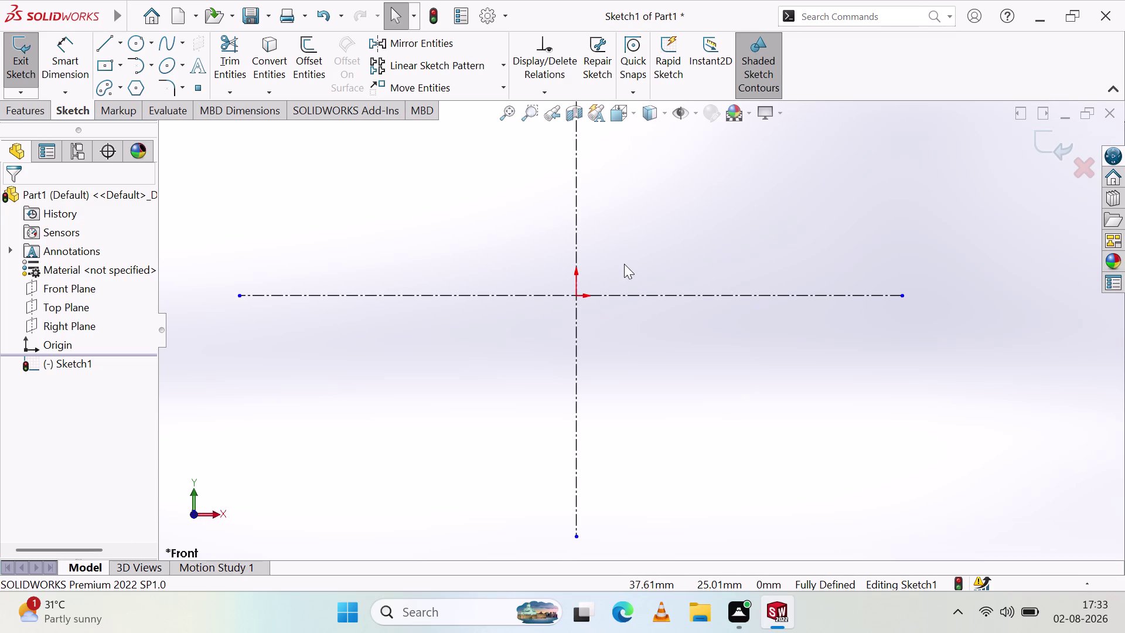
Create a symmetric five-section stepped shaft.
Zoom around the Front Plane sketch's crossing centrelines and activate the Line tool.
scroll(up, 3)
scroll(up, 3)
scroll(down, 3)
scroll(up, 3)
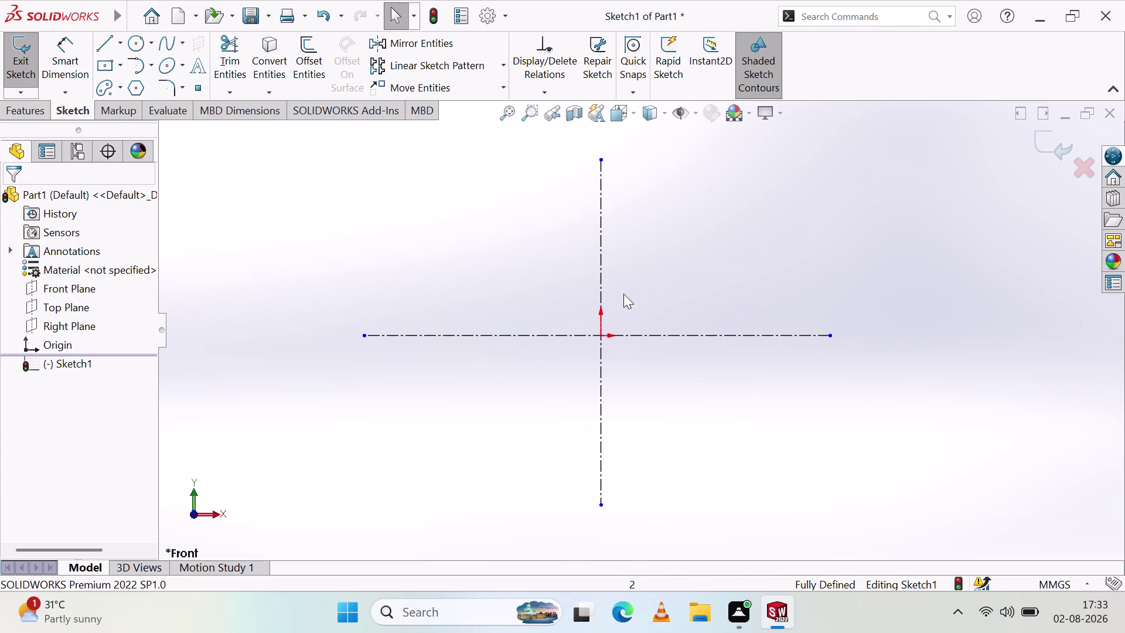
scroll(down, 3)
scroll(down, 3)
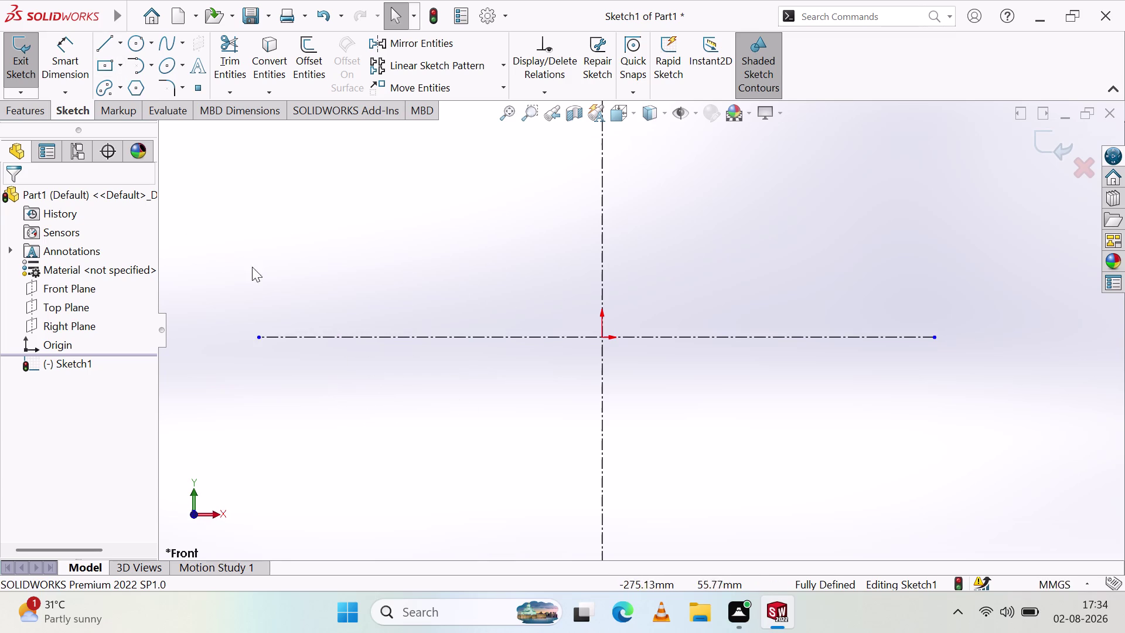
click(106, 42)
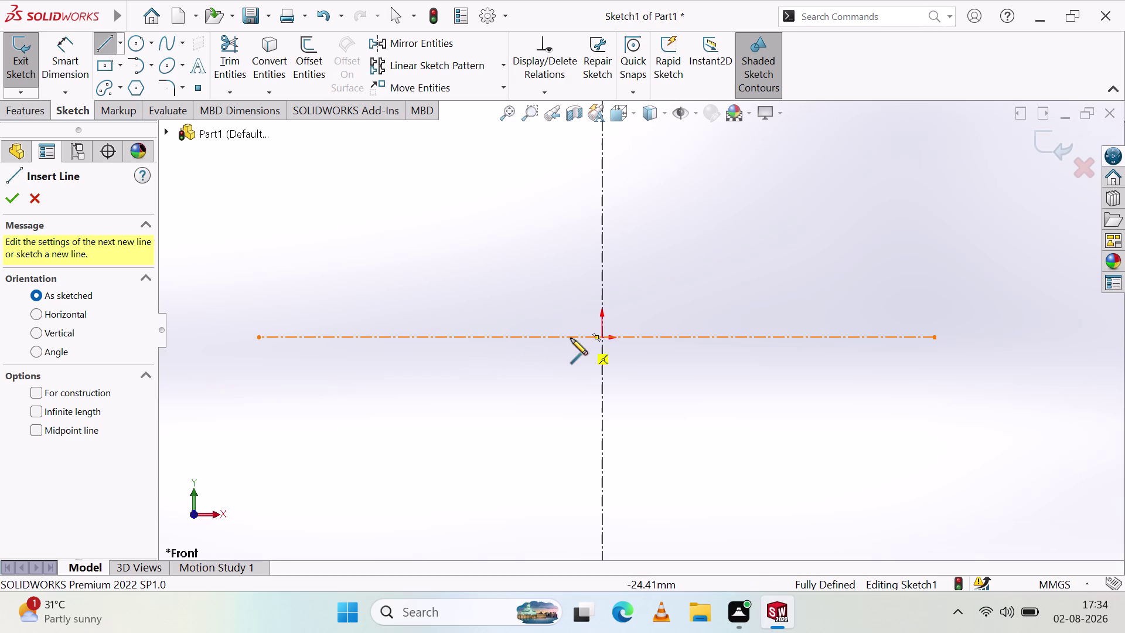
Draw a midpoint line centred on the origin along the horizontal centreline.
click(120, 42)
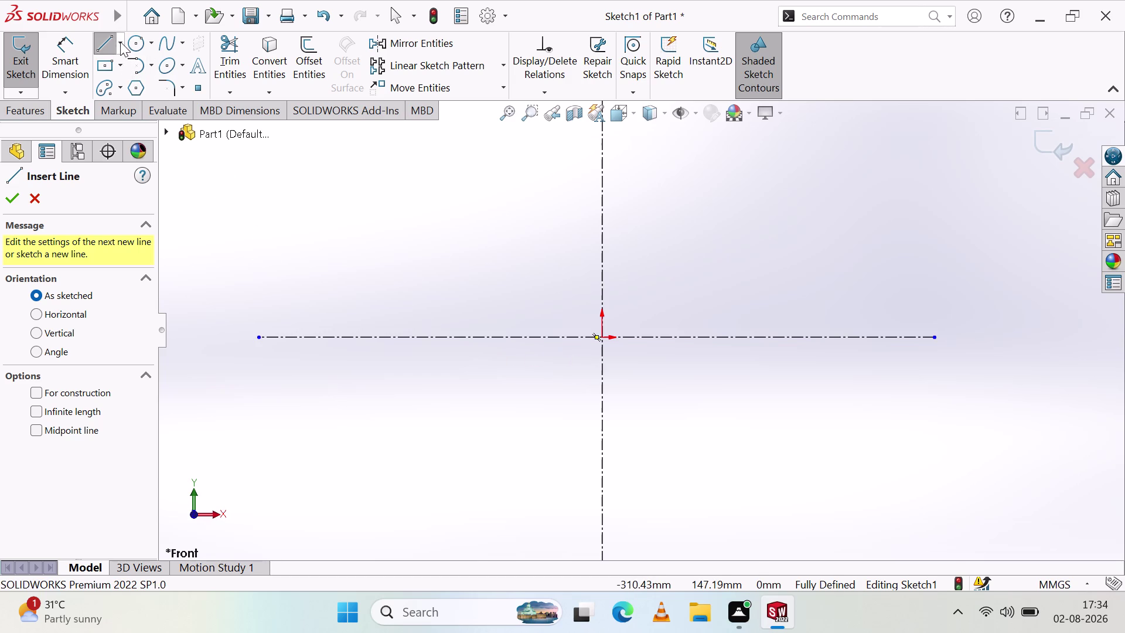
click(147, 107)
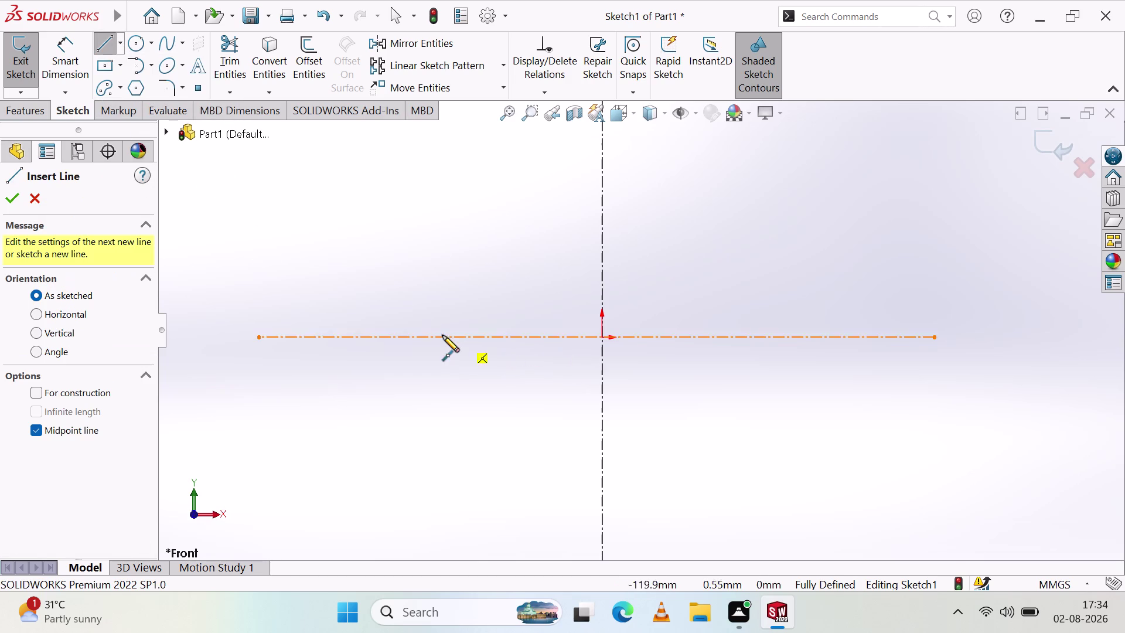
click(603, 337)
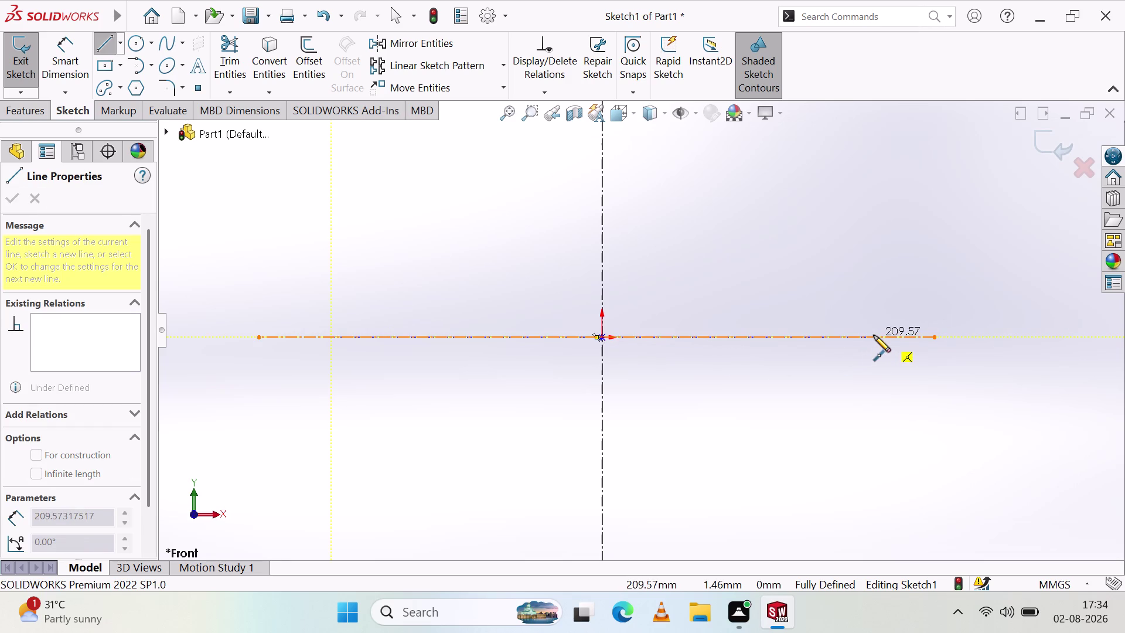
click(876, 337)
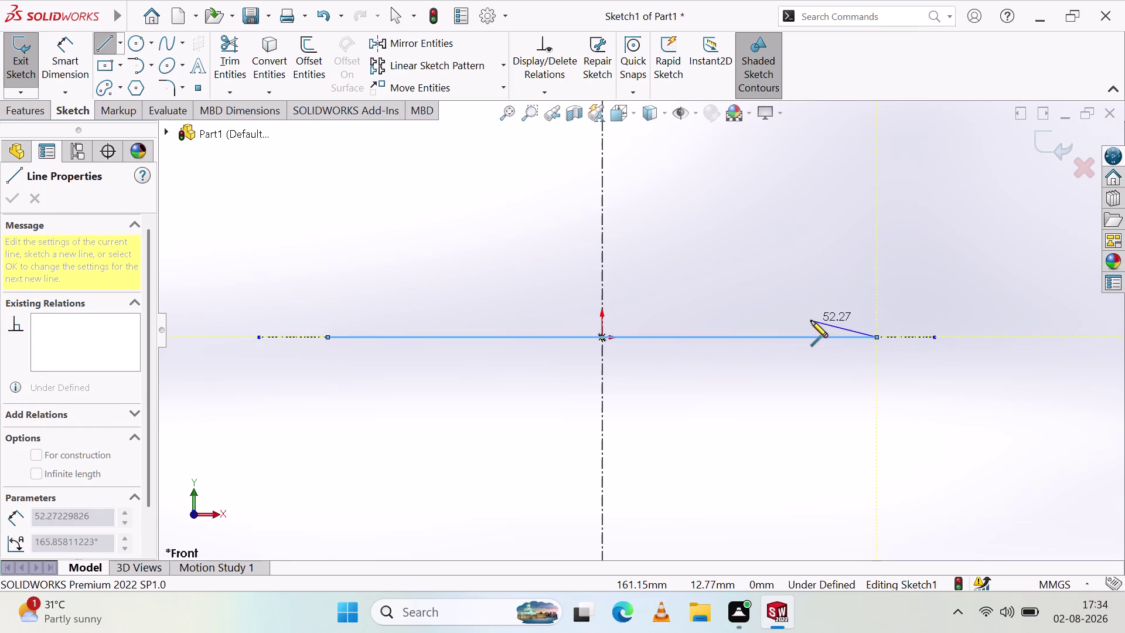
key(Escape)
Dimension the line to 300 mm and position the dimension below it.
click(65, 39)
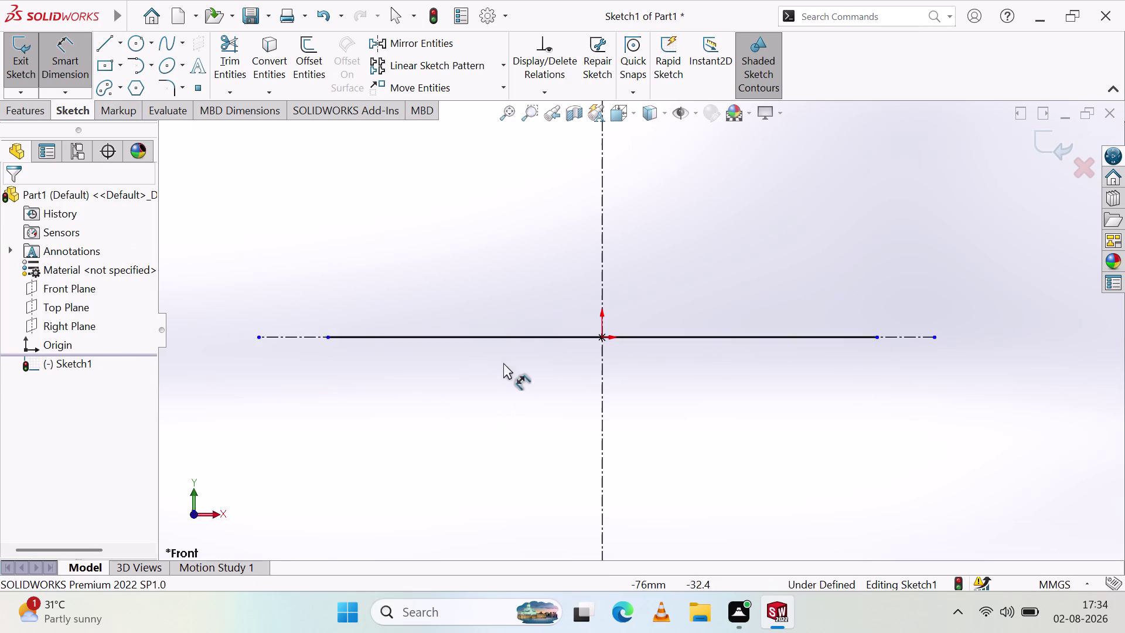
click(509, 338)
click(477, 417)
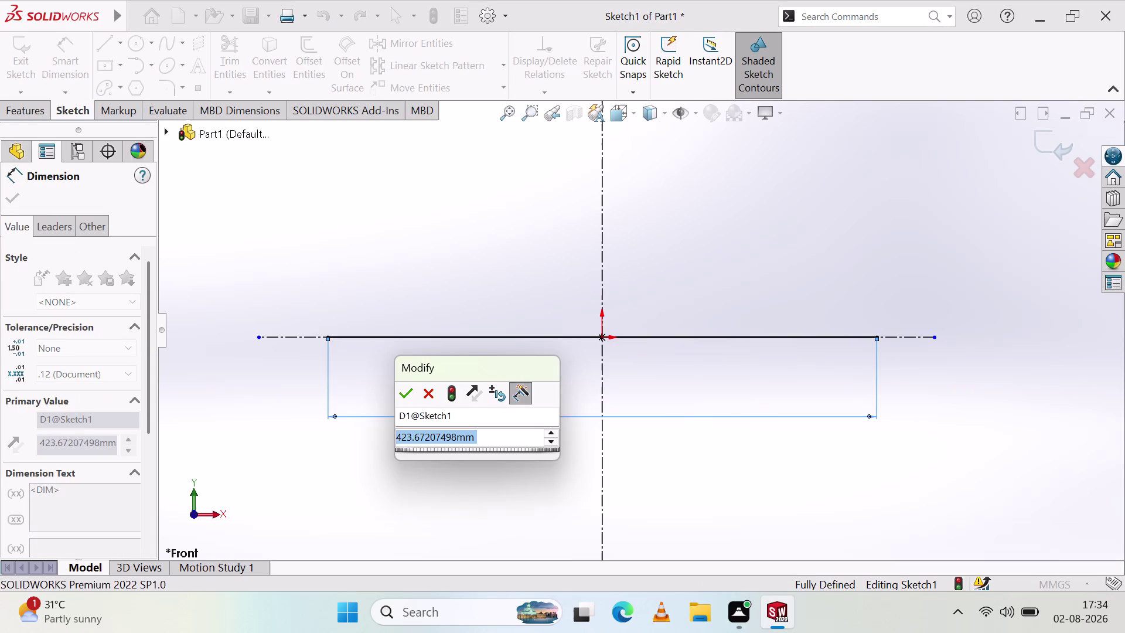
text(300)
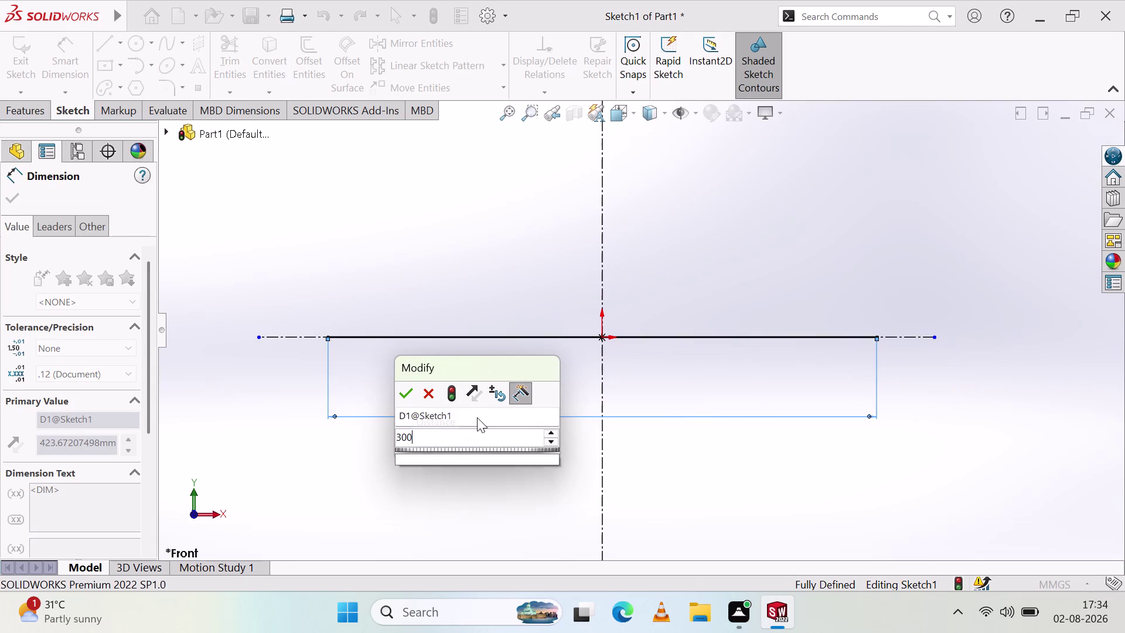
key(Return)
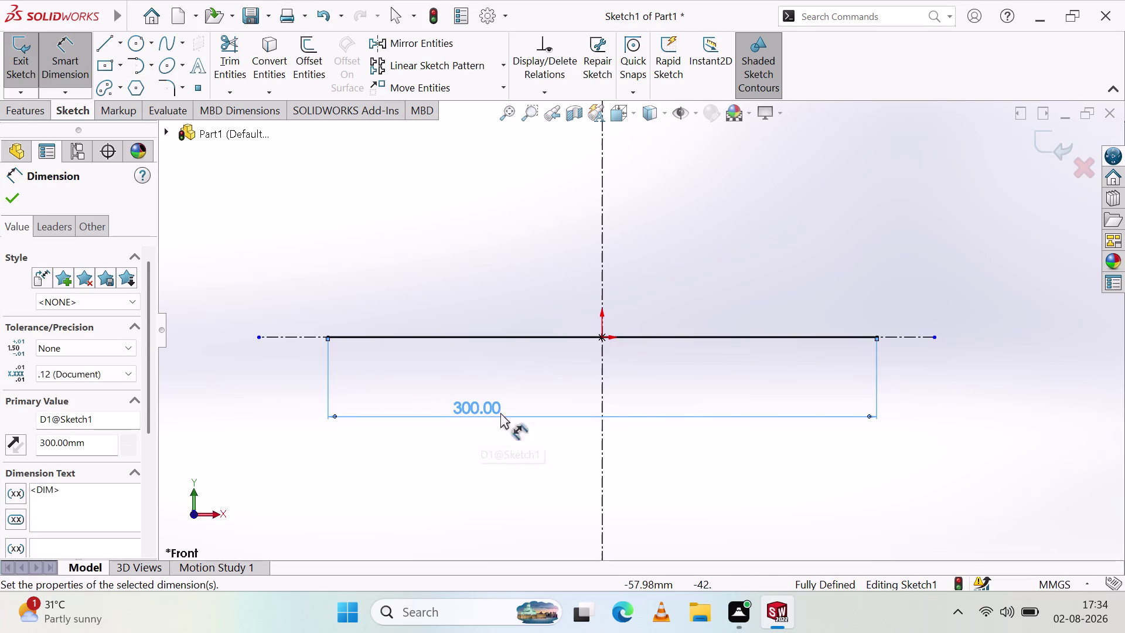
click(811, 416)
drag(483, 408, 692, 397)
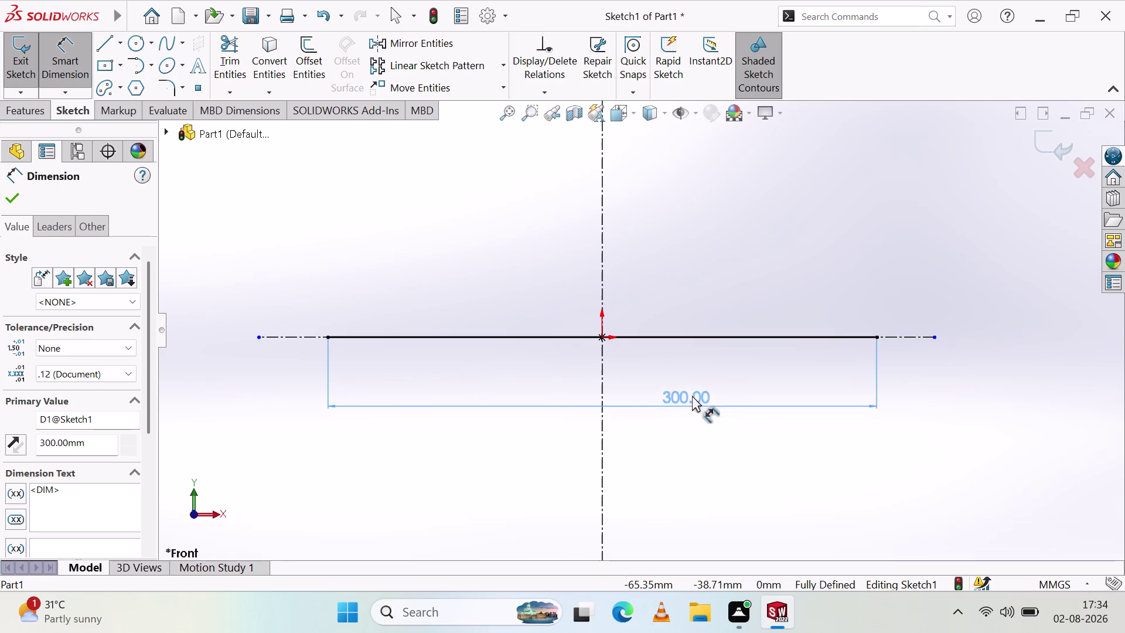
drag(692, 398, 605, 402)
click(641, 371)
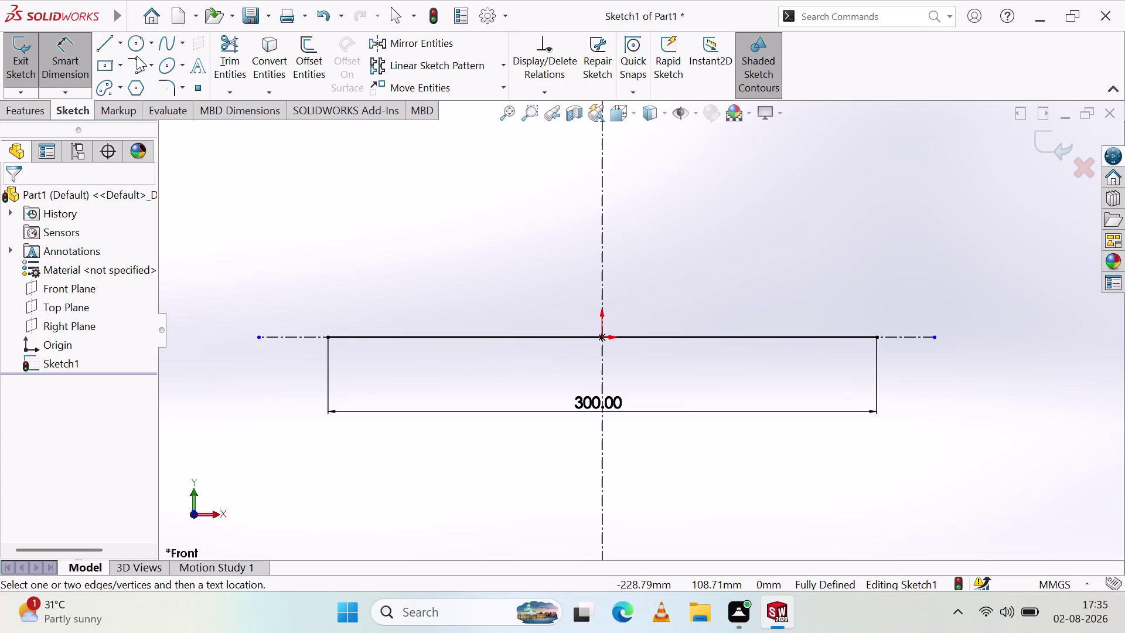
click(110, 35)
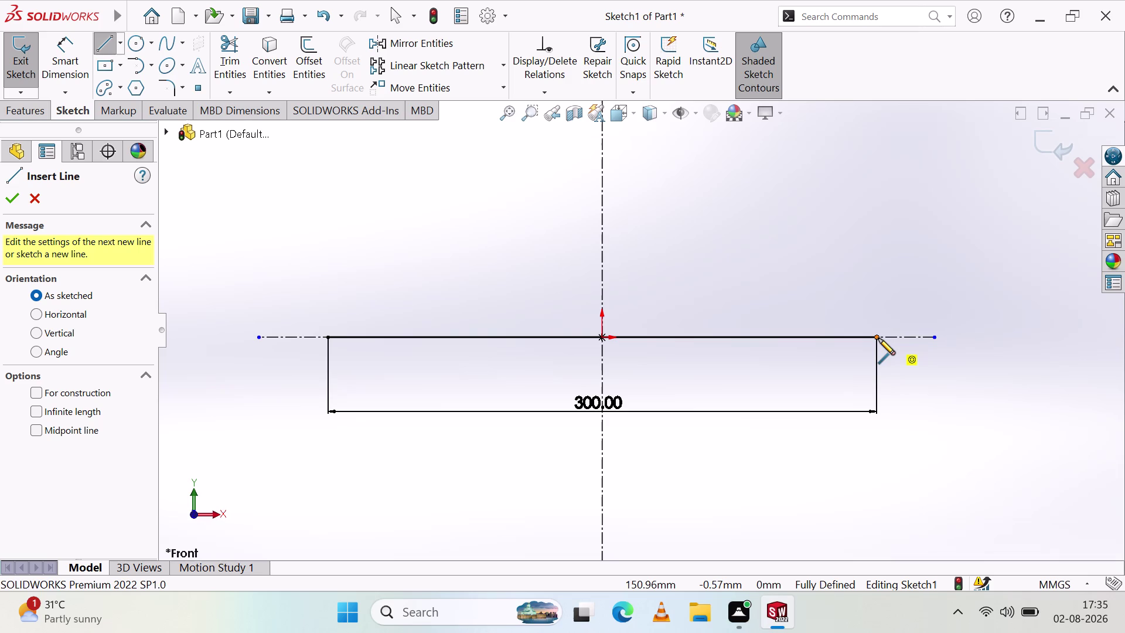
Draw a horizontal line above the right end of the 300 mm line.
click(876, 252)
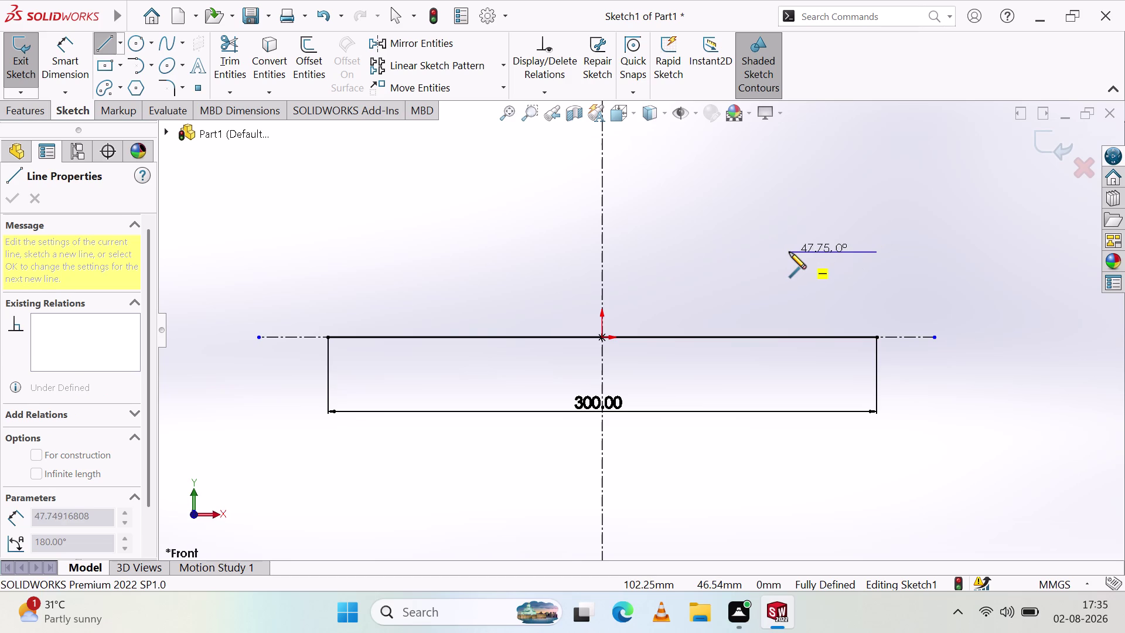
click(729, 252)
key(Escape)
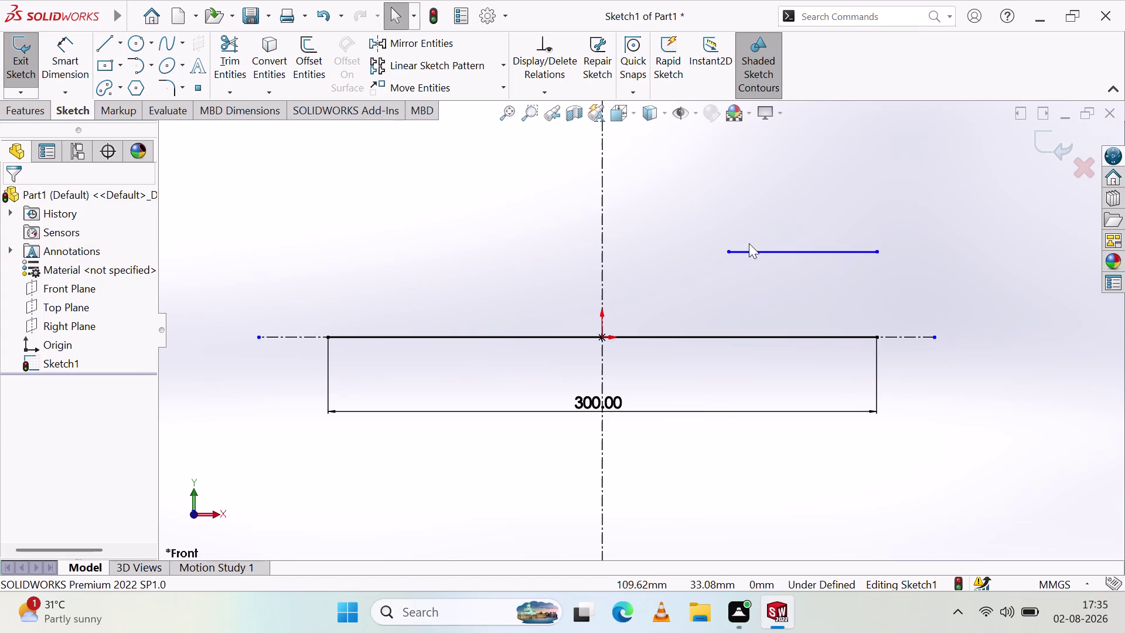
Dimension the upper horizontal line to 80 mm.
click(80, 51)
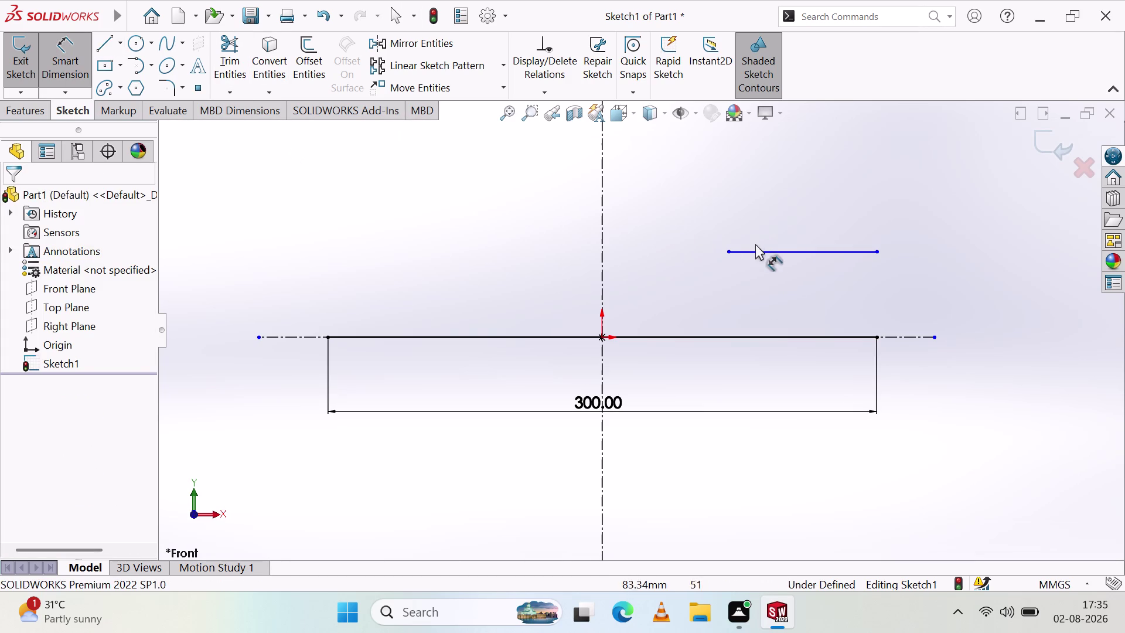
click(763, 251)
click(760, 285)
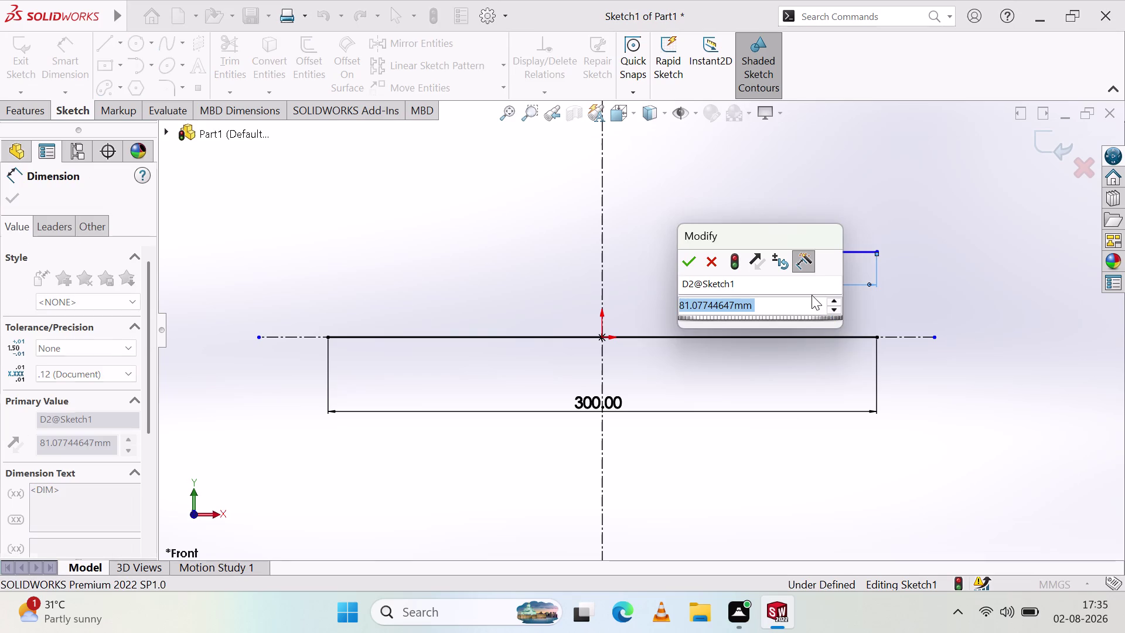
key(8)
key(0)
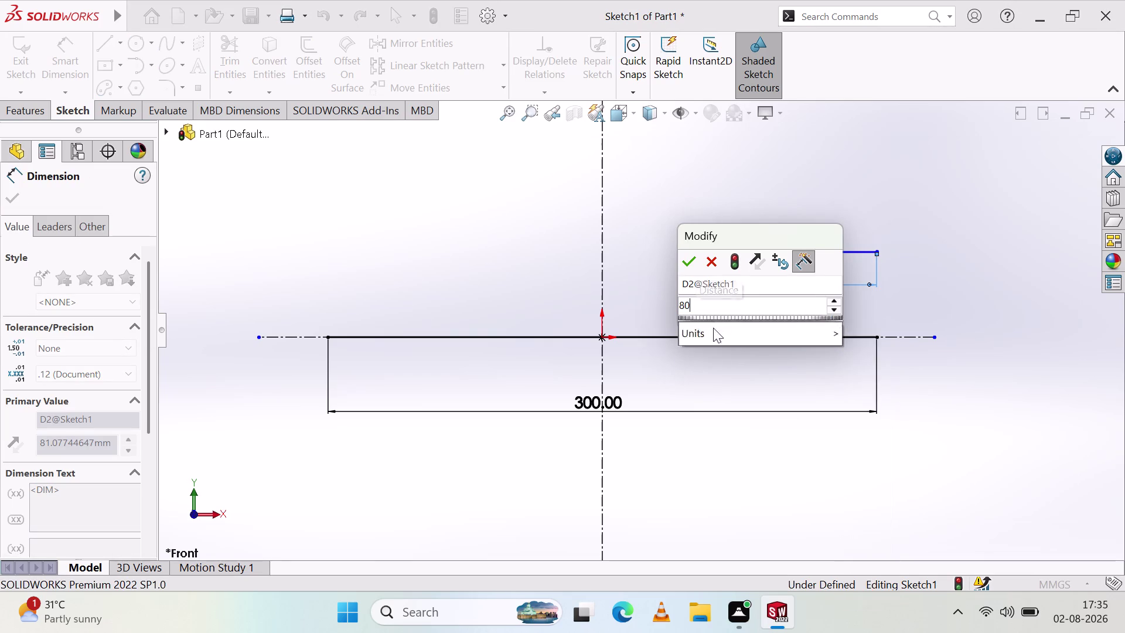
click(691, 263)
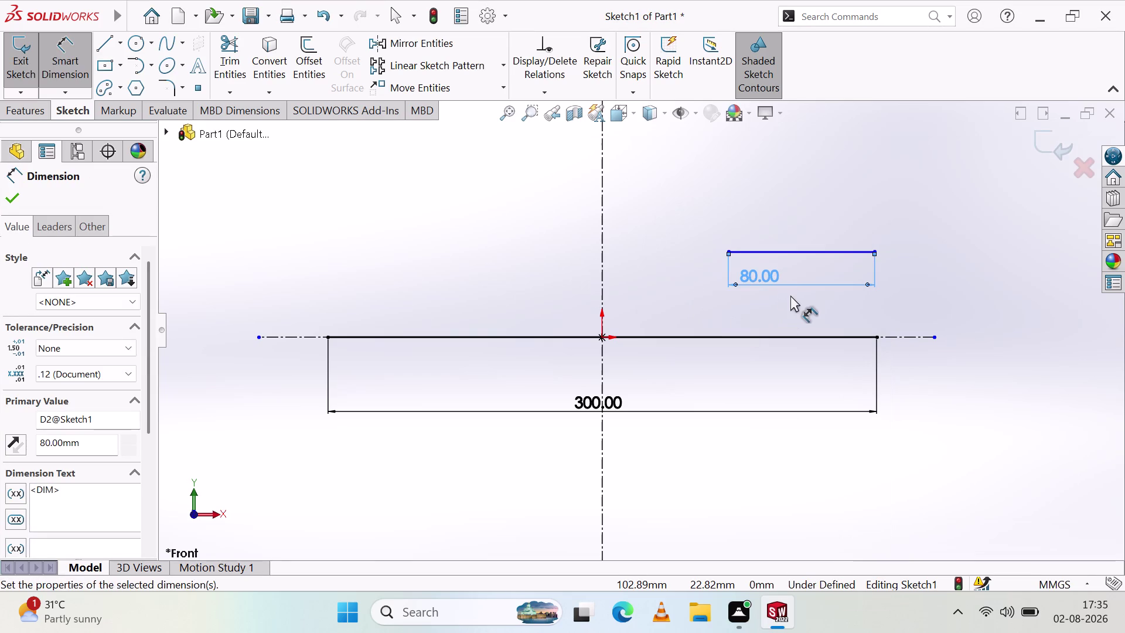
click(791, 296)
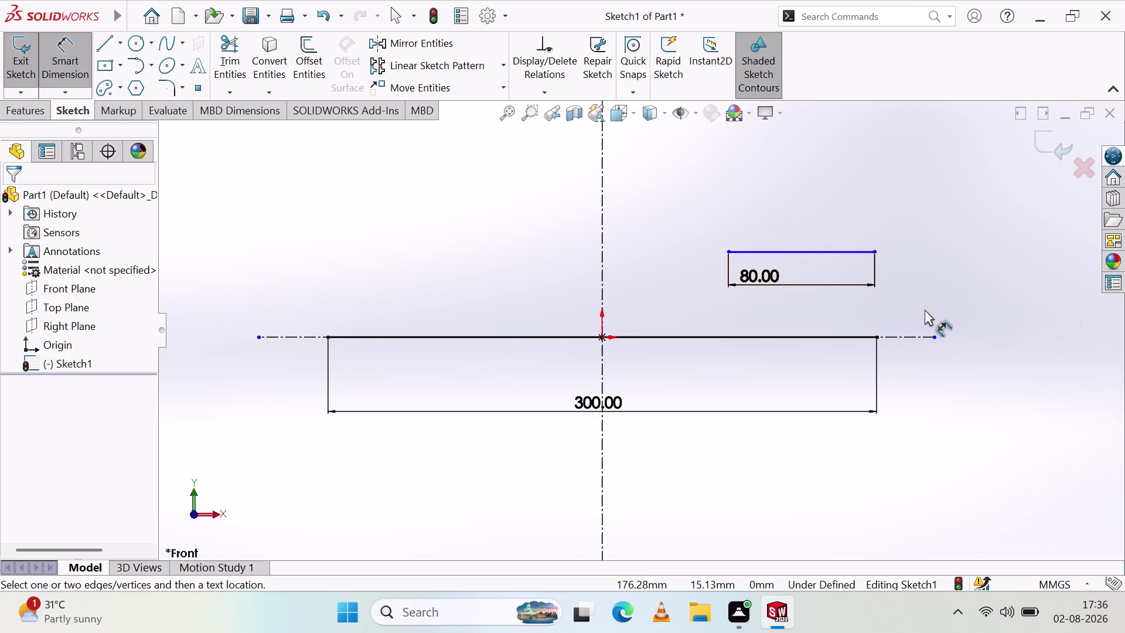
Delete the 300 mm line and its dimension, confirming in Sketcher Confirm Delete.
click(694, 336)
key(Delete)
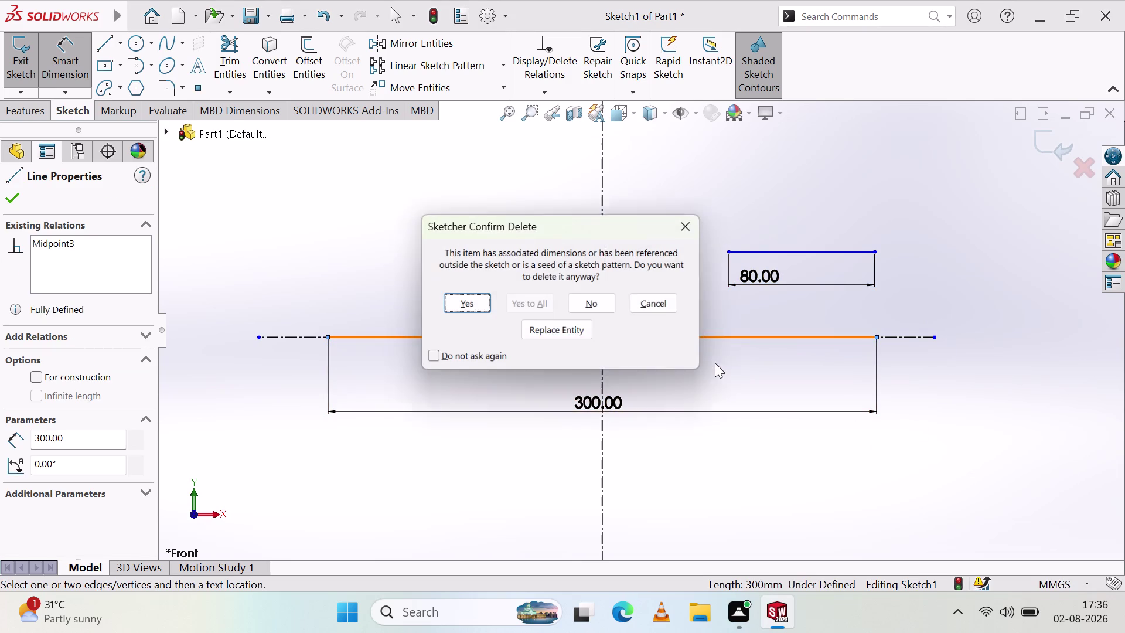
click(468, 310)
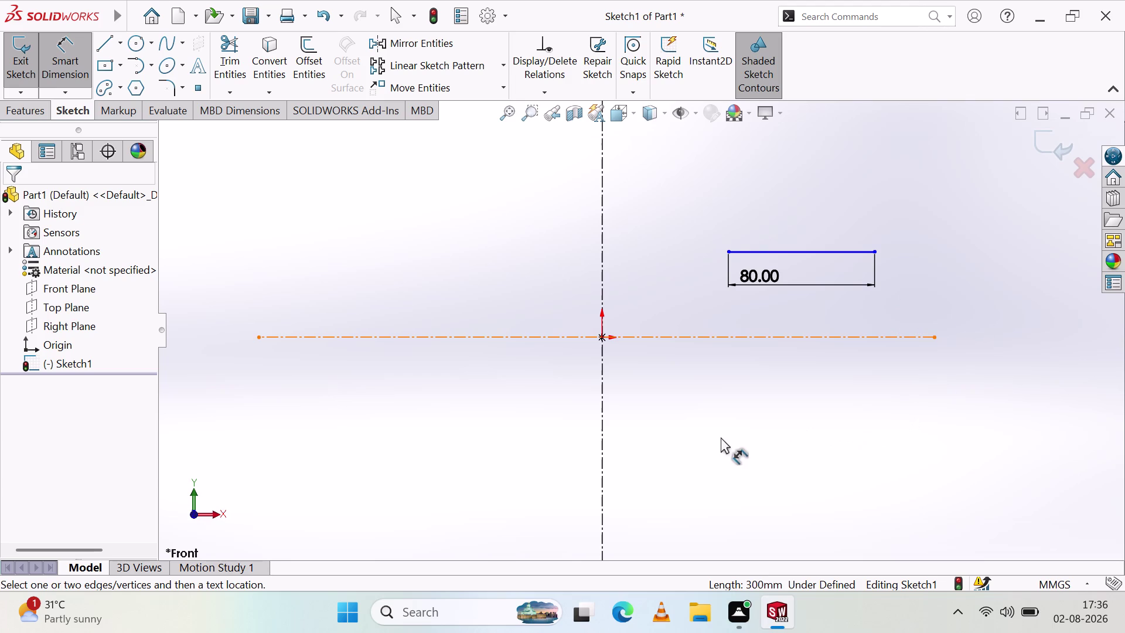
key(Escape)
click(840, 250)
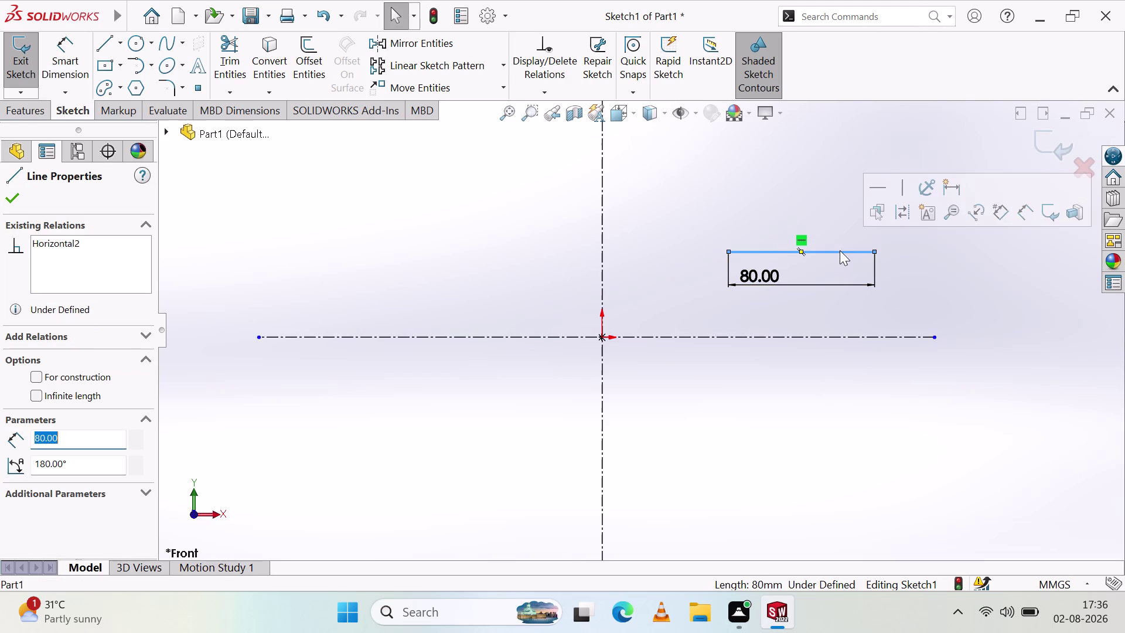
key(Escape)
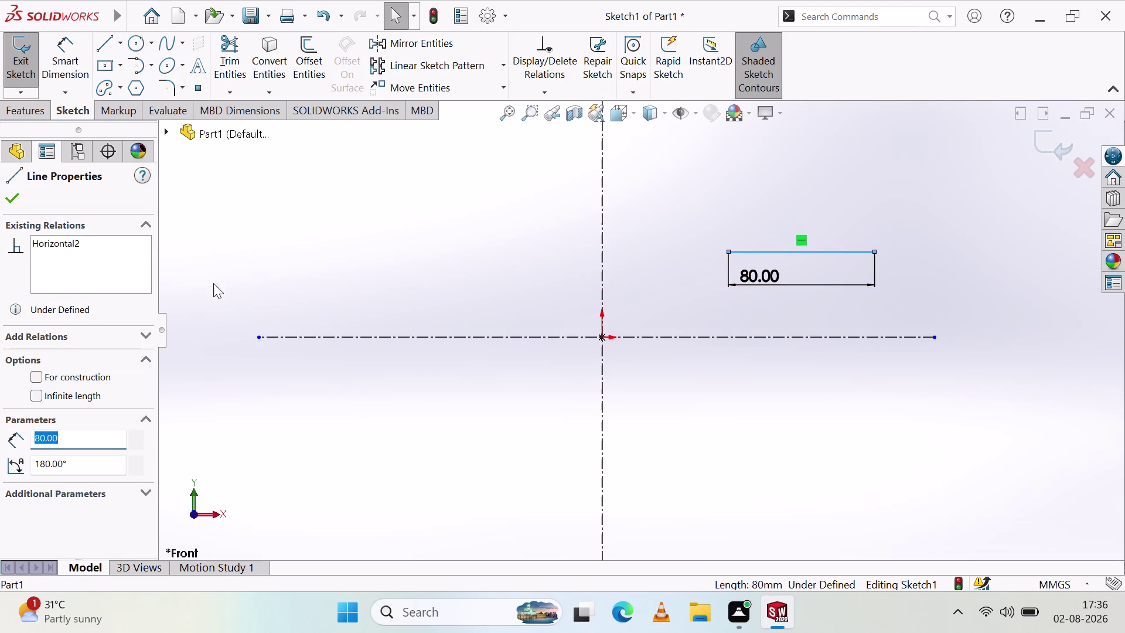
click(8, 200)
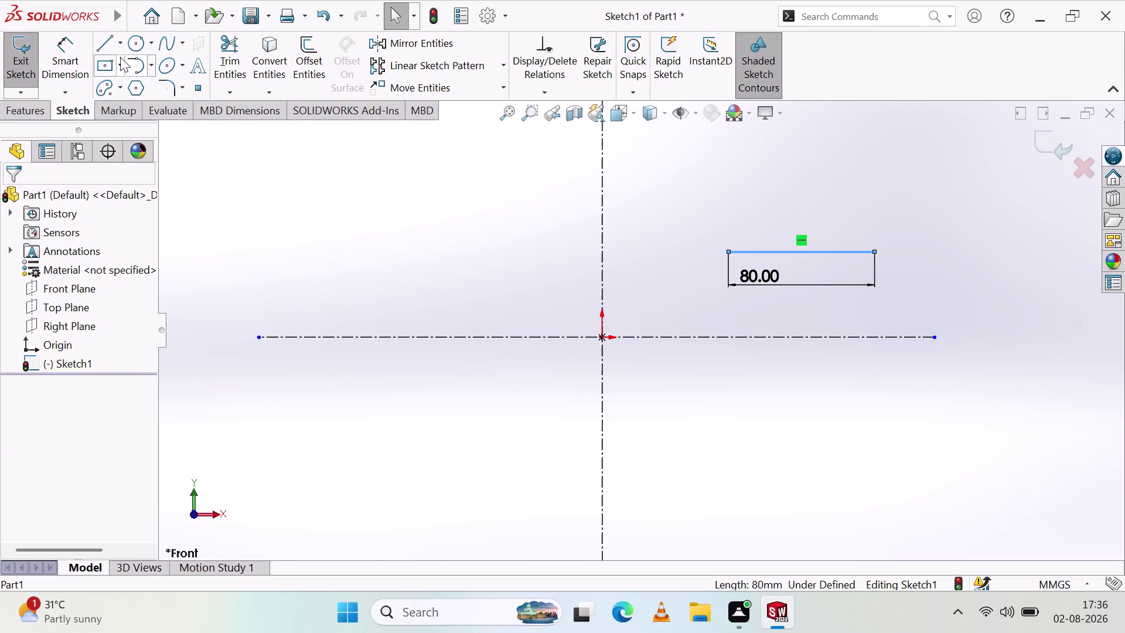
click(109, 45)
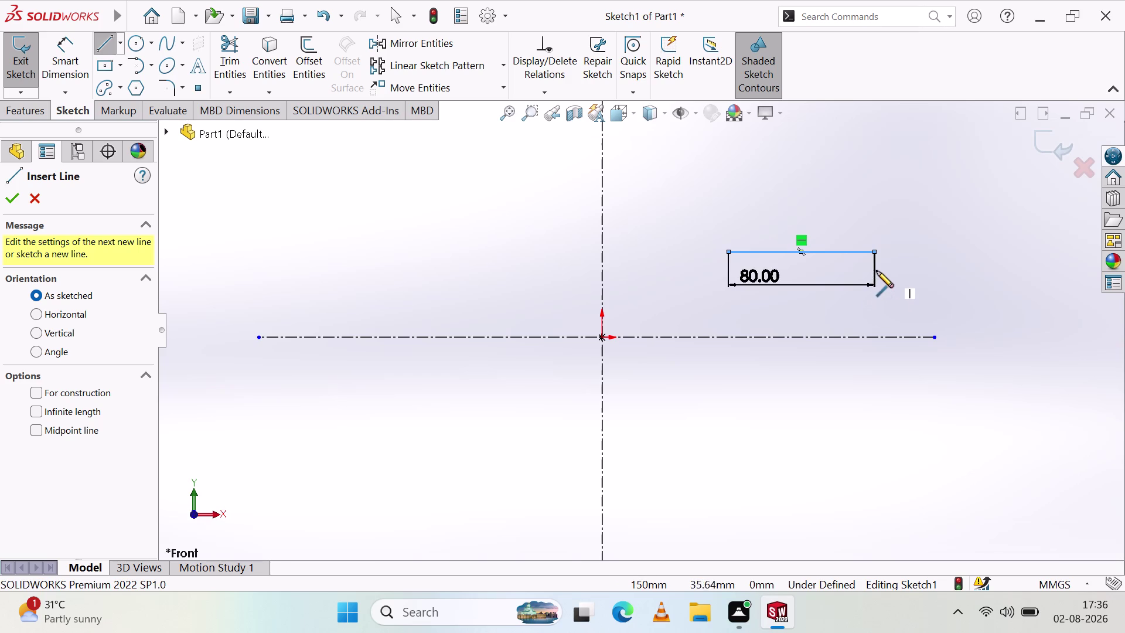
Draw a vertical line upward from the 80 mm line's right end.
click(875, 251)
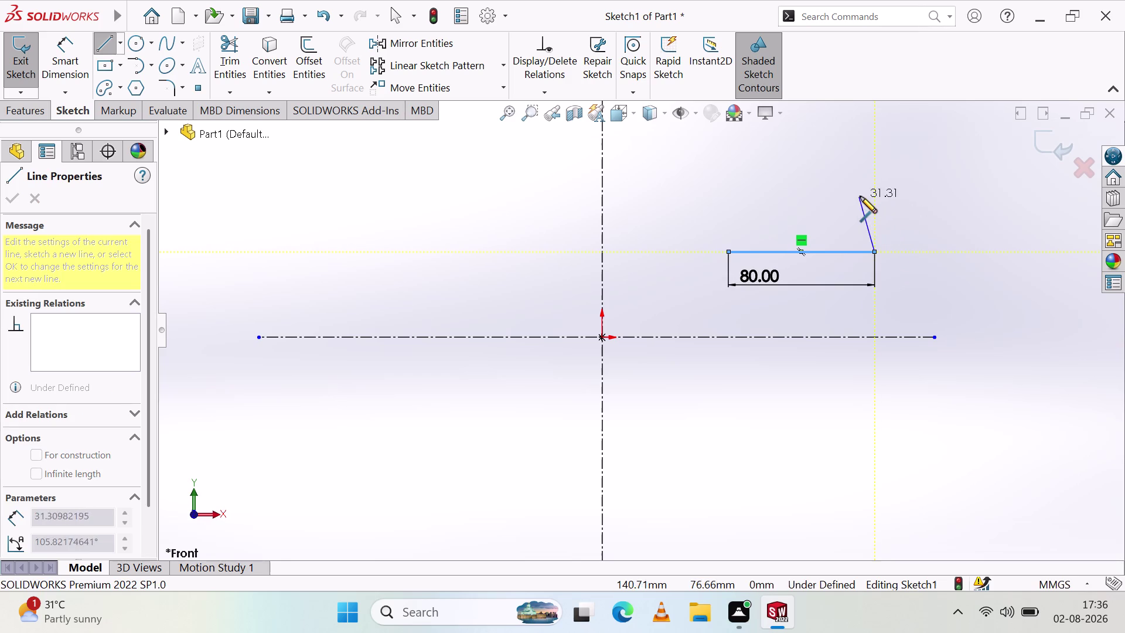
click(876, 196)
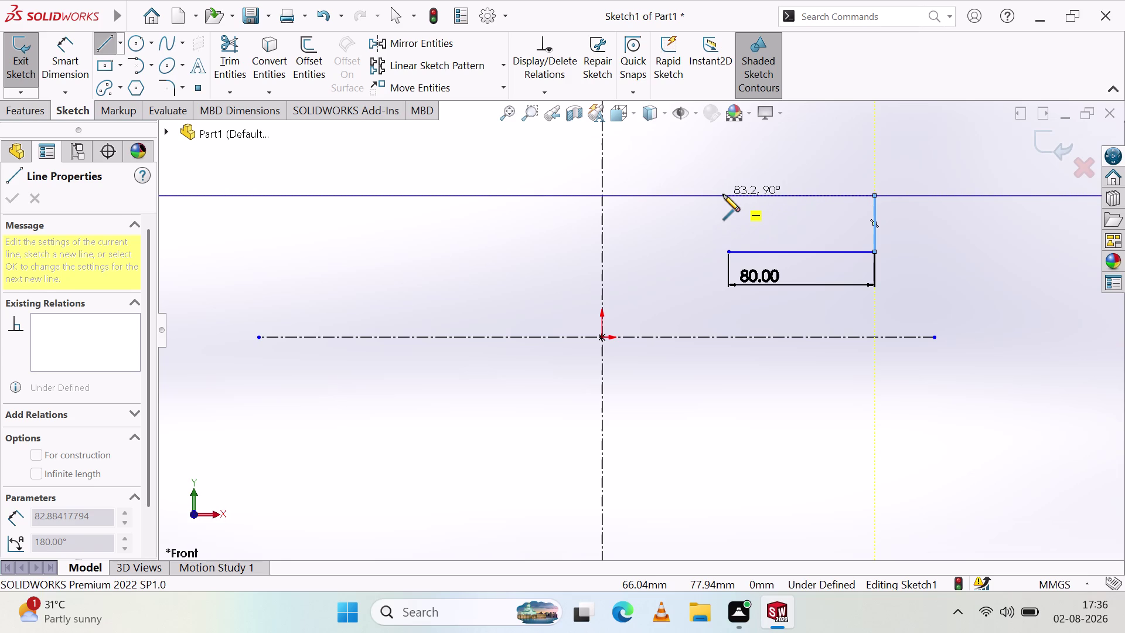
key(Escape)
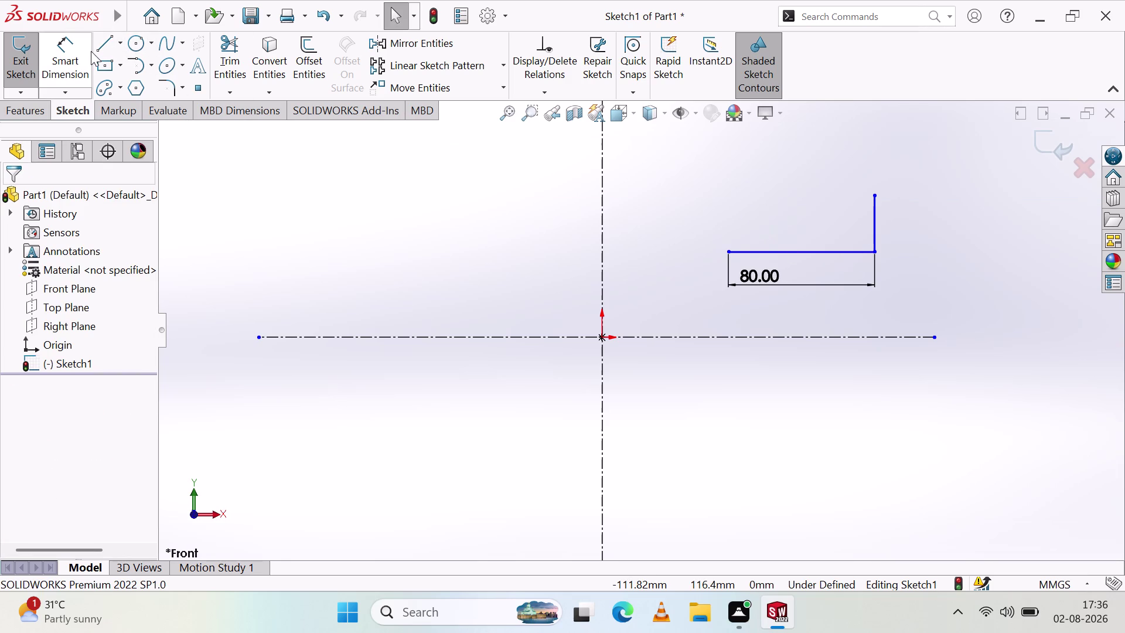
Dimension the vertical step line to 20 mm and move the dimension lower.
click(91, 51)
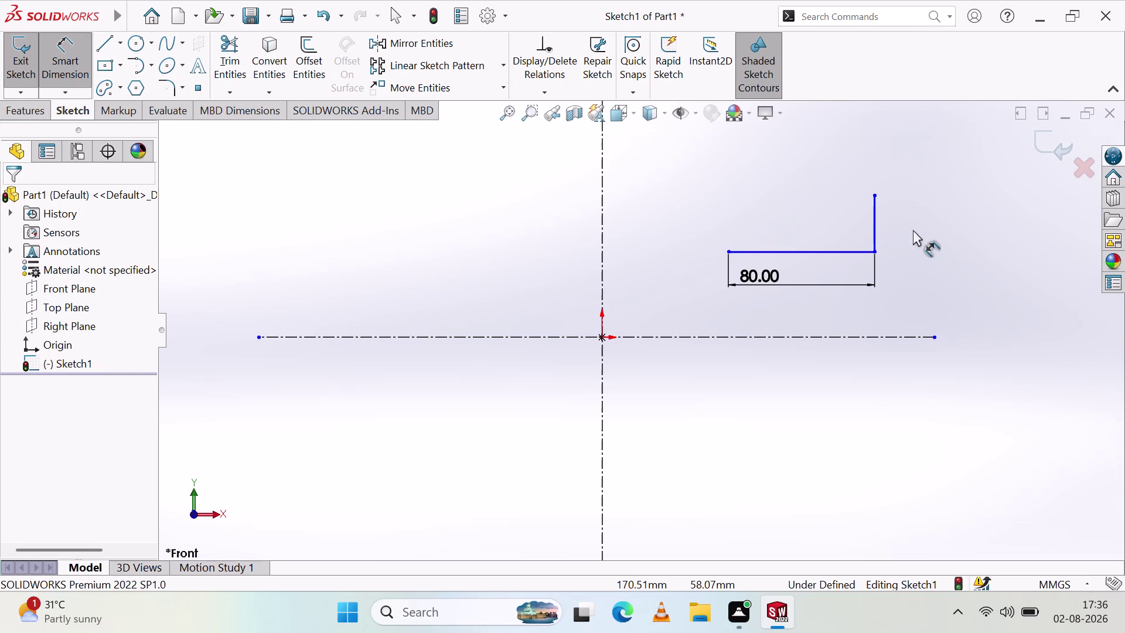
click(874, 222)
click(917, 218)
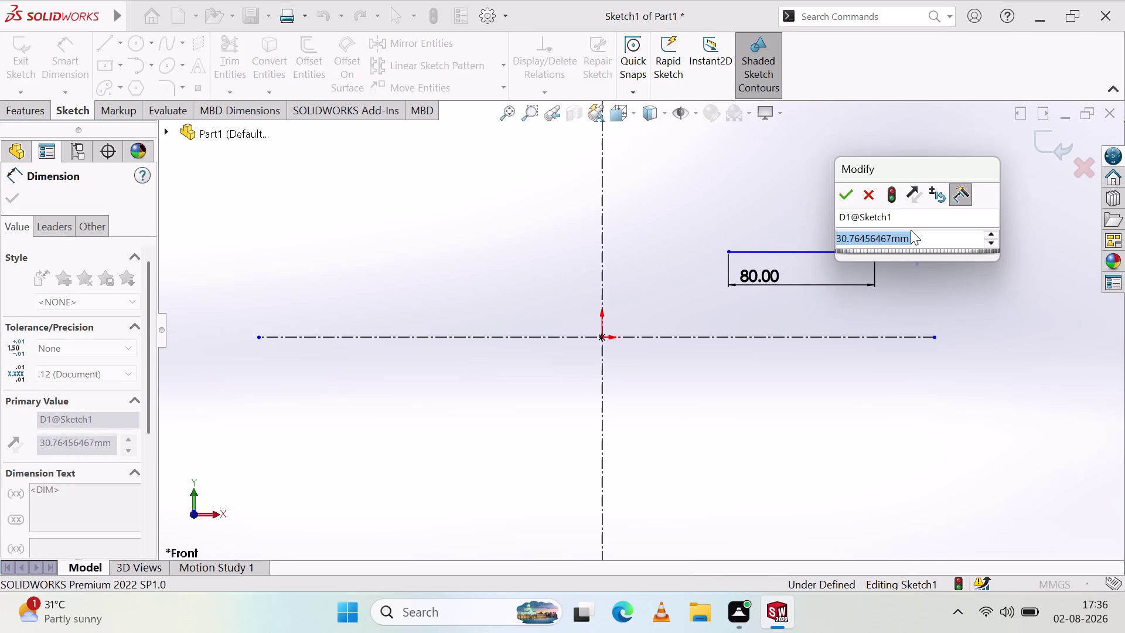
text(20)
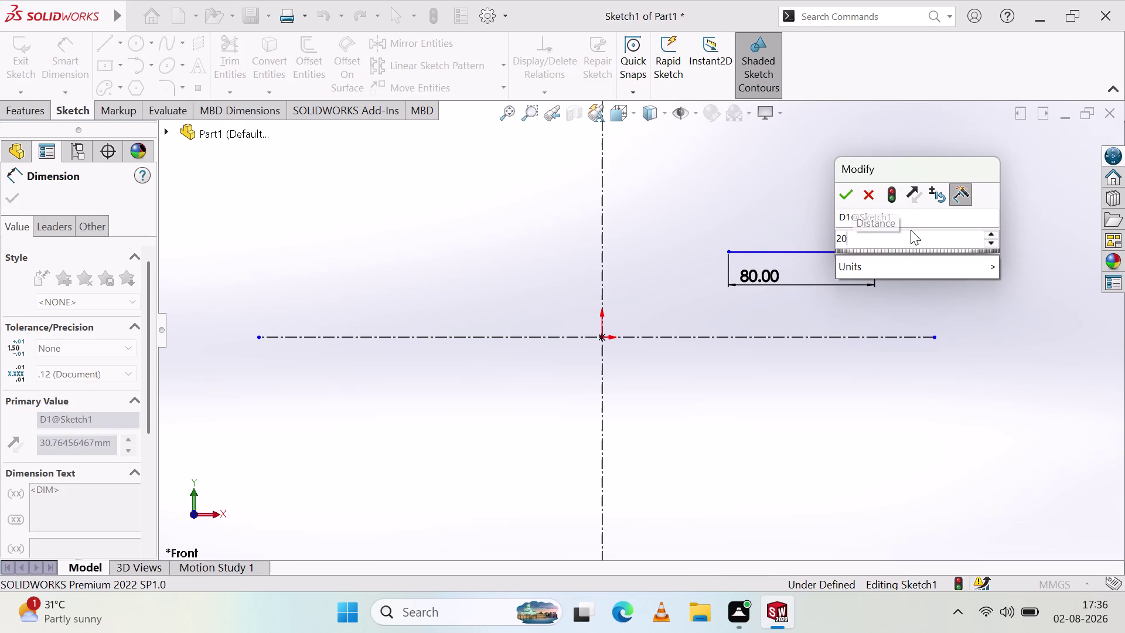
key(Return)
click(813, 213)
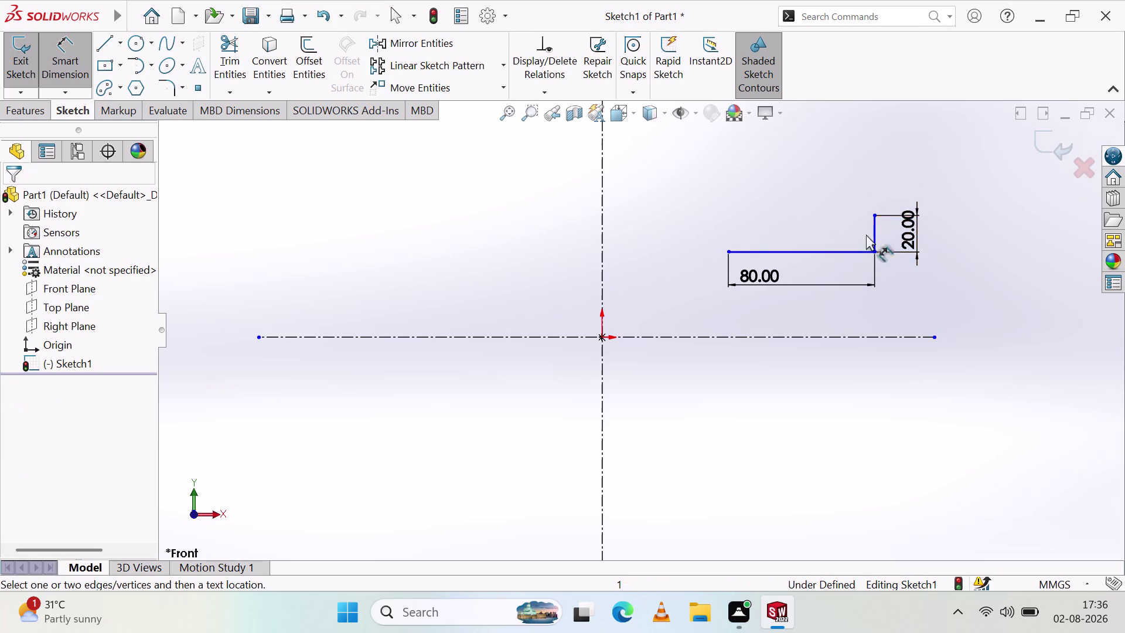
drag(916, 242, 915, 293)
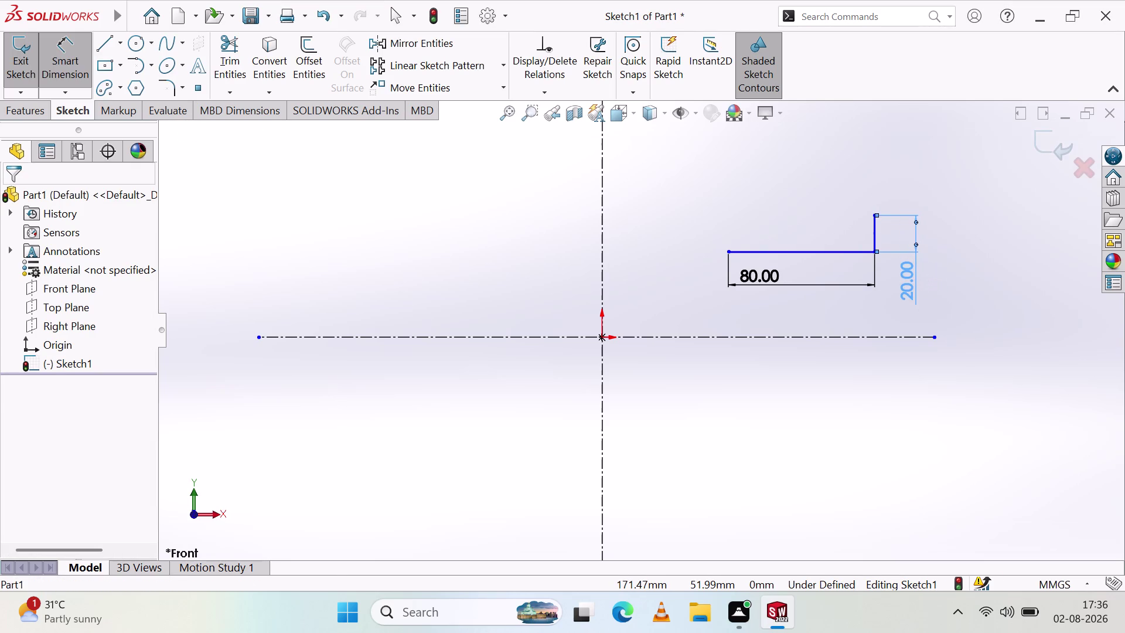
click(948, 267)
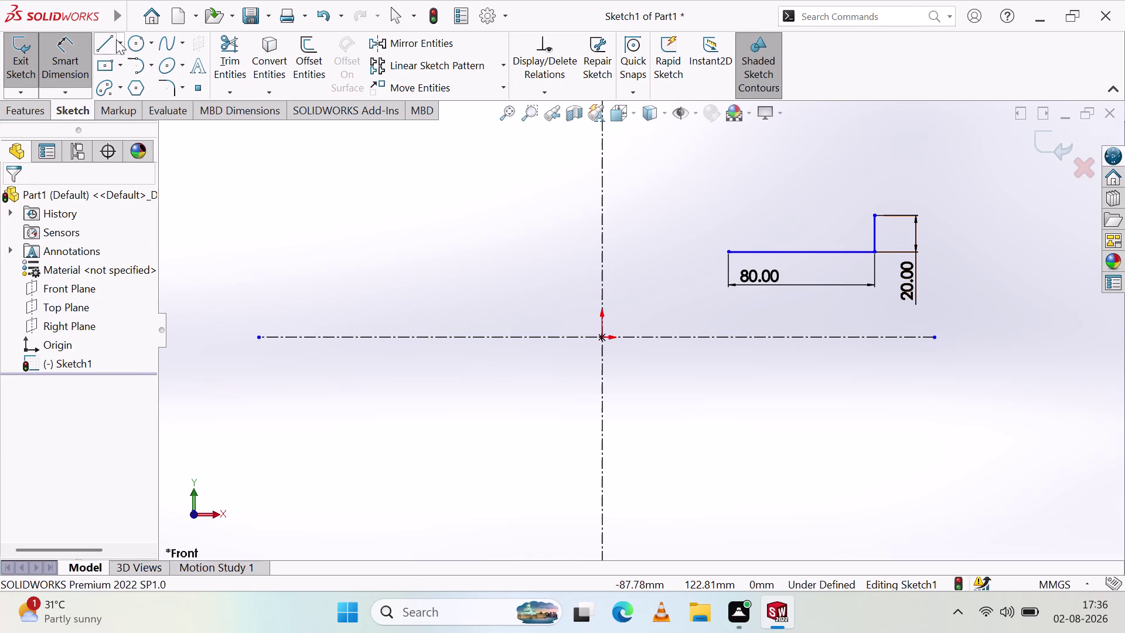
Draw a horizontal top line leftward from the top of the vertical line.
click(113, 45)
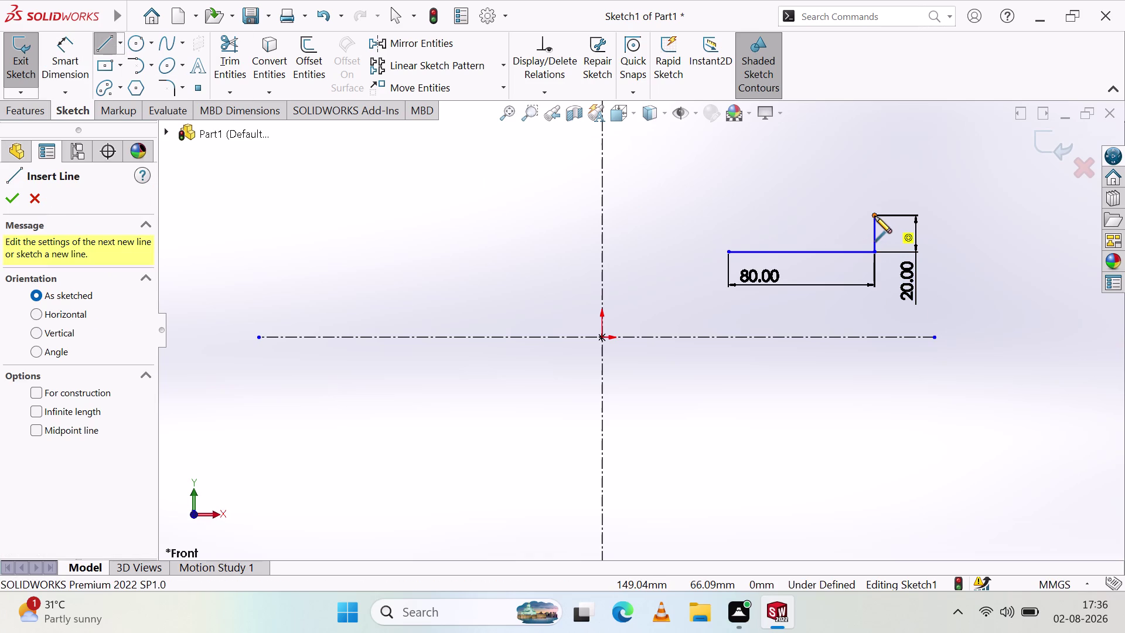
click(875, 216)
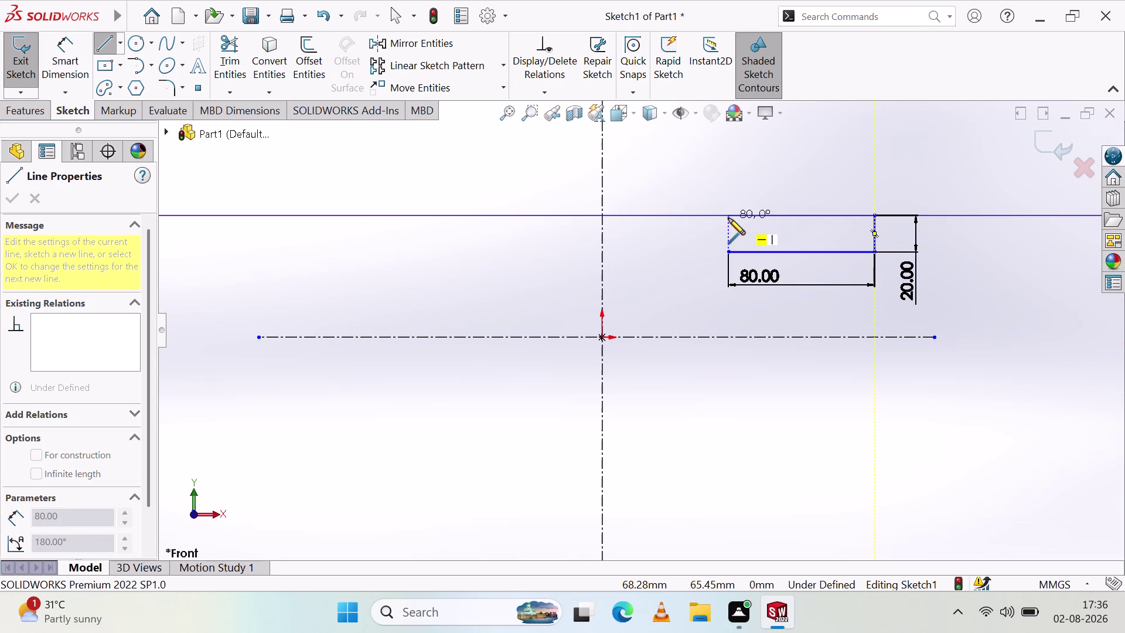
click(728, 215)
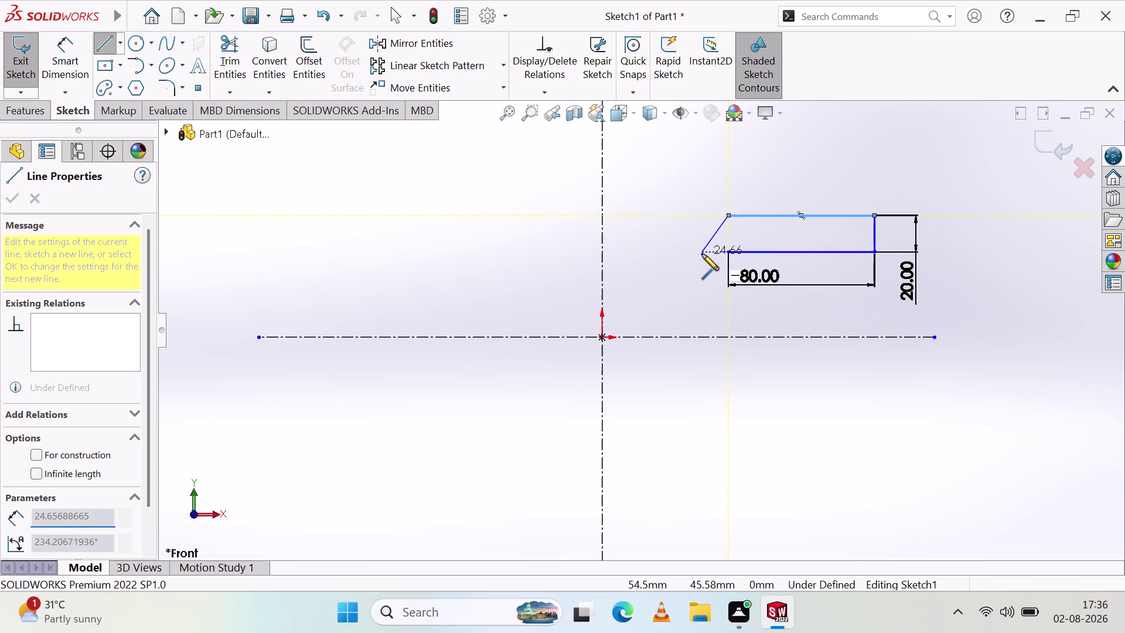
key(Escape)
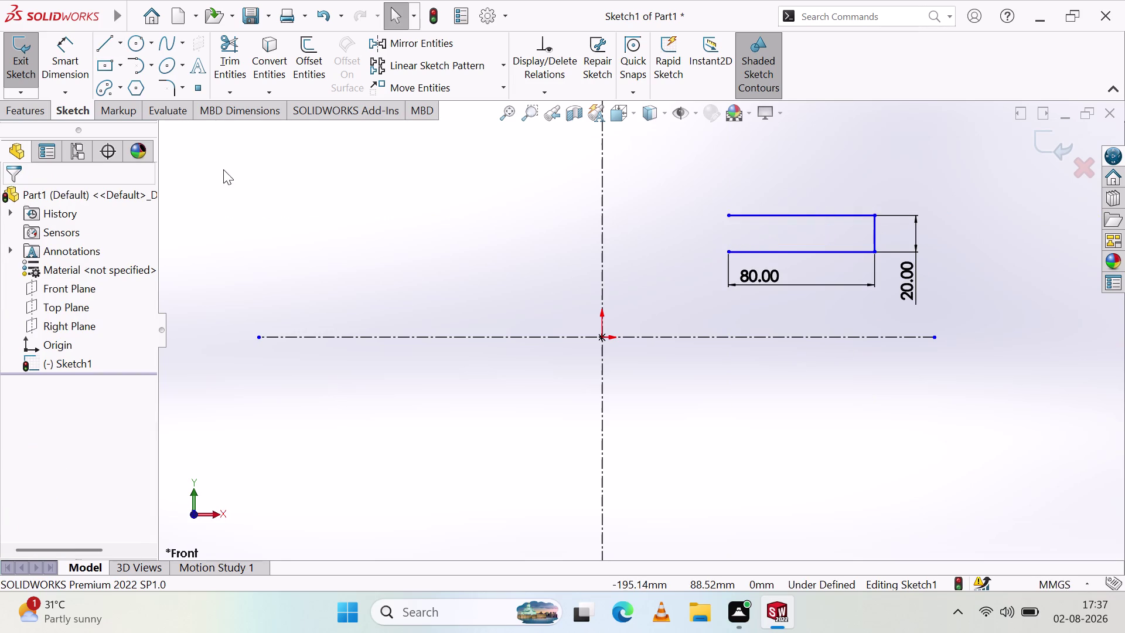
Begin dimensioning the top line, then cancel it and dismiss the shortcut menu.
click(67, 77)
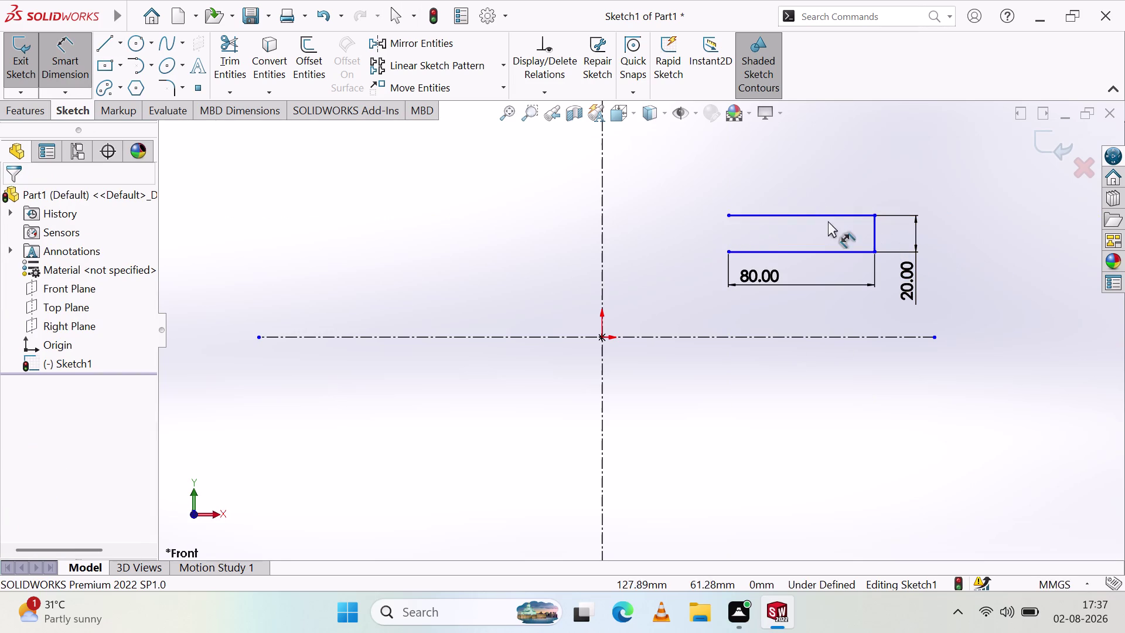
click(822, 213)
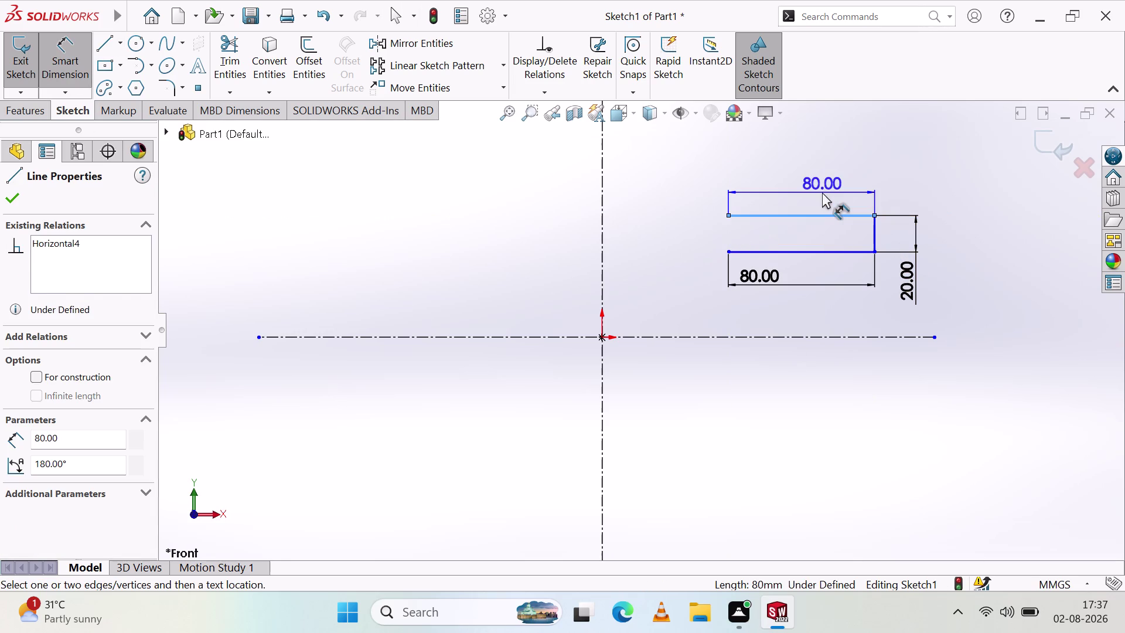
key(Escape)
right_click(641, 380)
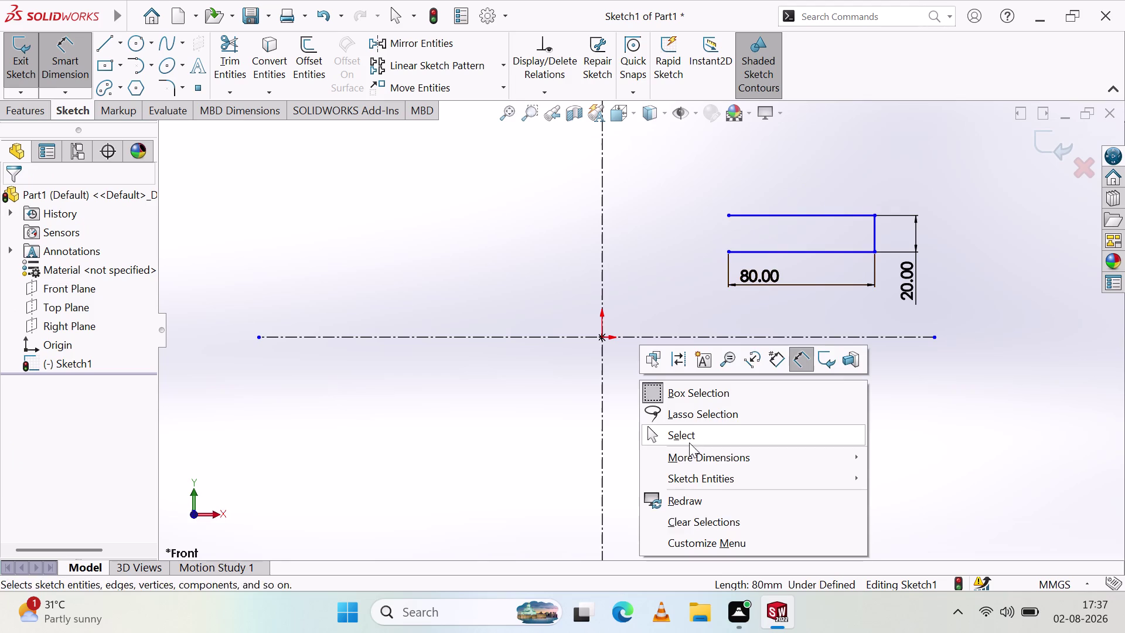
key(Escape)
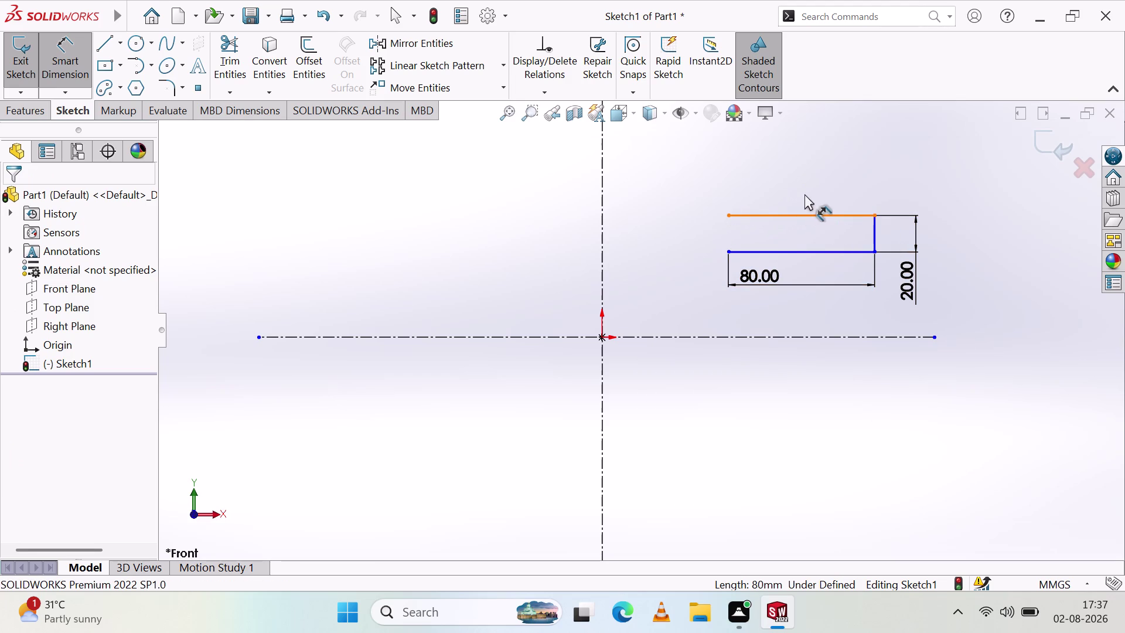
Draw a vertical line joining the left ends of the bottom and top lines.
click(103, 47)
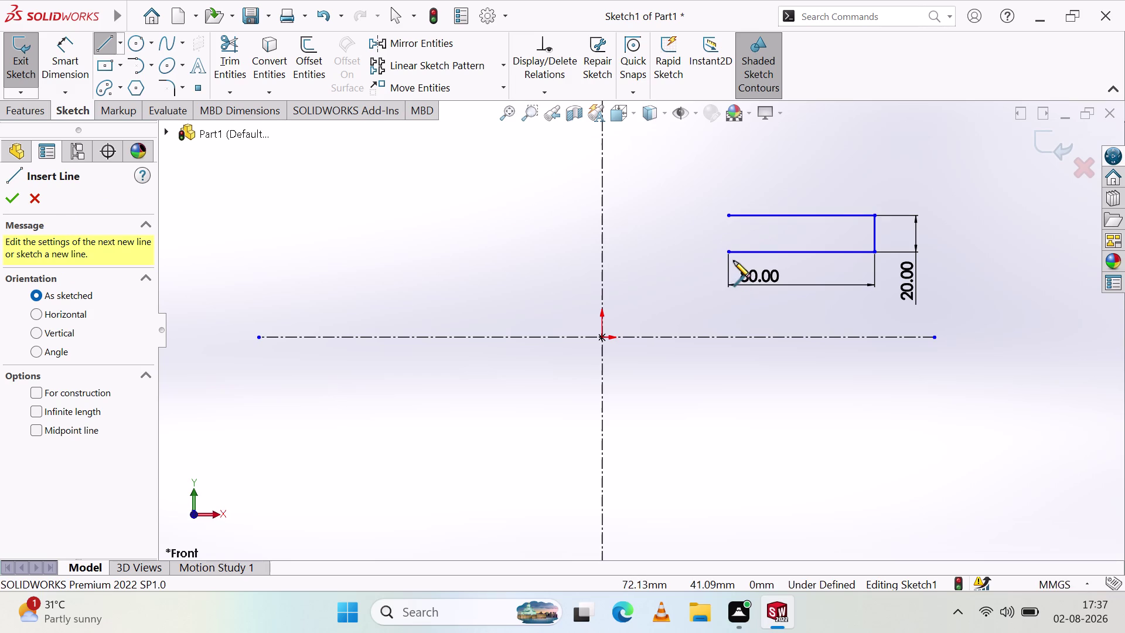
click(730, 252)
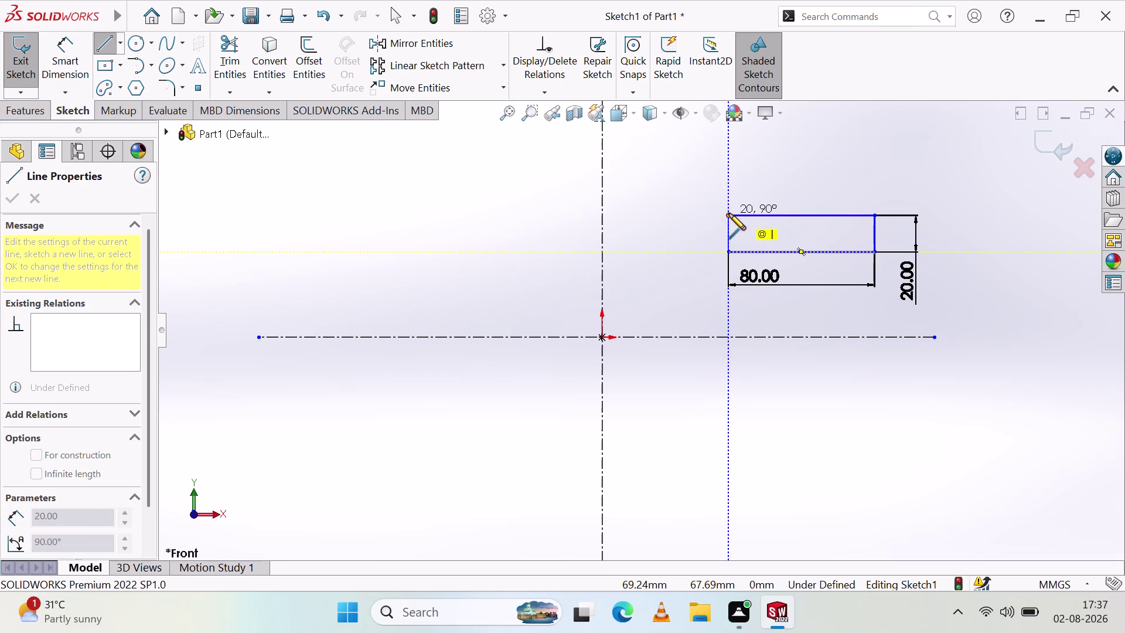
click(729, 215)
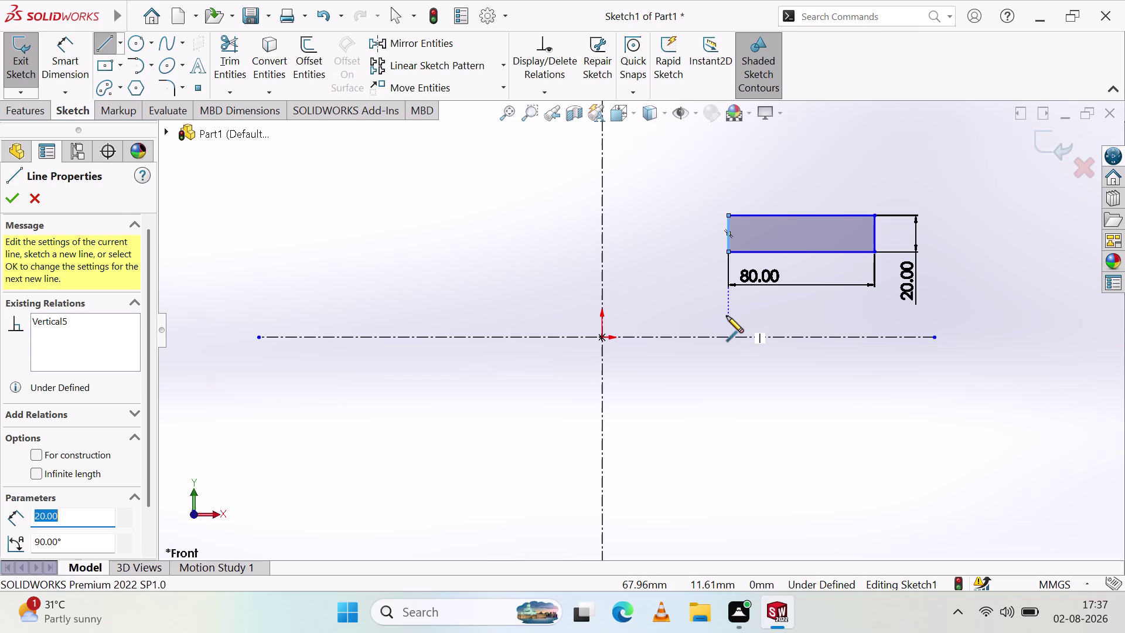
key(Escape)
key(Escape)
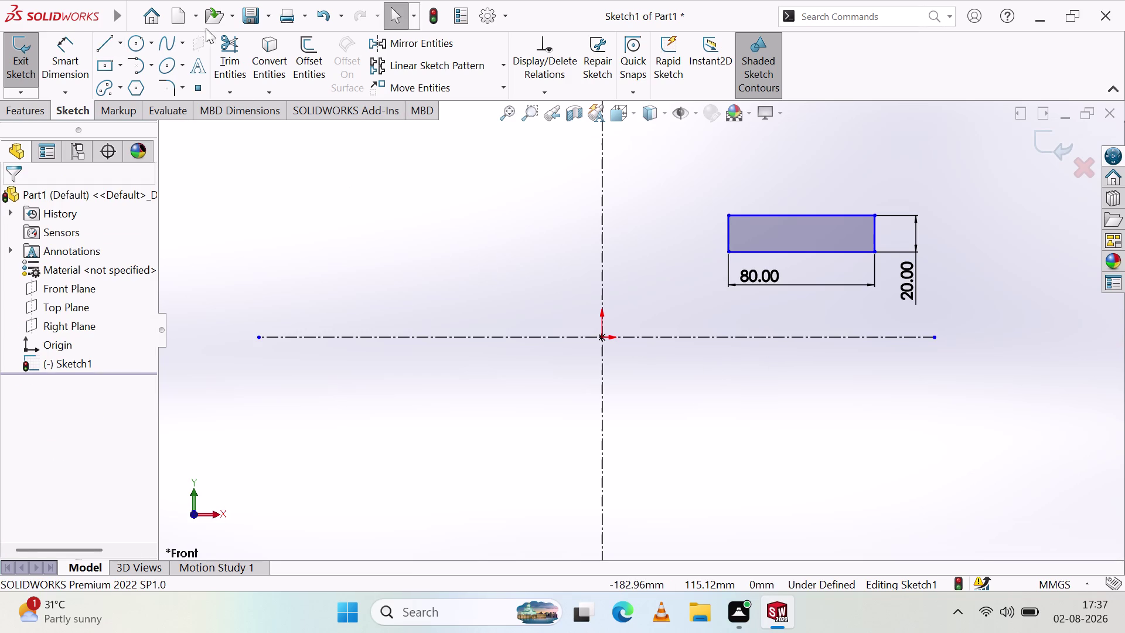
Undo every sketch step until Sketch1 is removed from the part.
triple_click(331, 12)
triple_click(330, 12)
triple_click(326, 12)
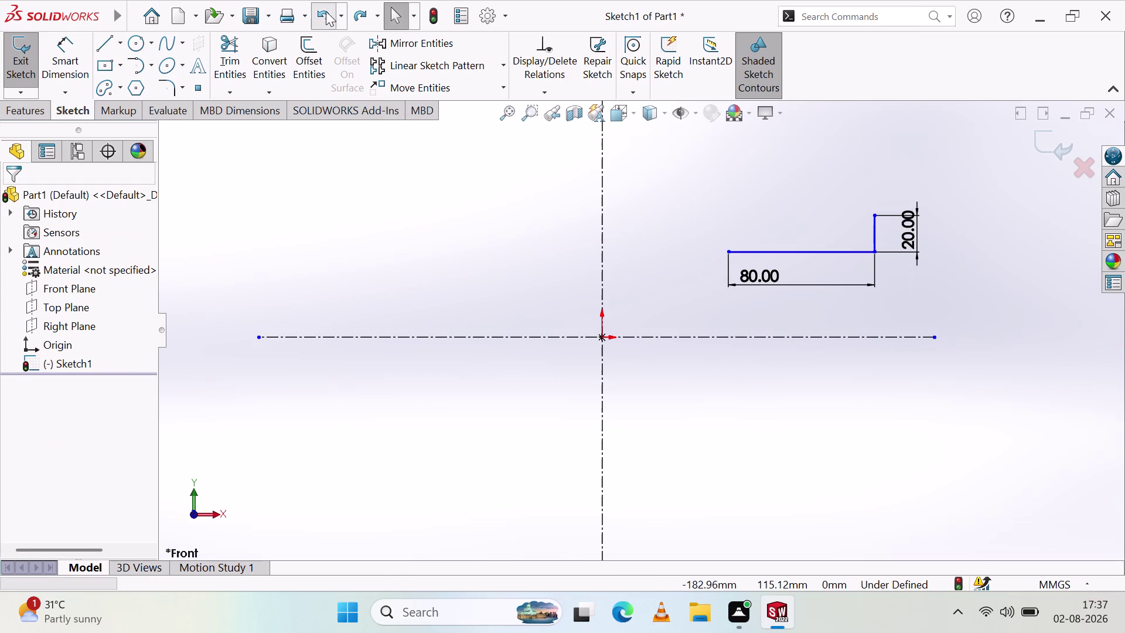
triple_click(324, 12)
click(323, 10)
triple_click(321, 6)
triple_click(320, 3)
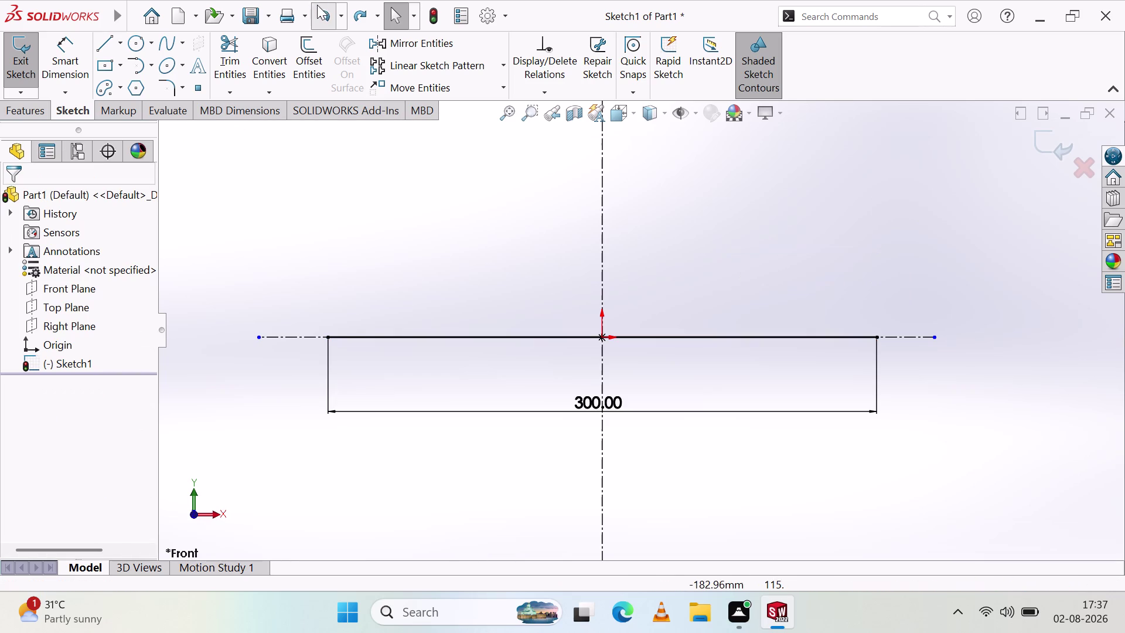
click(317, 4)
drag(317, 12, 319, 18)
click(321, 20)
click(320, 19)
click(321, 20)
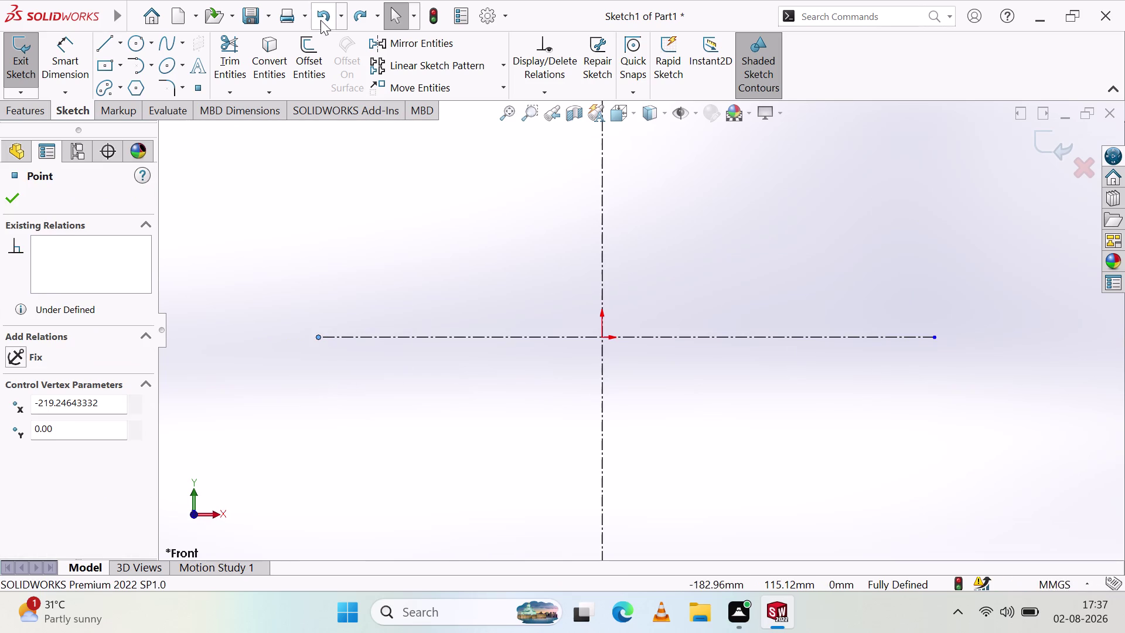
triple_click(320, 20)
triple_click(323, 21)
triple_click(322, 22)
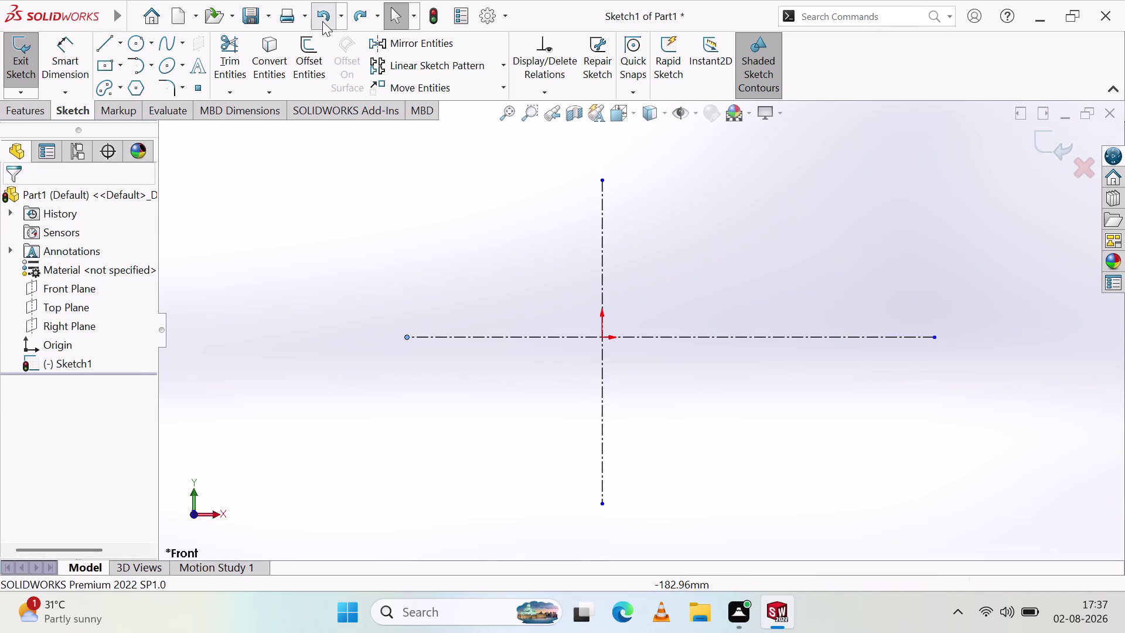
triple_click(322, 21)
triple_click(322, 21)
click(323, 21)
click(322, 21)
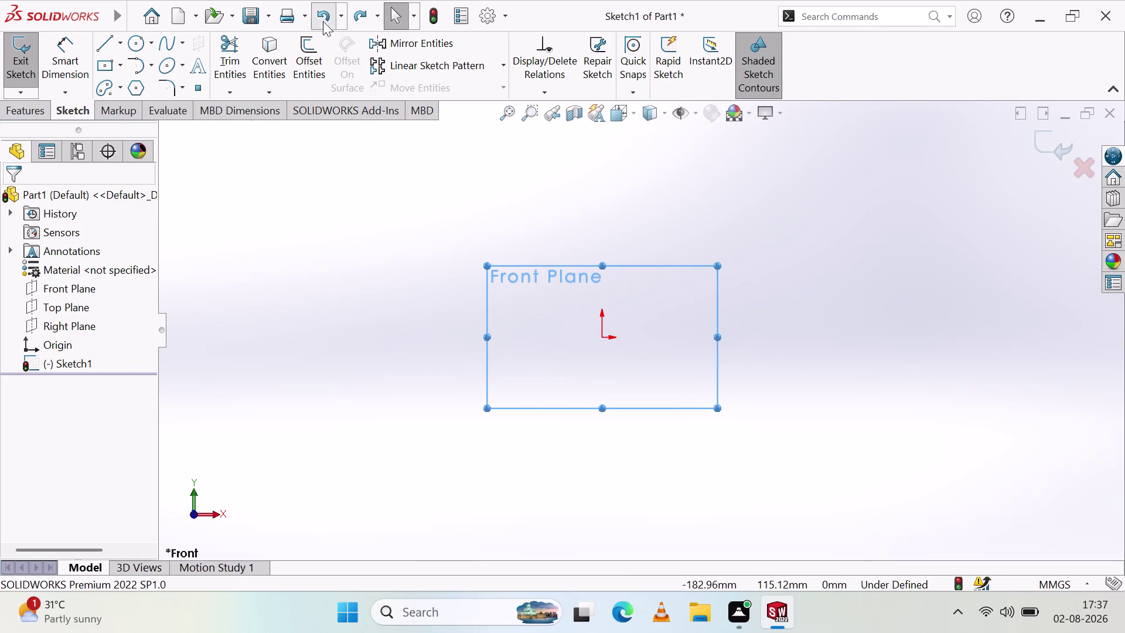
click(76, 285)
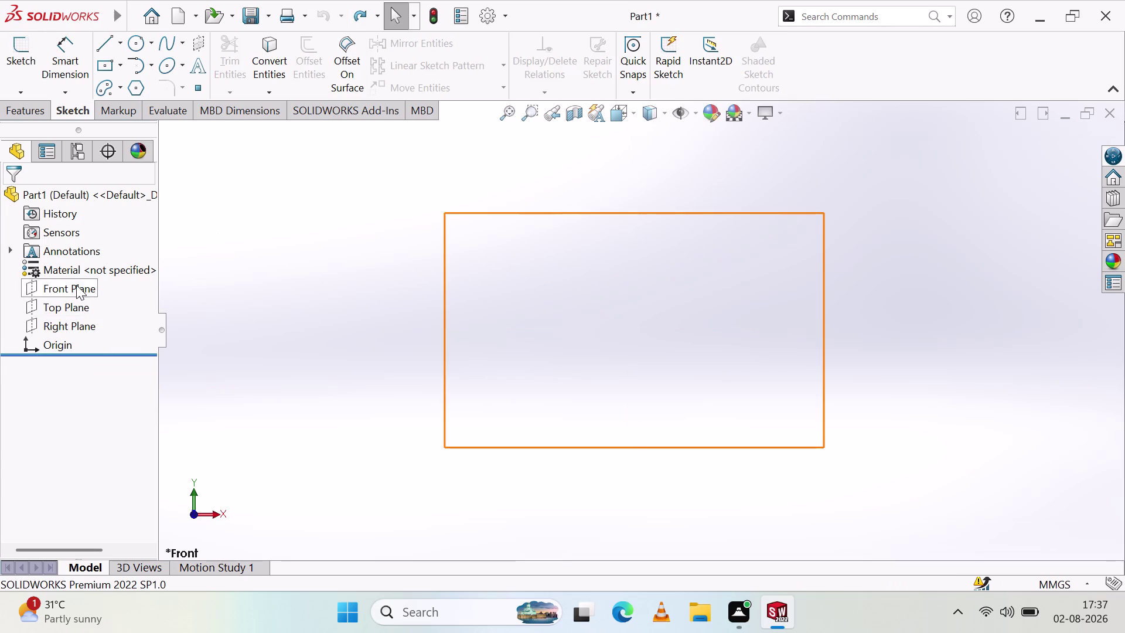
Start Sketch2 on the Front Plane with the Centerline tool selected.
click(115, 45)
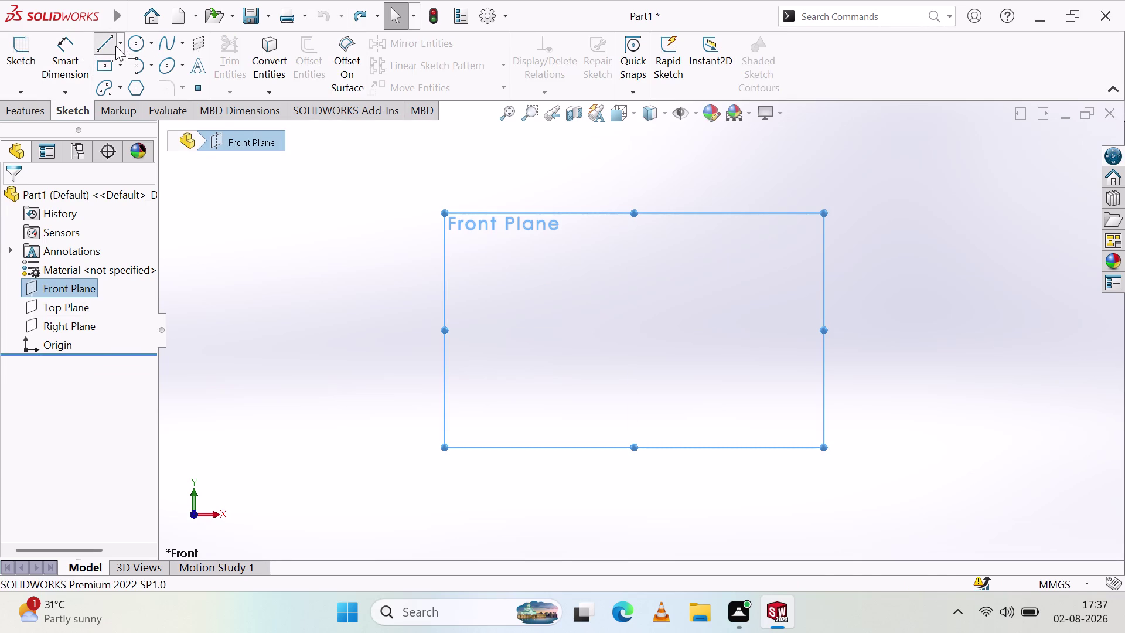
click(121, 41)
click(135, 94)
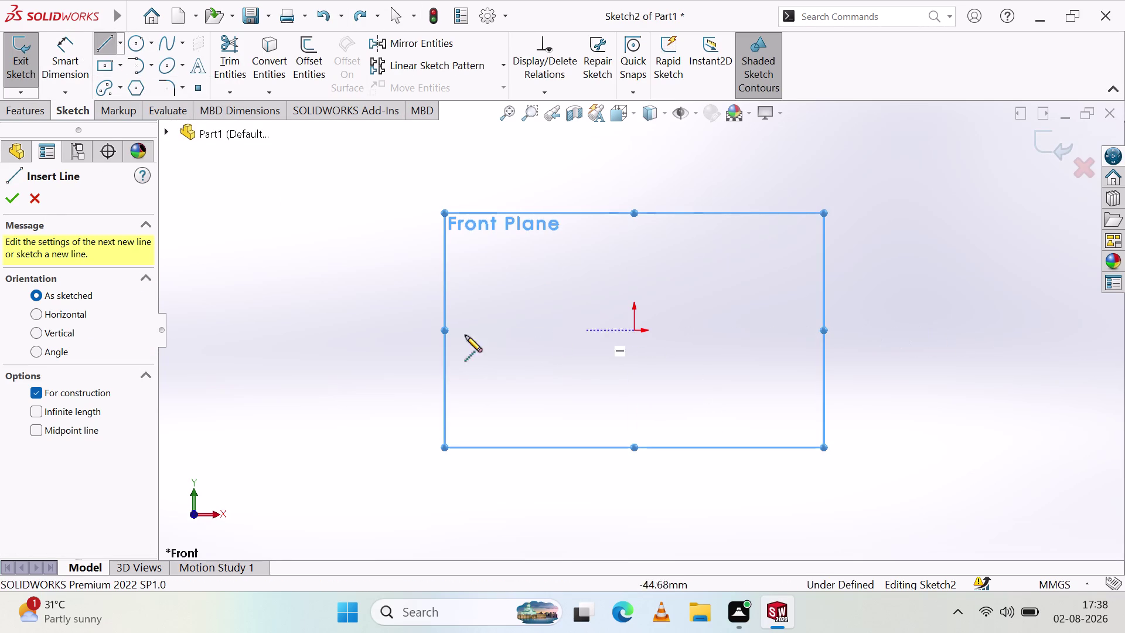
click(121, 47)
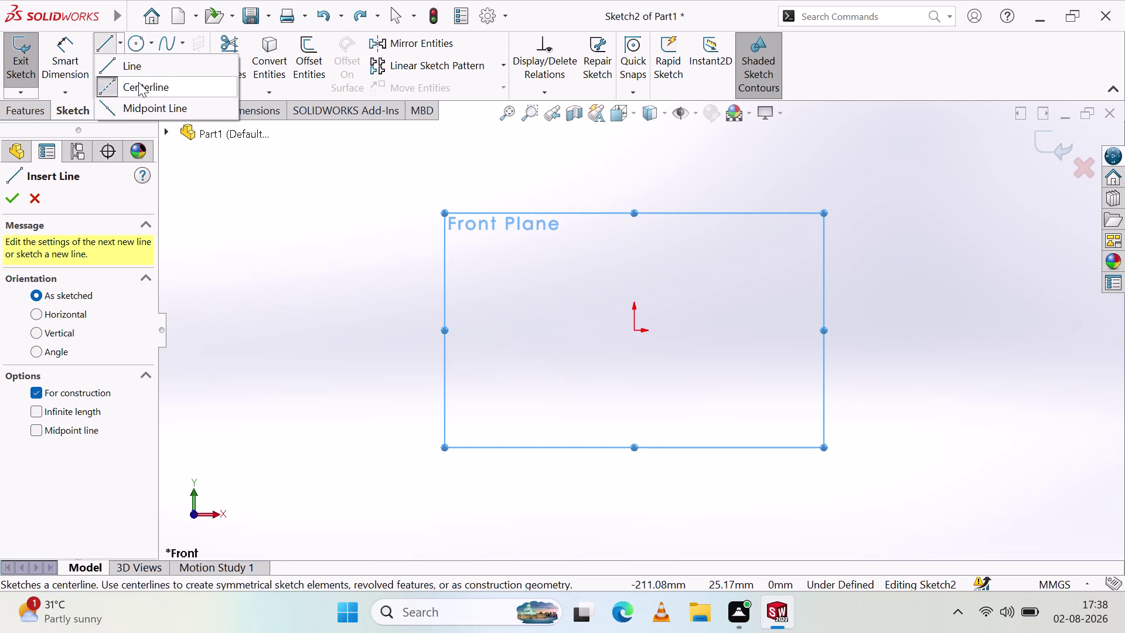
click(138, 82)
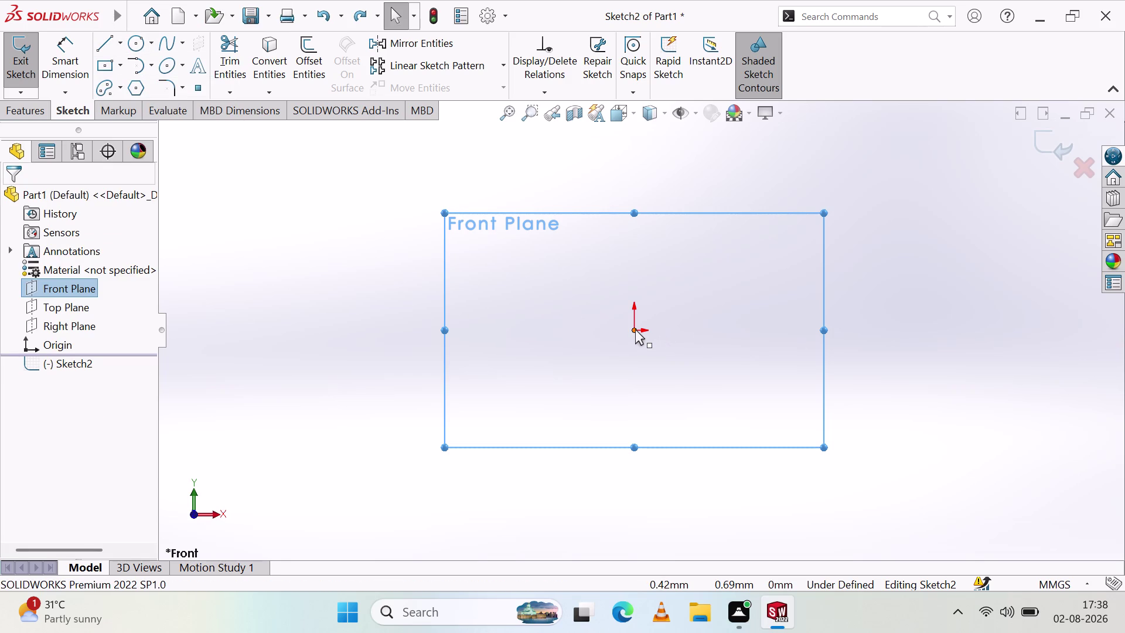
Draw a horizontal centerline through the origin extending both left and right.
click(122, 45)
click(139, 86)
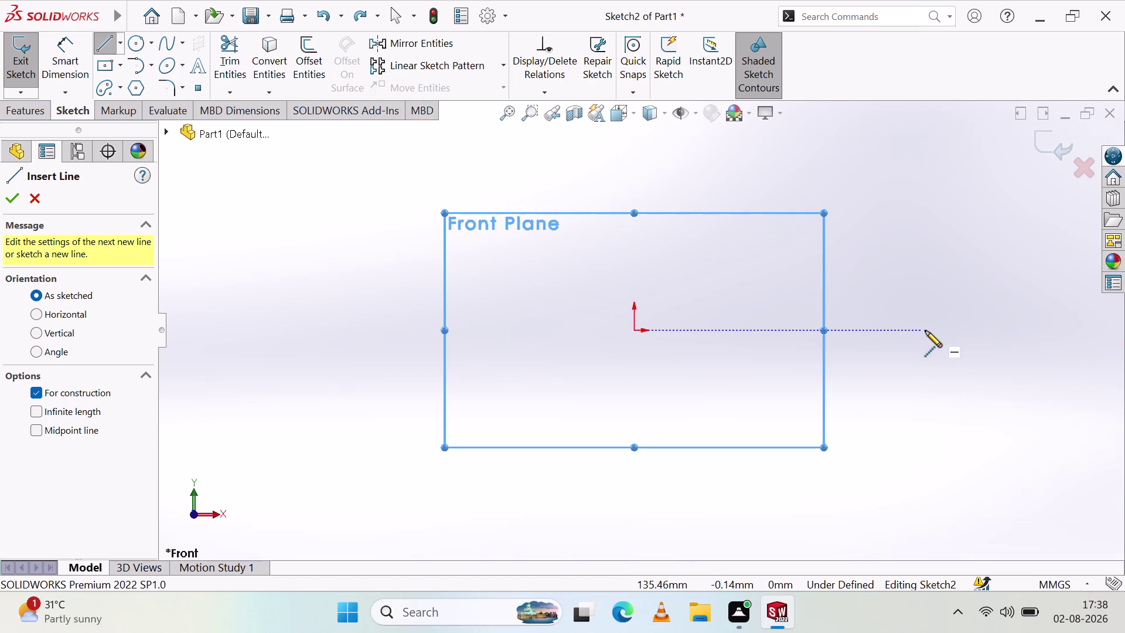
click(940, 331)
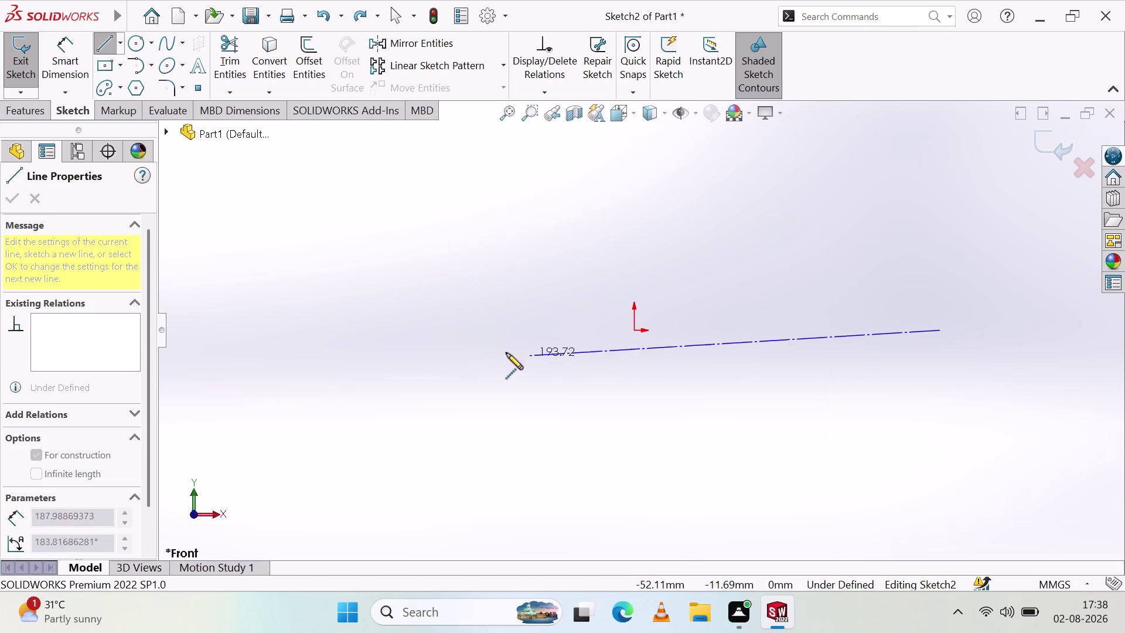
click(317, 329)
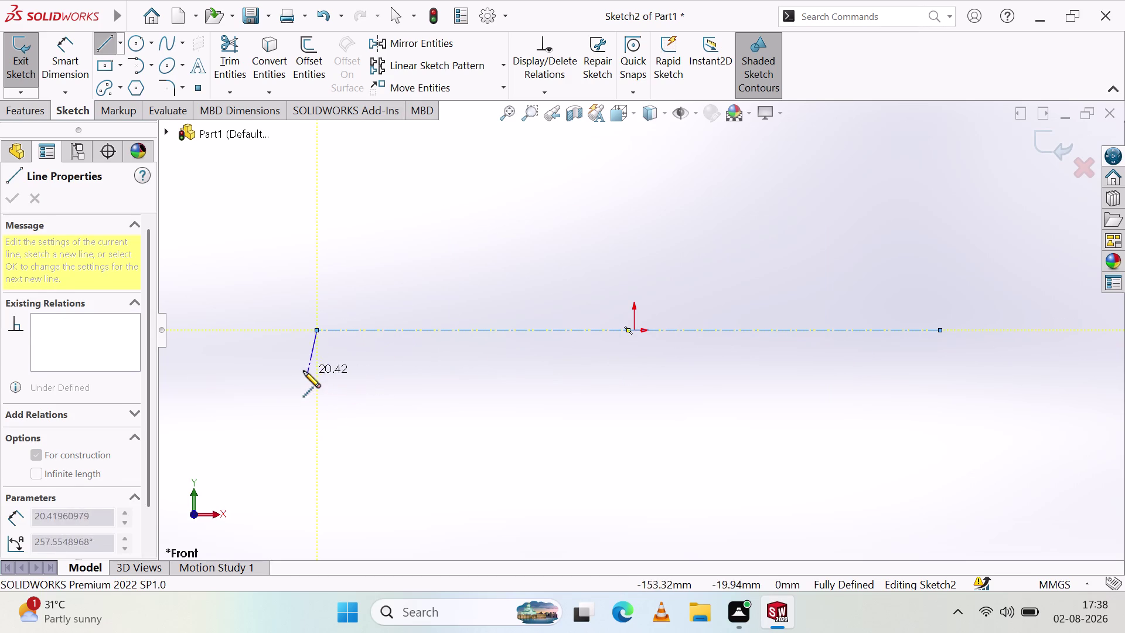
key(Escape)
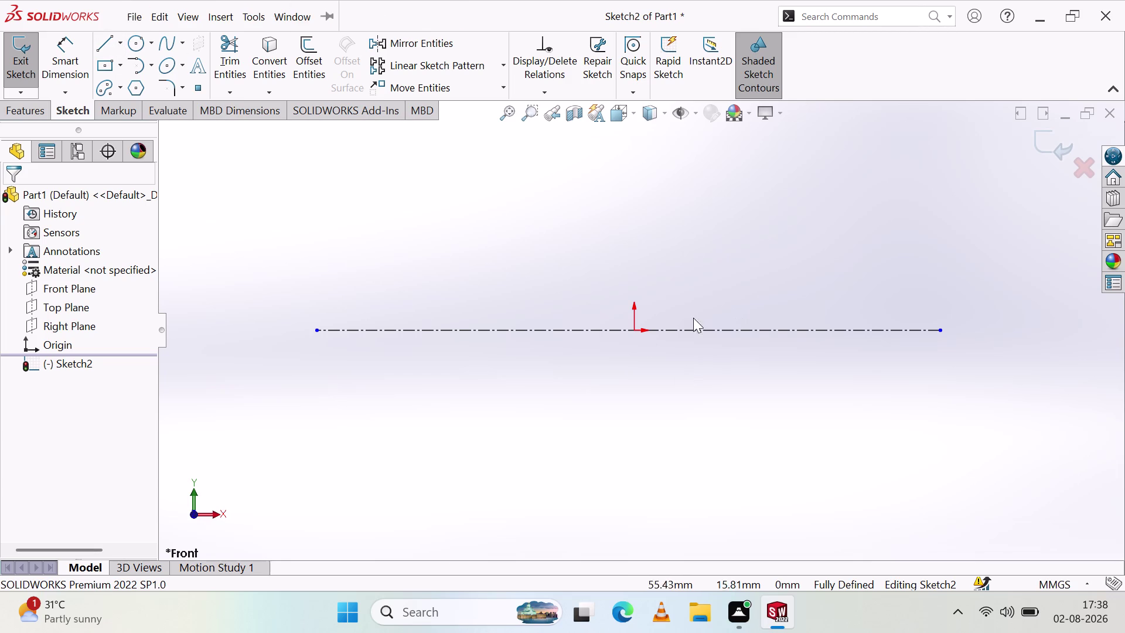
click(106, 40)
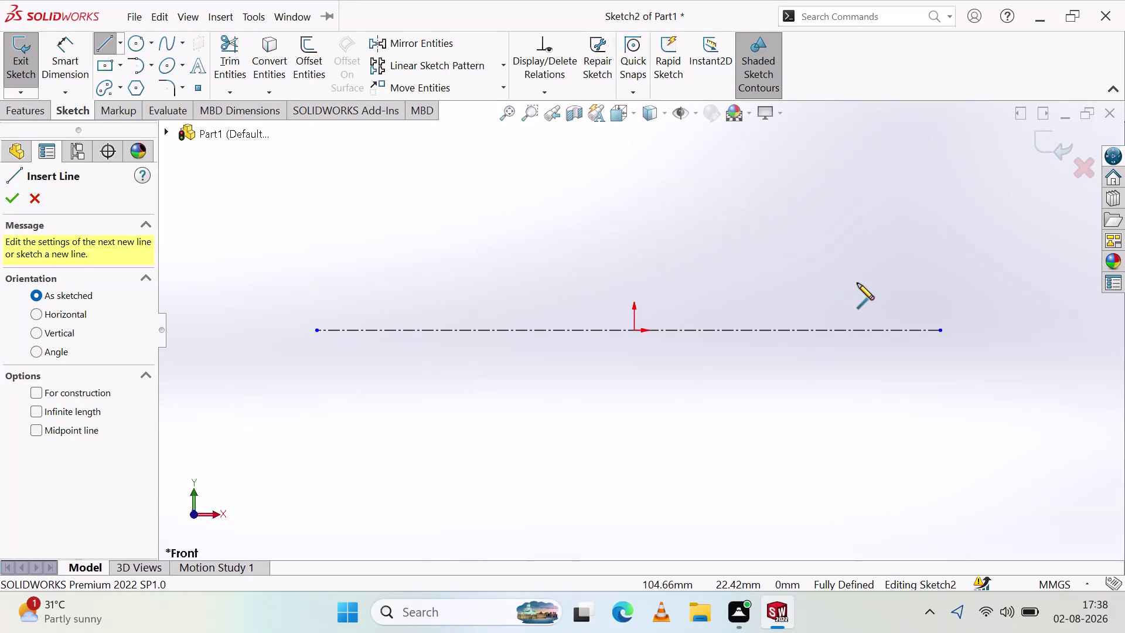
Draw a short vertical line above the centerline's right end.
click(900, 300)
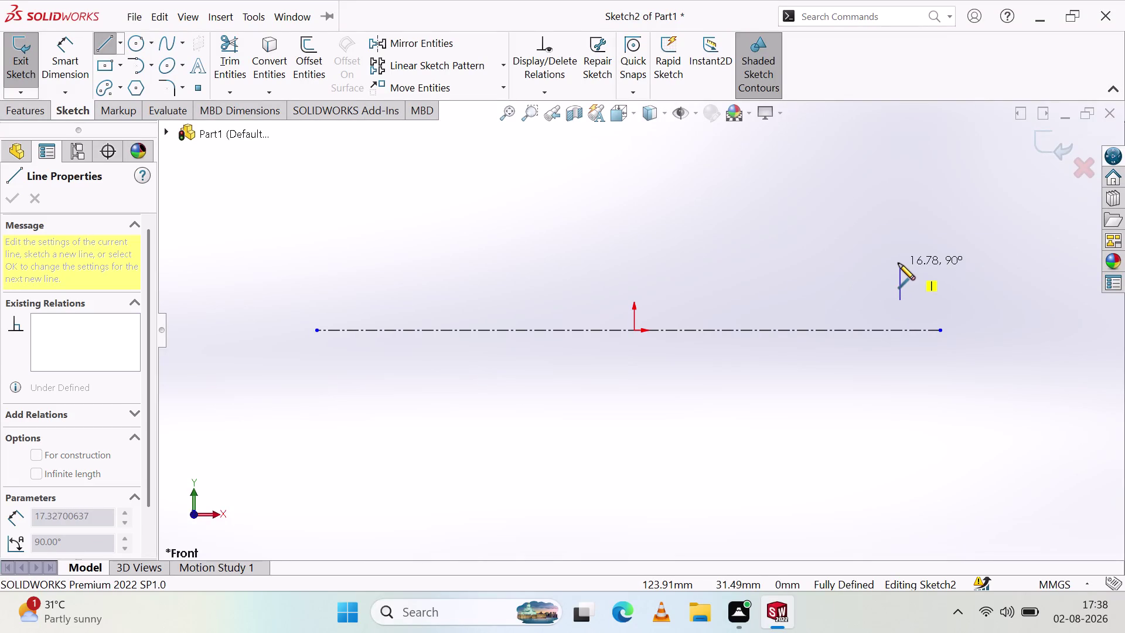
click(898, 263)
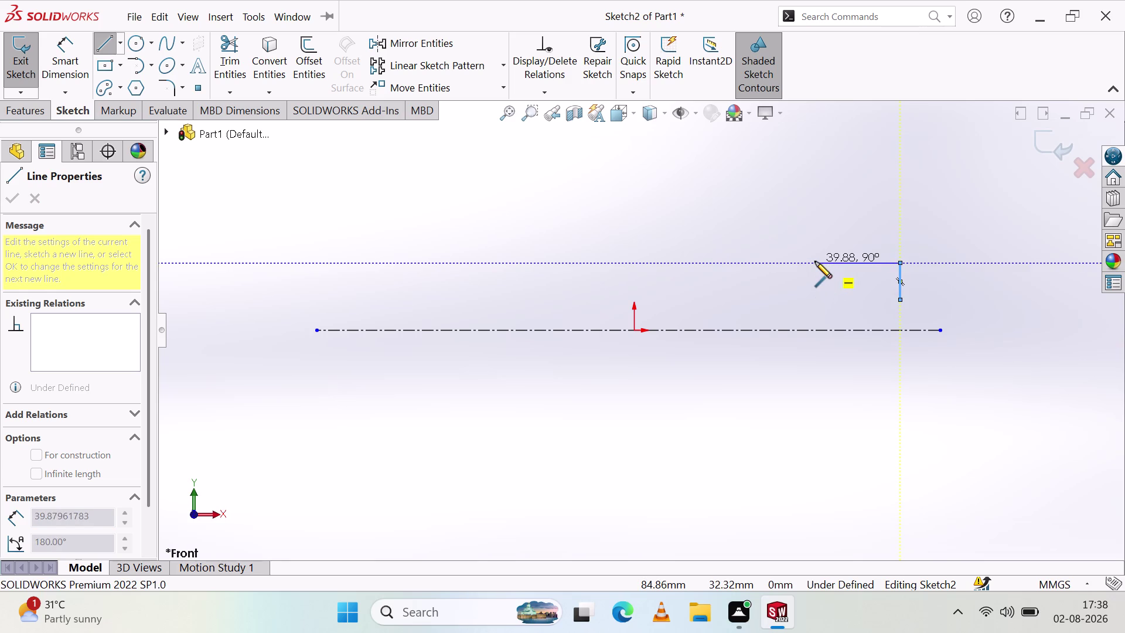
key(Escape)
Dimension the vertical line to 20 mm and place the dimension beside it.
click(84, 49)
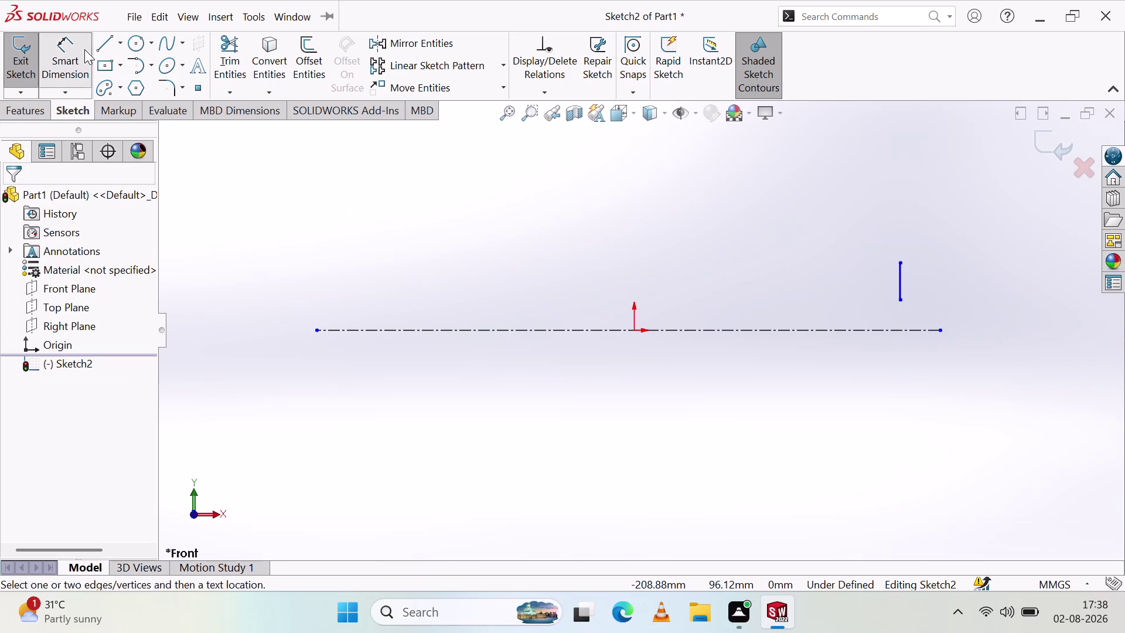
click(900, 282)
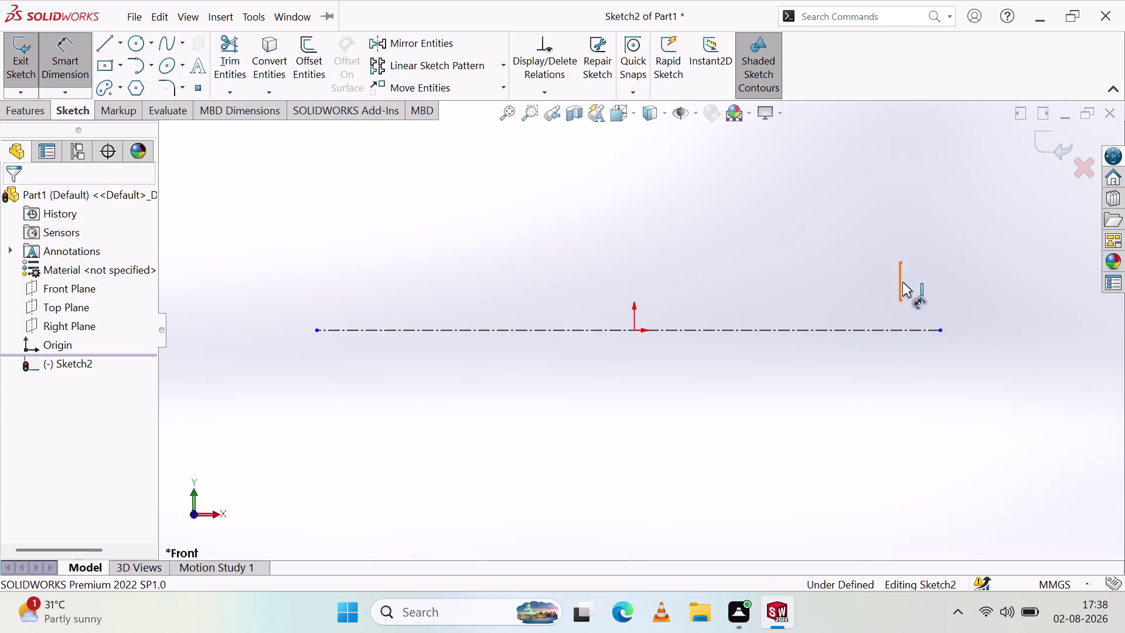
click(935, 276)
text(2)
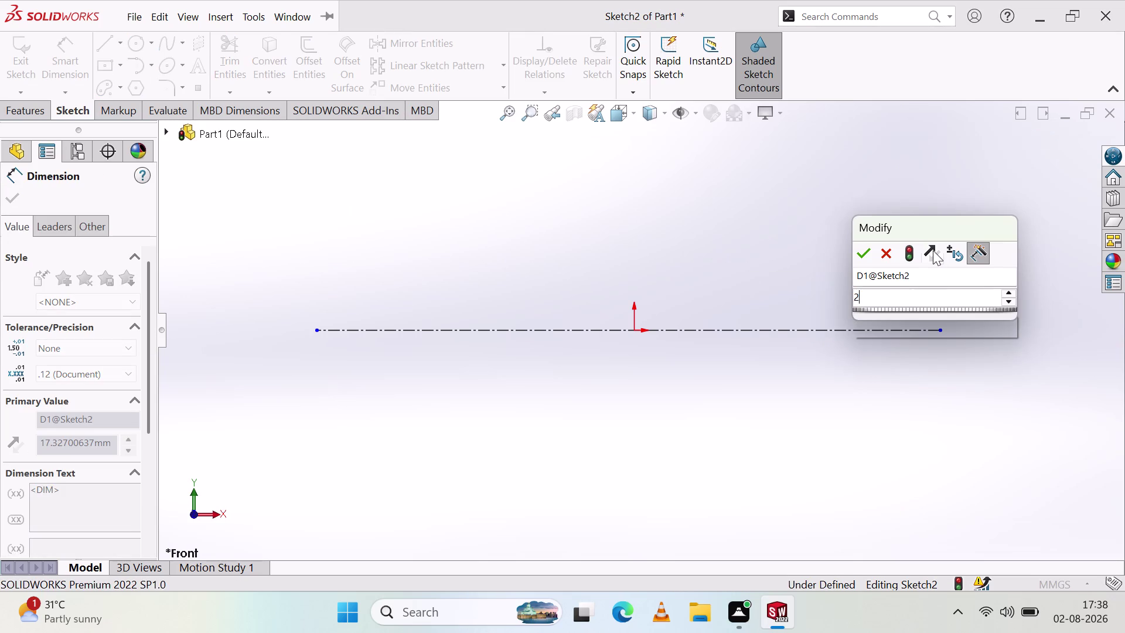
text(0)
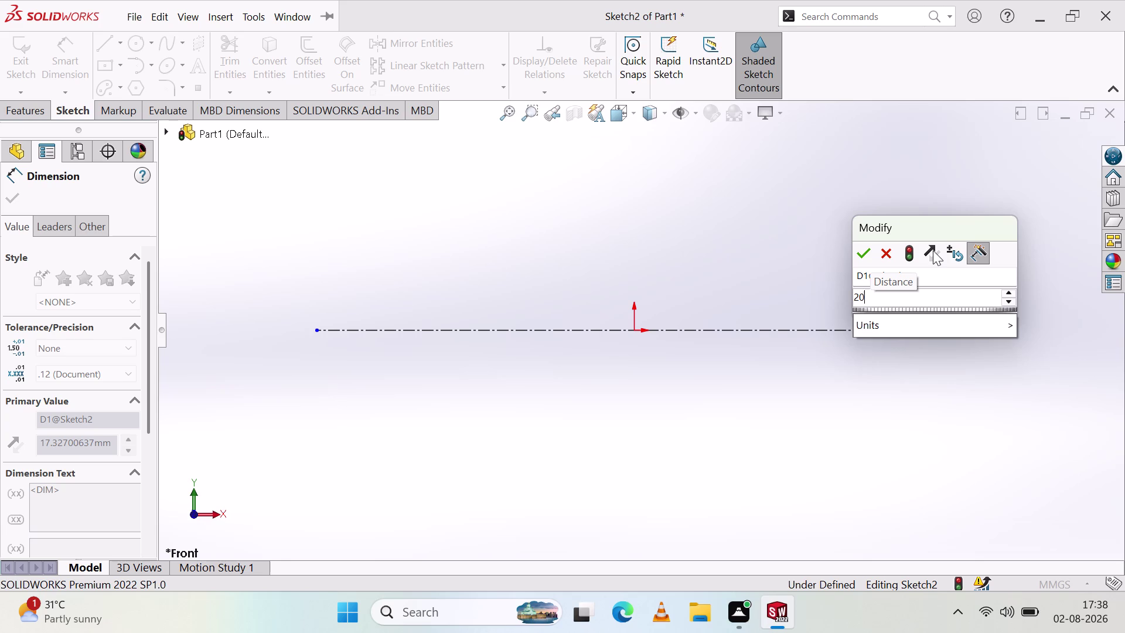
click(861, 248)
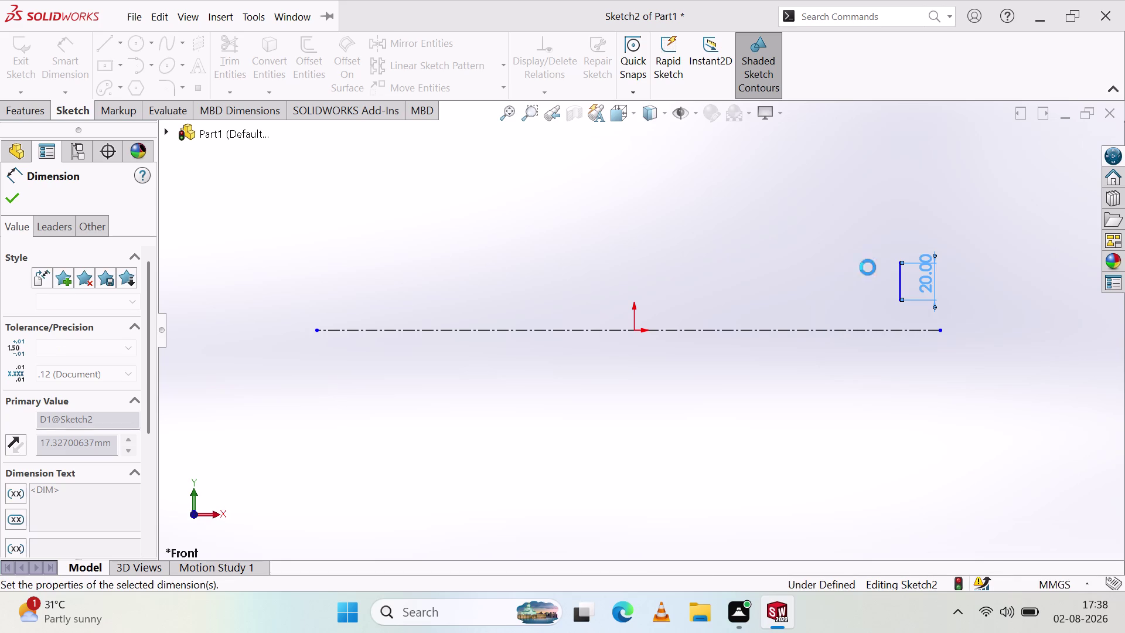
click(908, 232)
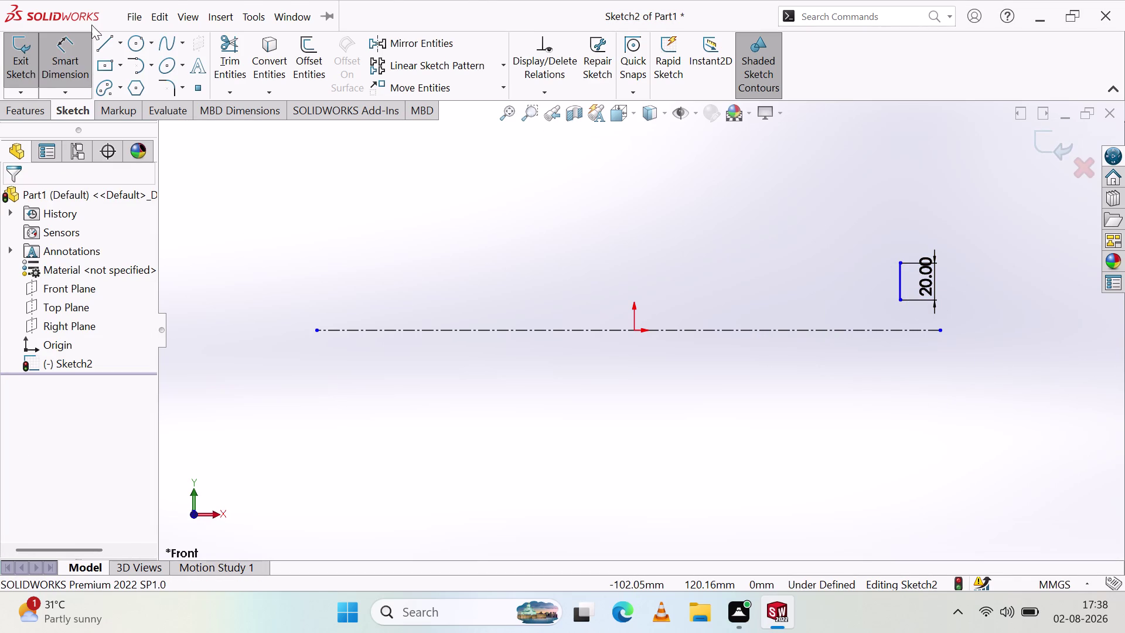
Sketch a horizontal line leftward from the 20 mm vertical line's bottom endpoint.
click(110, 40)
click(902, 300)
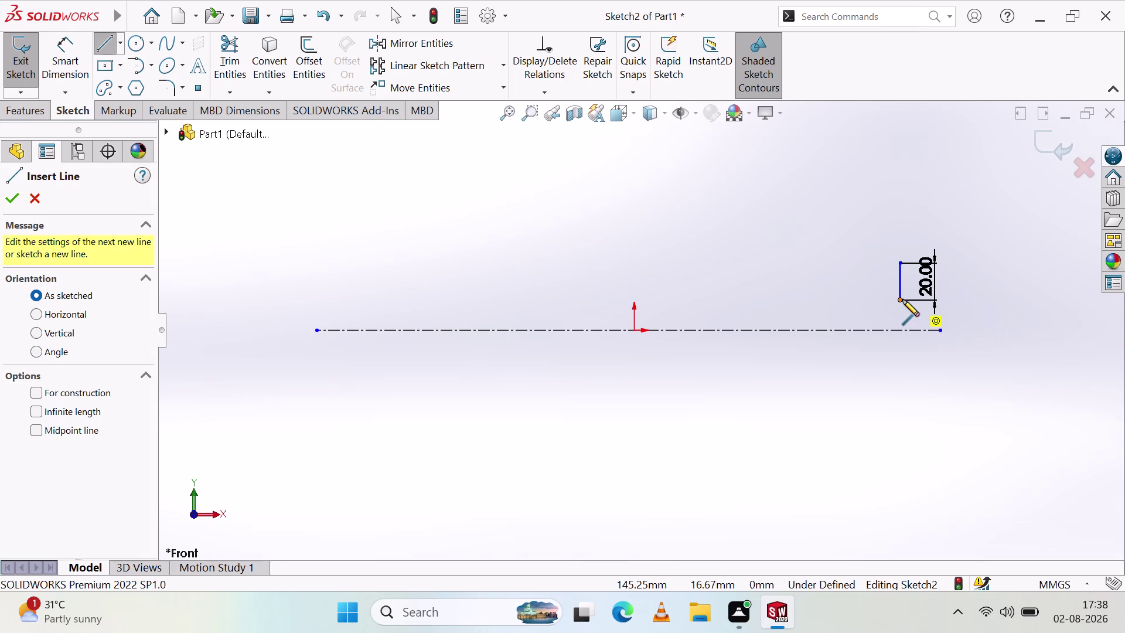
click(768, 301)
key(Escape)
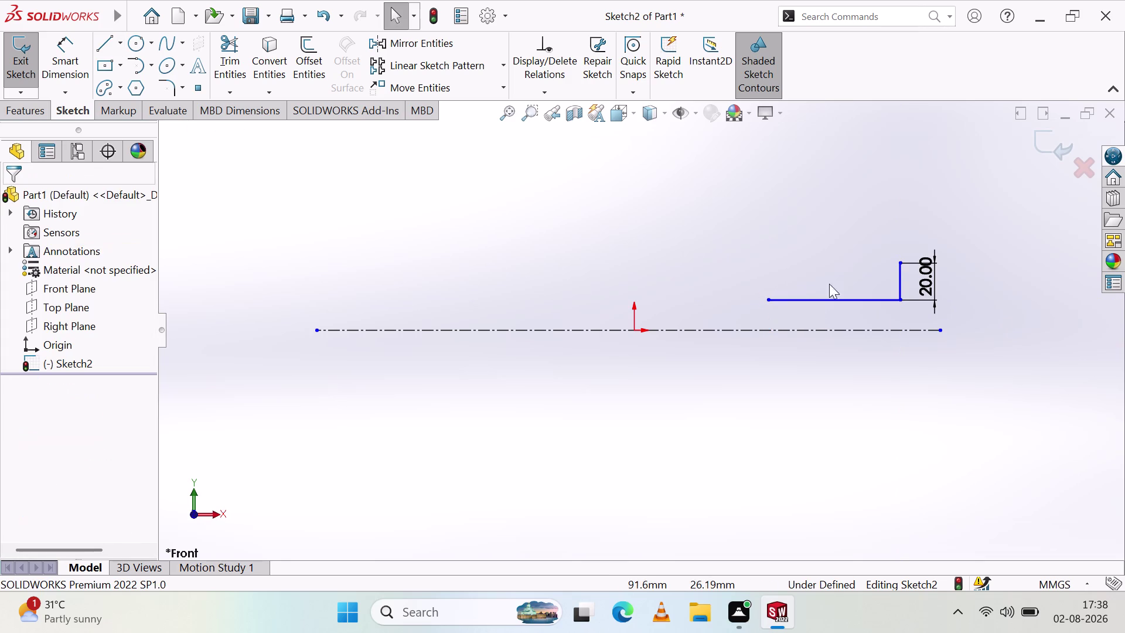
Dimension the new horizontal line to 80 mm, placing the dimension below it.
click(71, 51)
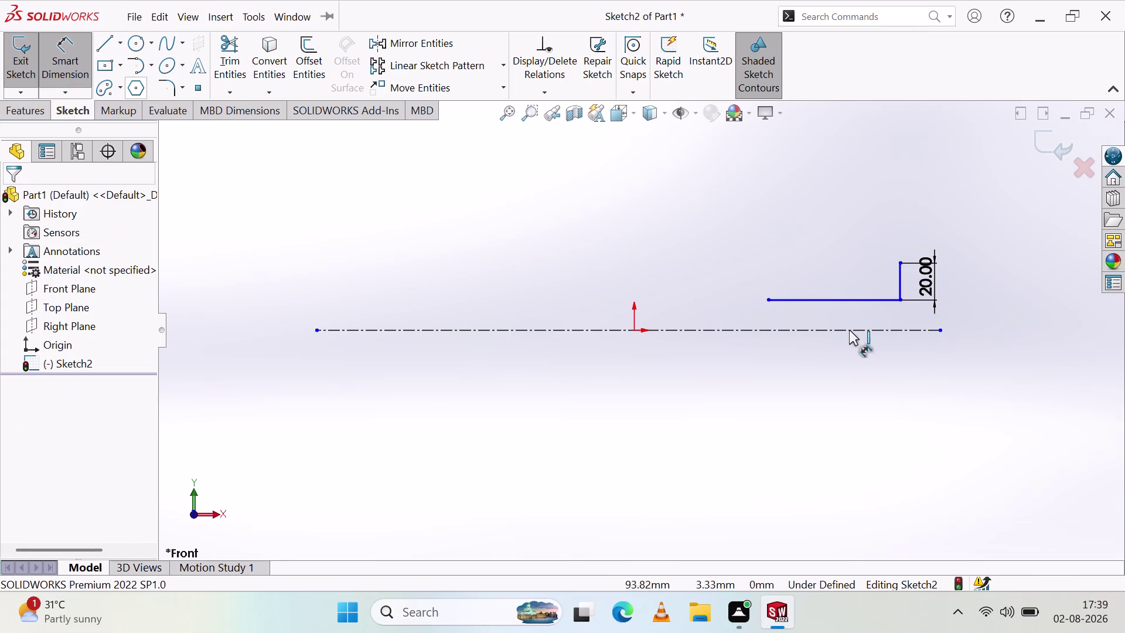
click(862, 298)
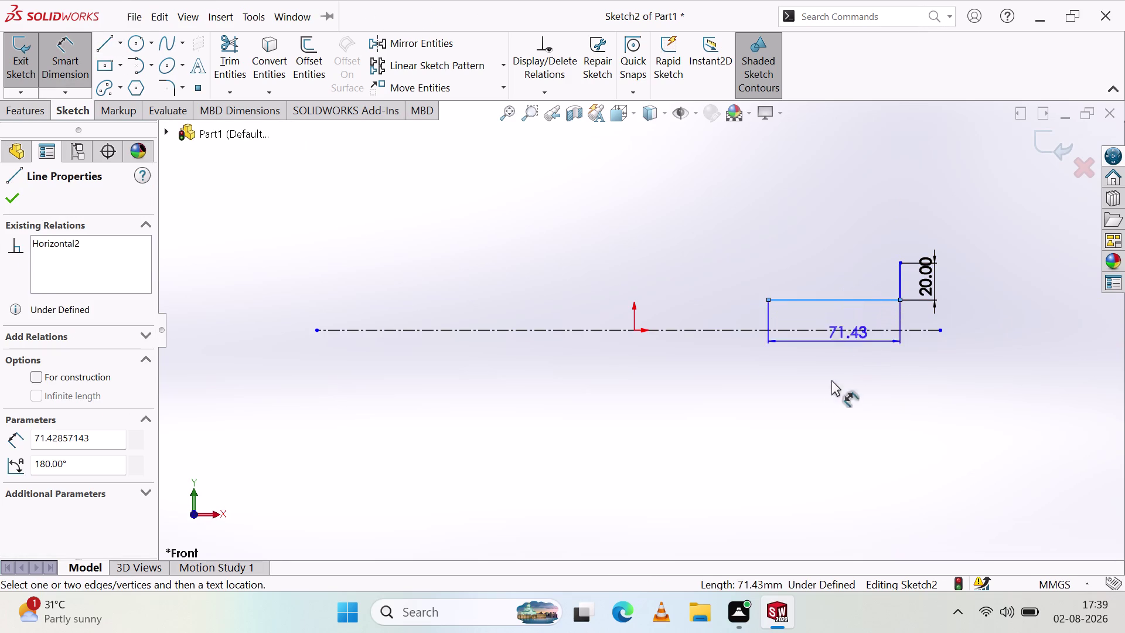
click(823, 405)
text(8)
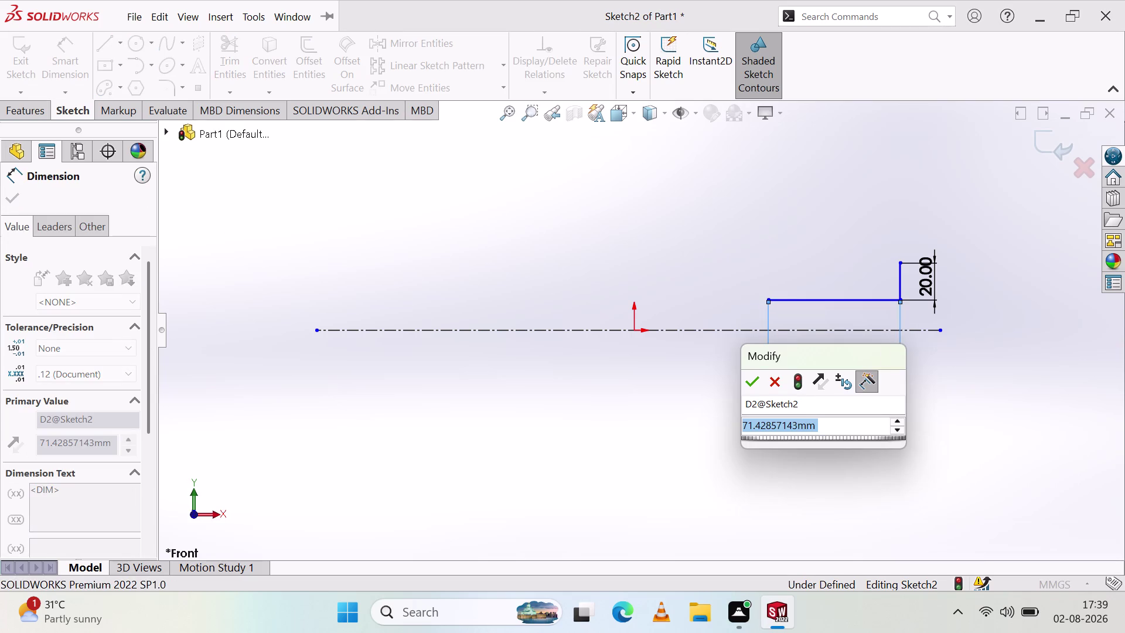
text(0)
key(Return)
click(655, 414)
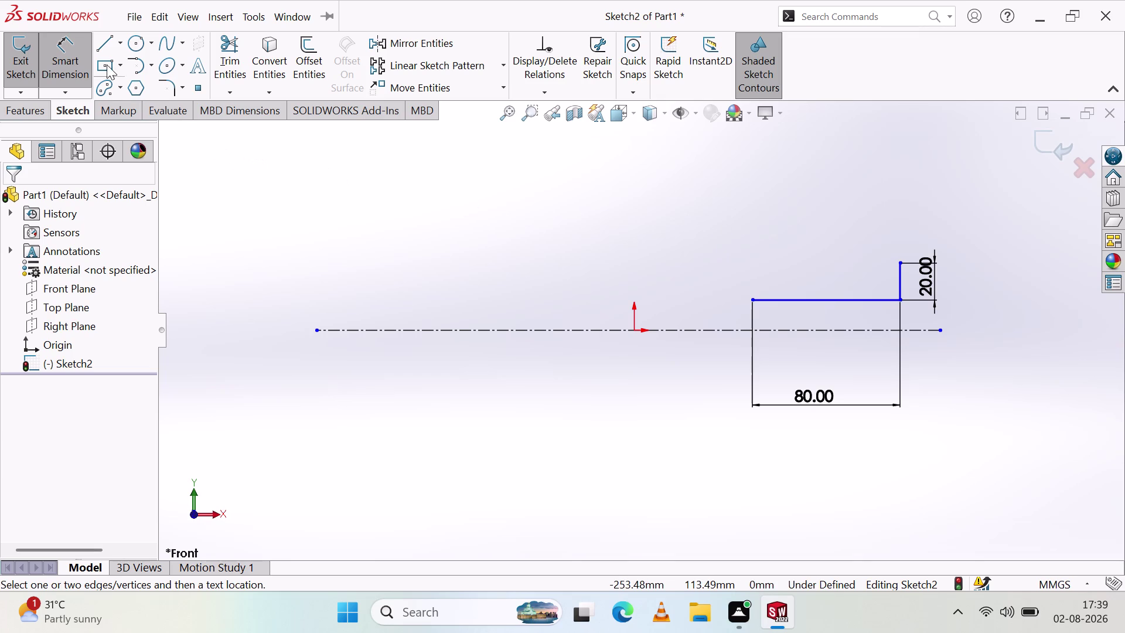
Start a line at the lower corner, then cancel it.
click(96, 40)
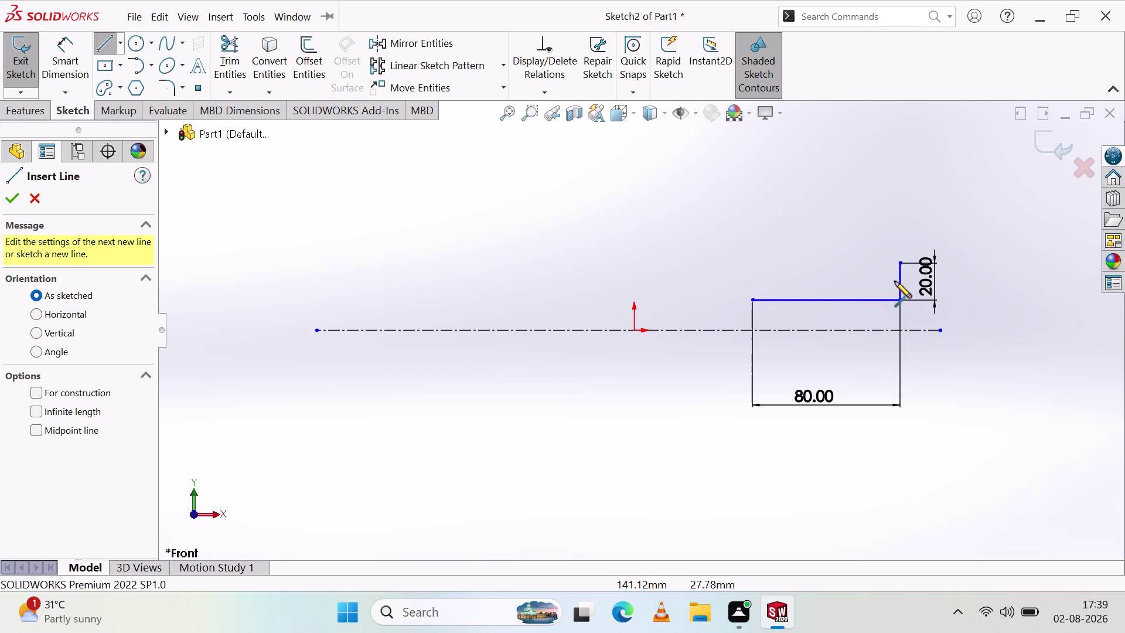
click(858, 298)
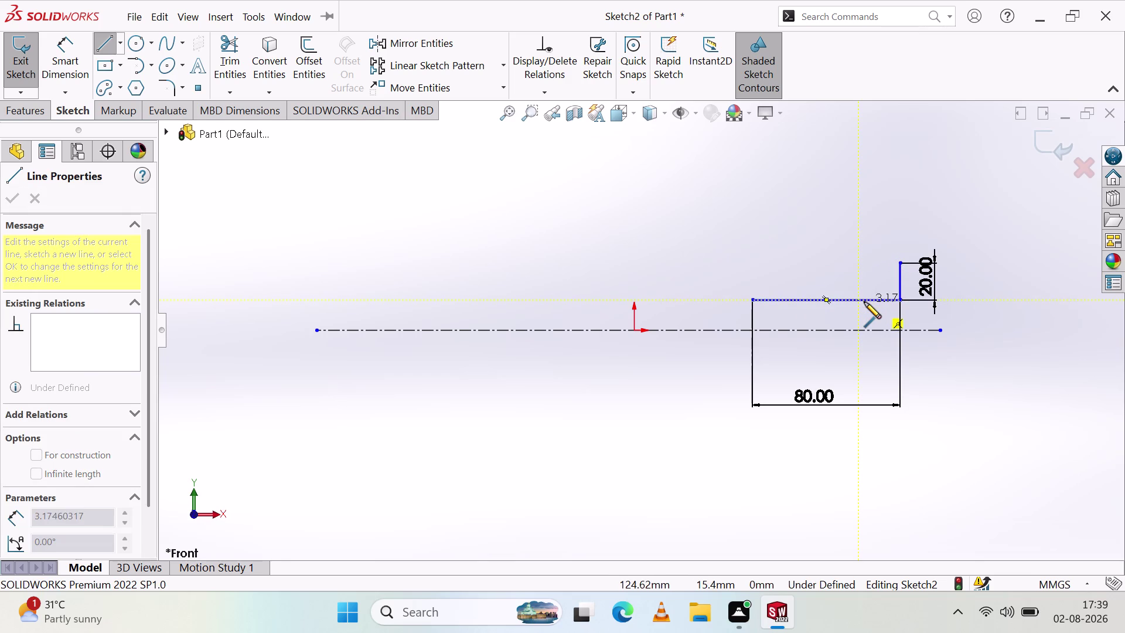
key(Delete)
key(Delete)
key(Delete)
key(Delete)
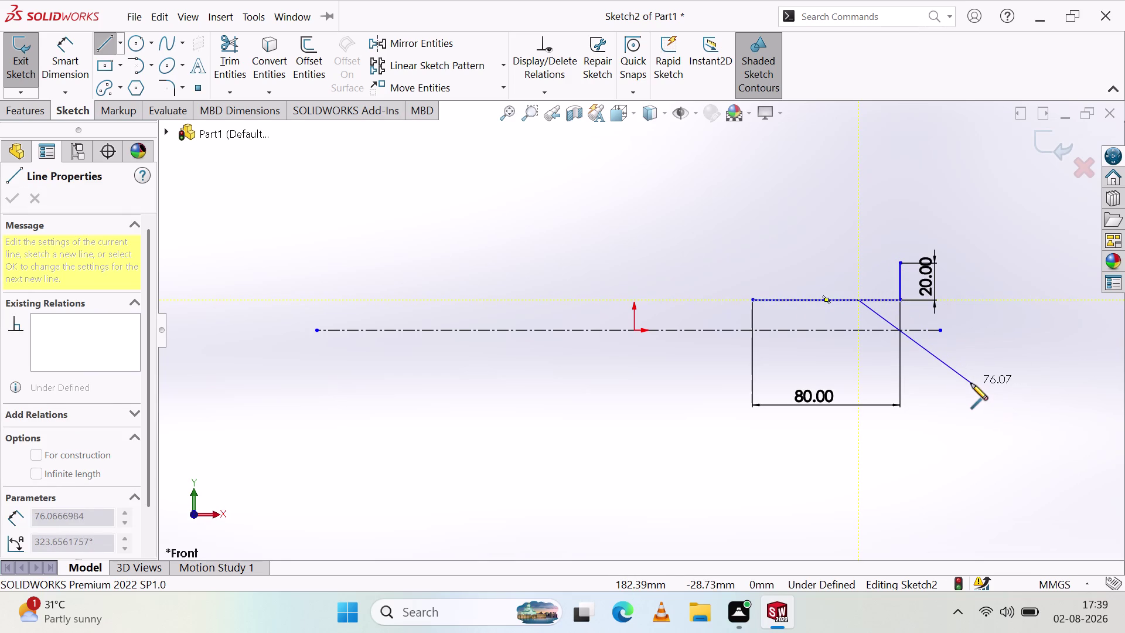
key(Escape)
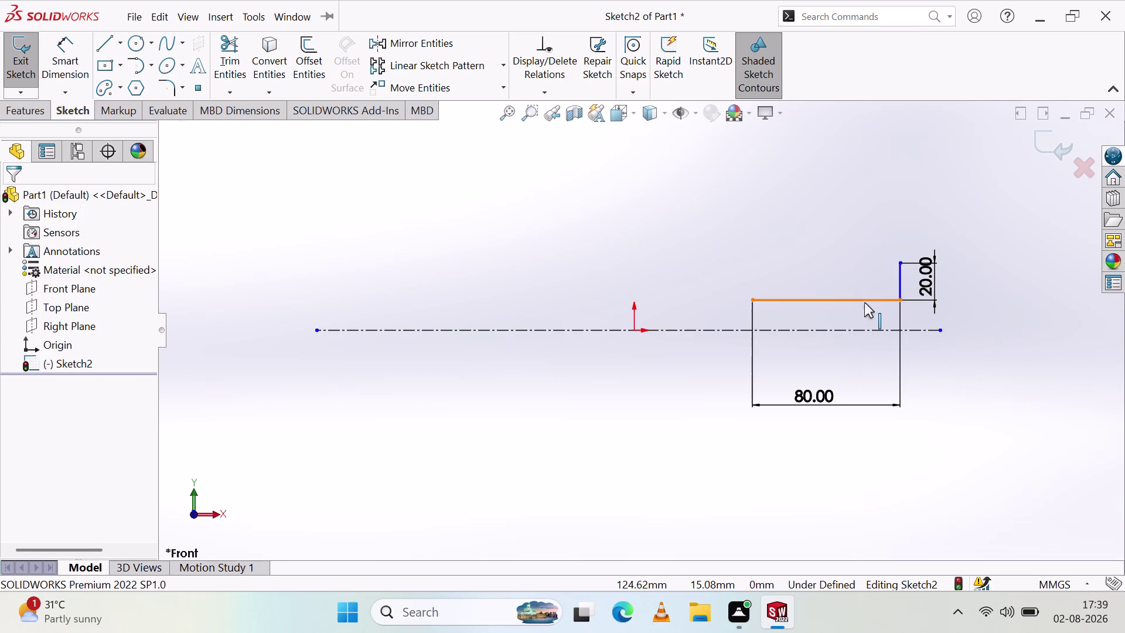
Delete the 80 mm horizontal line, then the 20 mm vertical line with its dimension.
click(865, 297)
key(Delete)
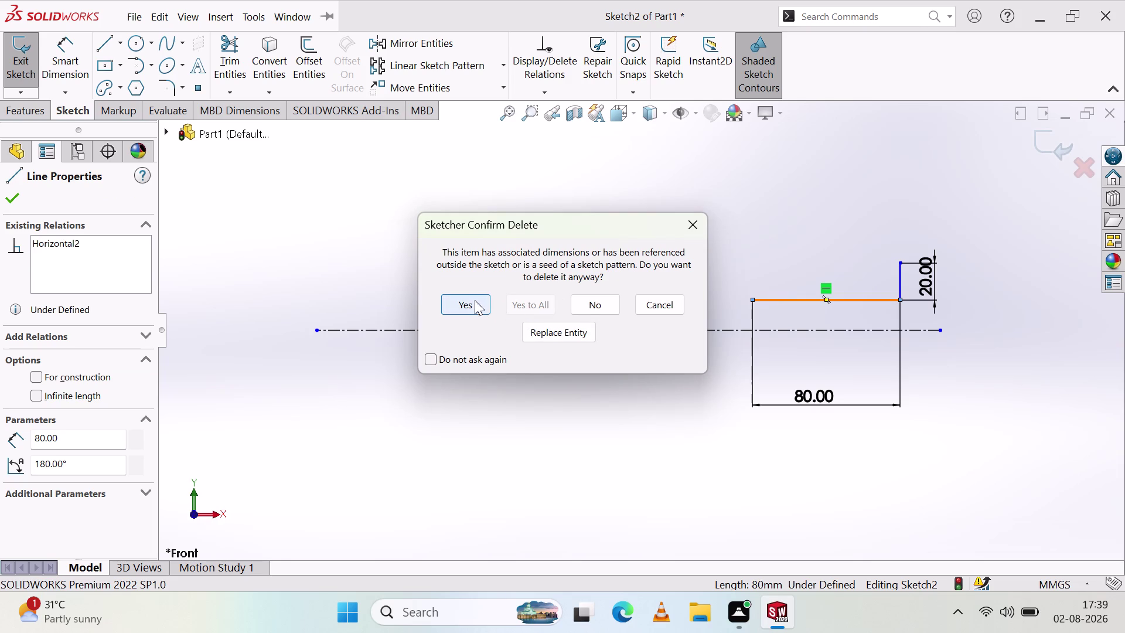
click(453, 303)
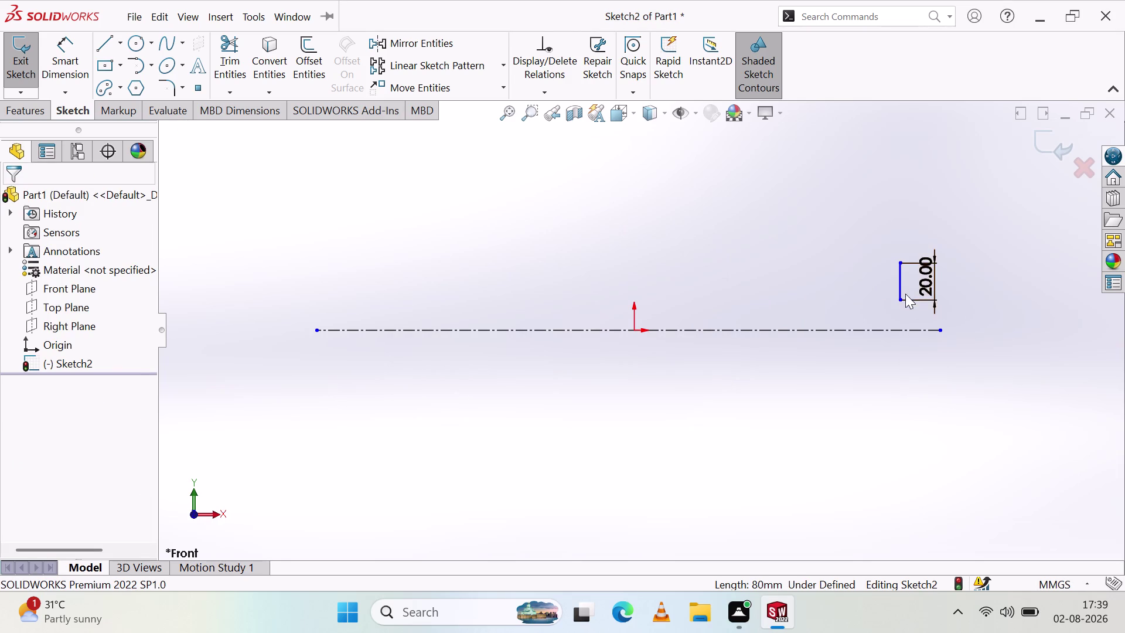
drag(939, 287, 838, 252)
key(Delete)
Finish deleting the vertical line, then draw a short horizontal line above the centerline.
key(Delete)
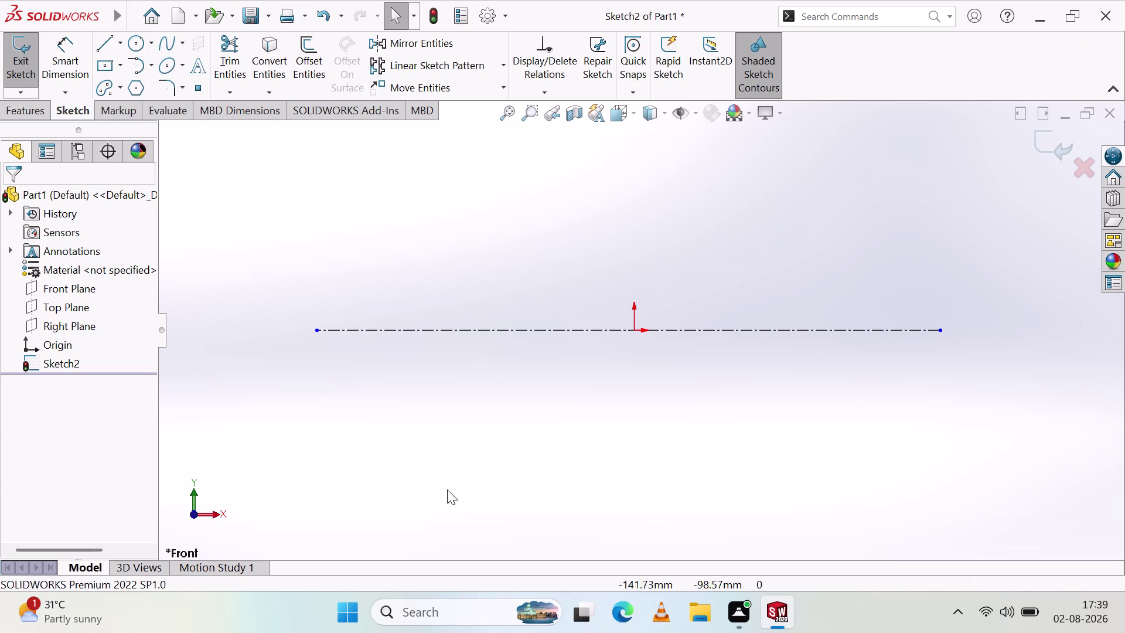
click(108, 43)
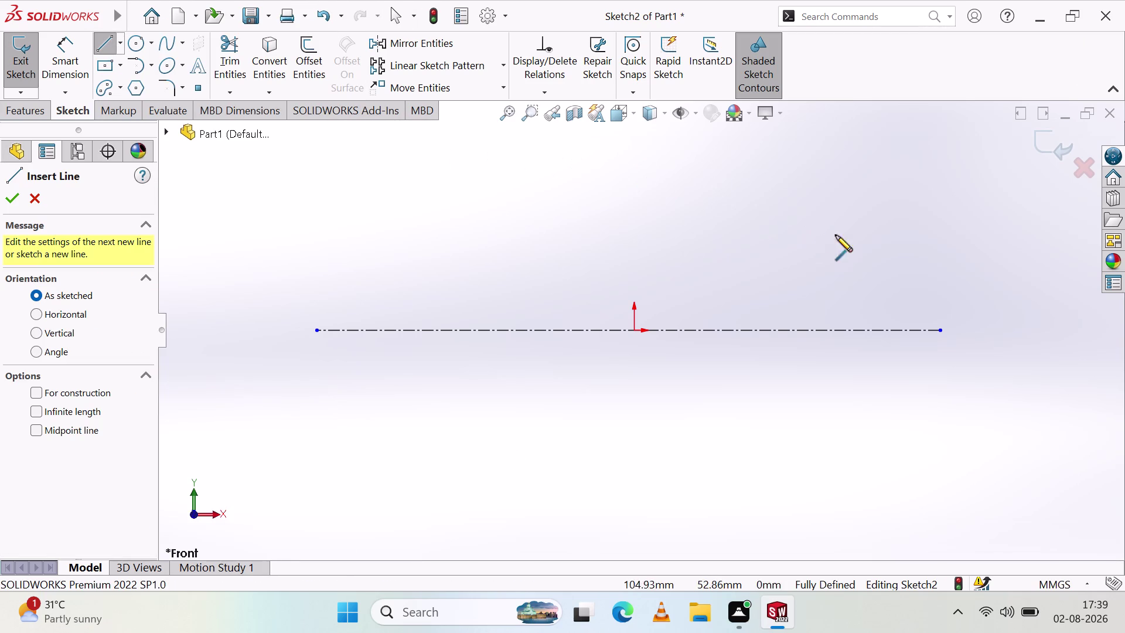
click(876, 222)
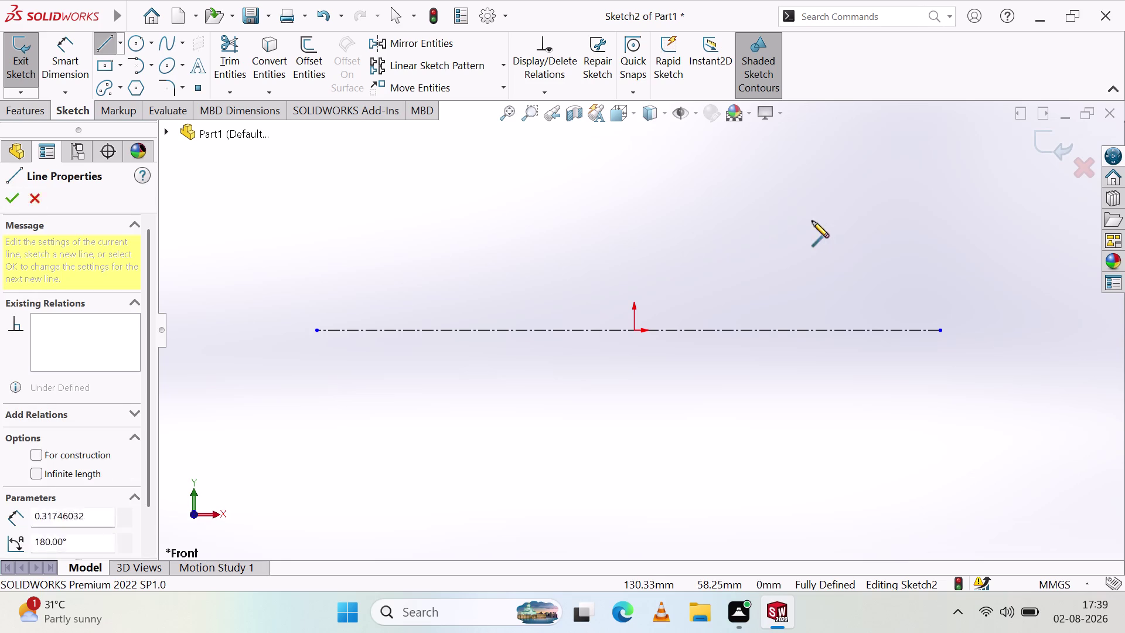
click(781, 220)
key(Escape)
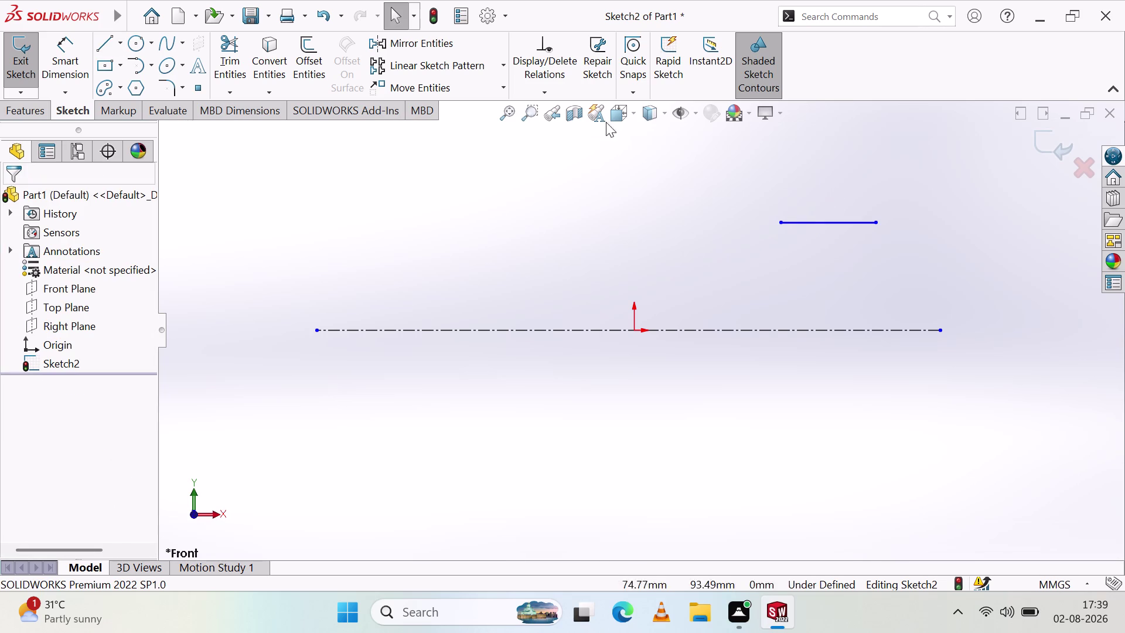
click(60, 49)
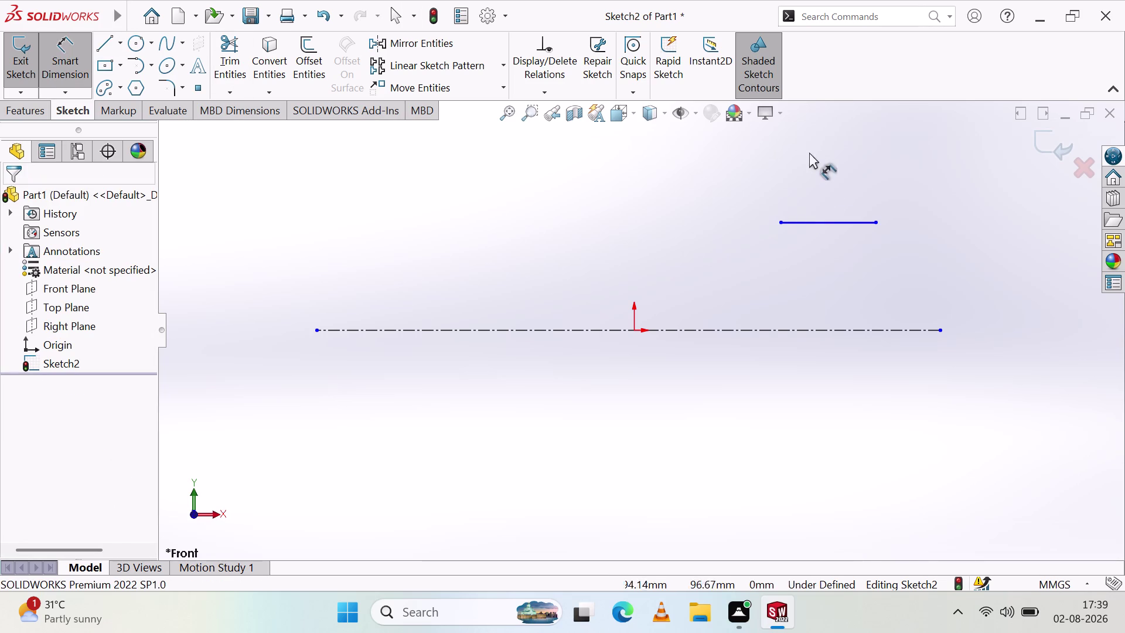
Dimension the new horizontal line to 80 mm.
click(835, 218)
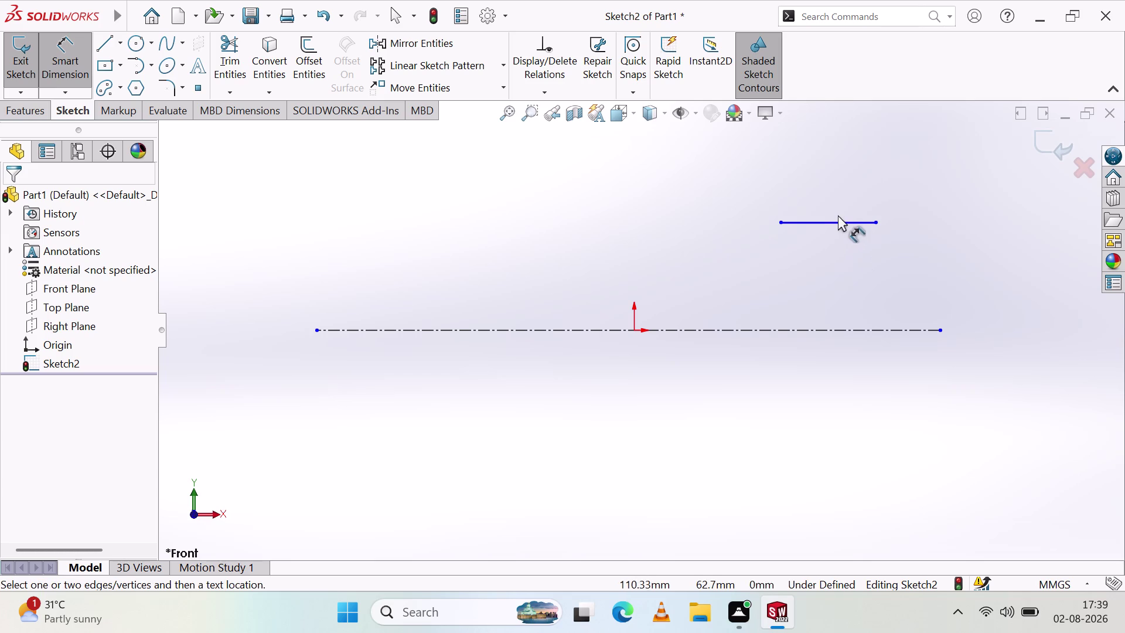
click(840, 221)
click(842, 270)
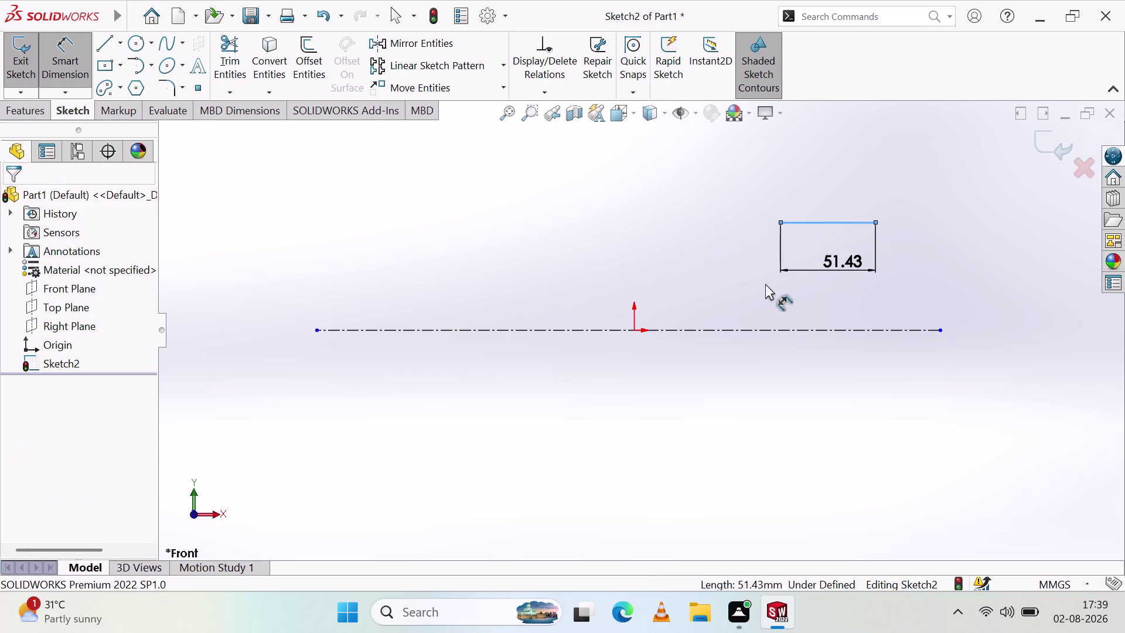
text(80)
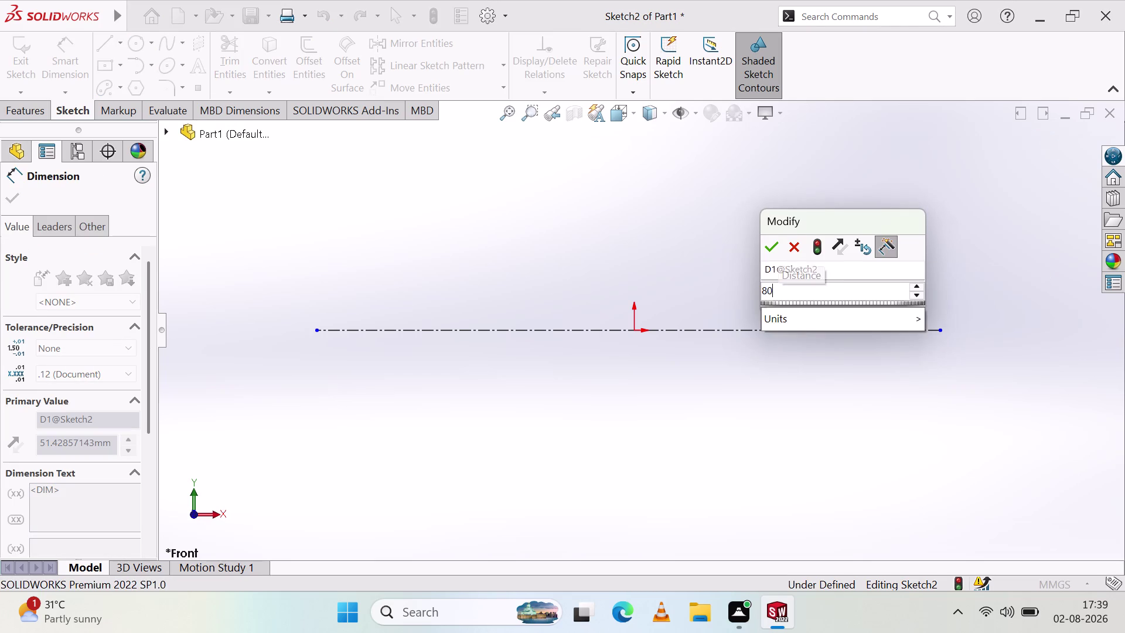
key(Return)
click(837, 244)
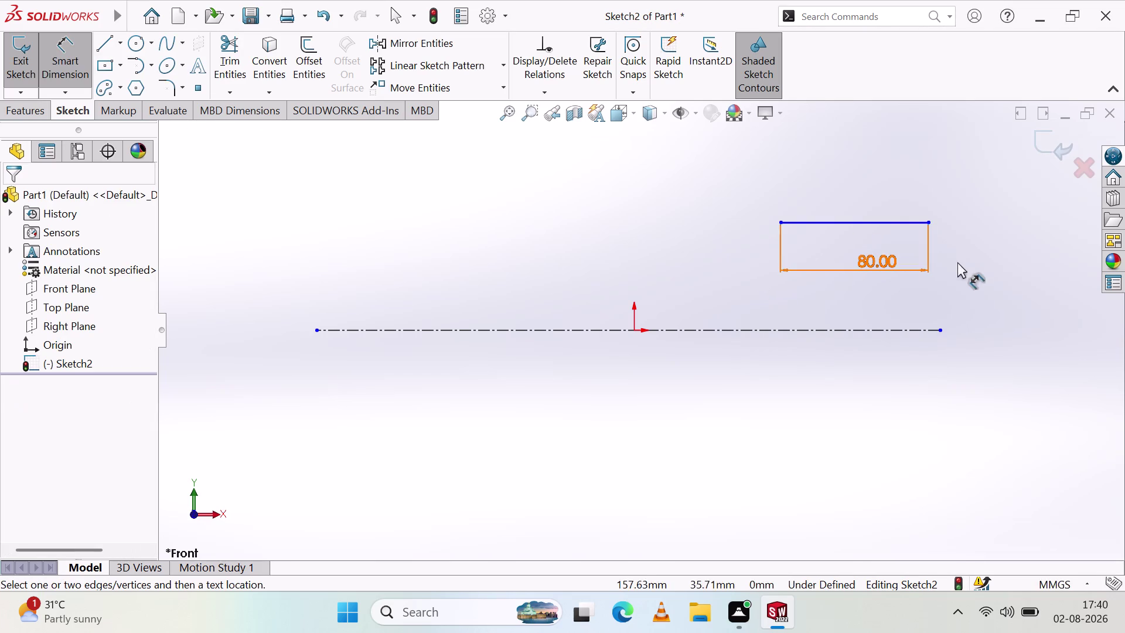
Sketch a vertical line straight up from the 80 mm line's right end.
click(95, 42)
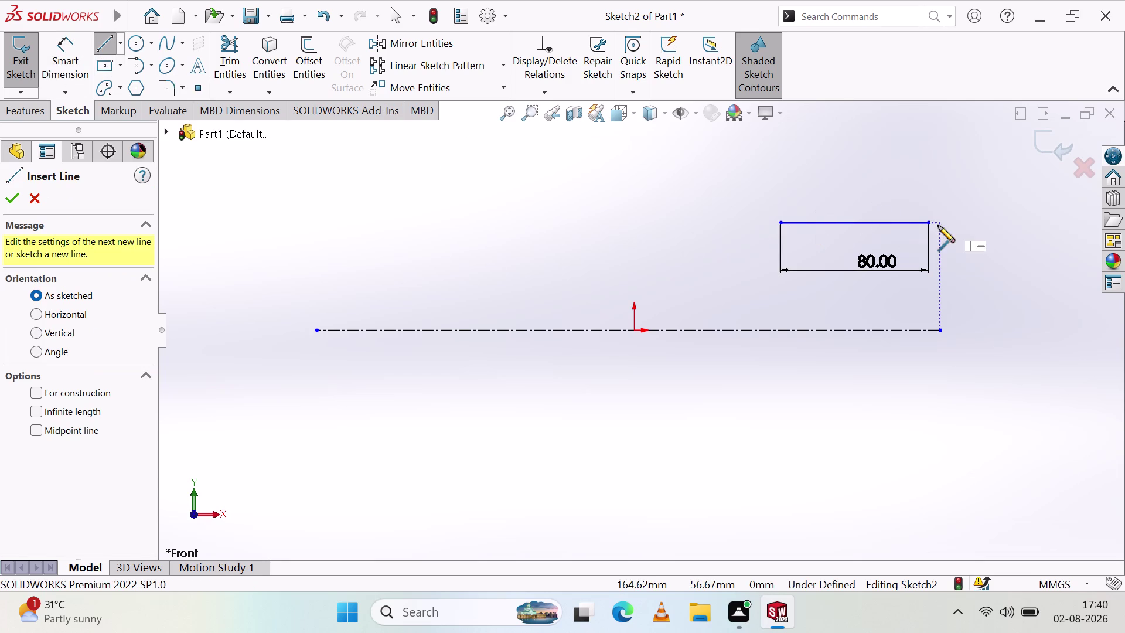
click(928, 222)
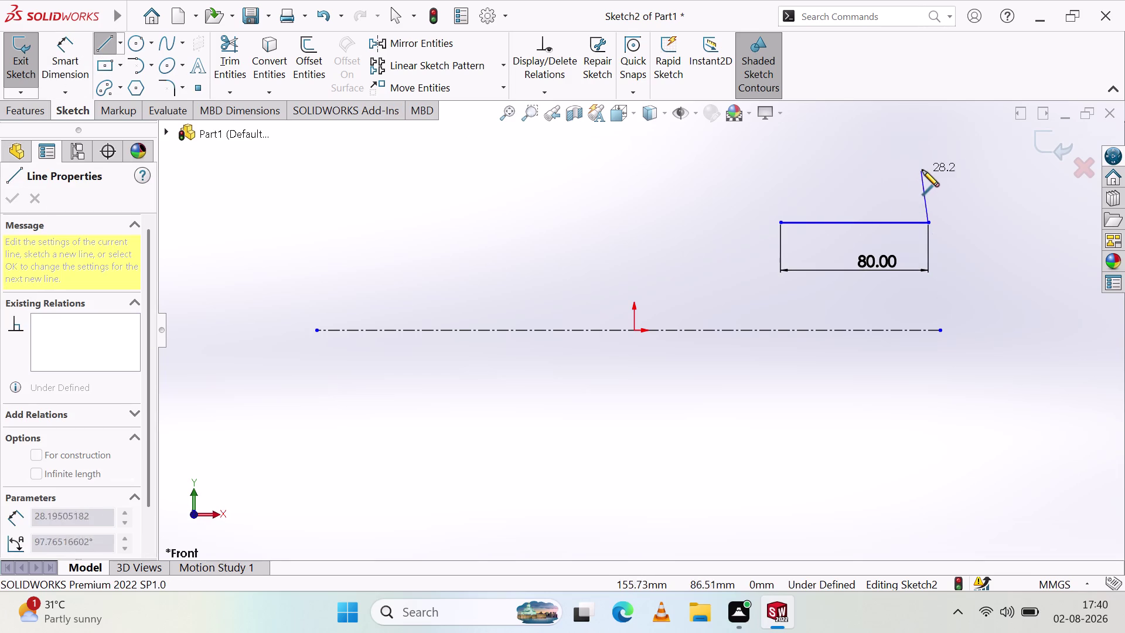
click(927, 166)
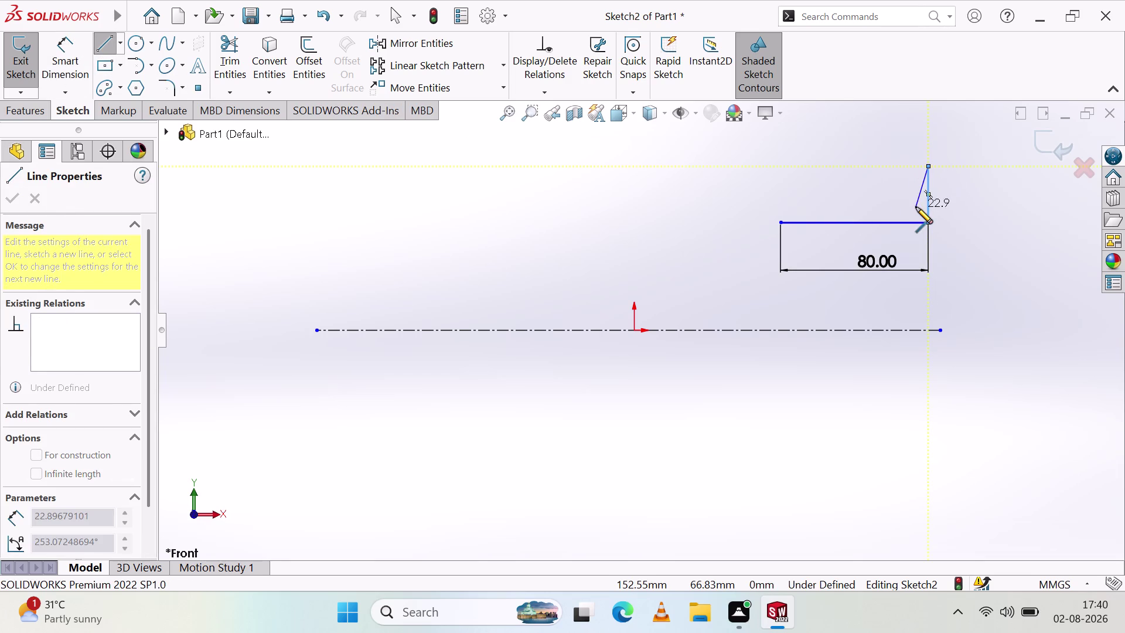
key(Escape)
Dimension the vertical line between its endpoints to 20 mm.
click(60, 60)
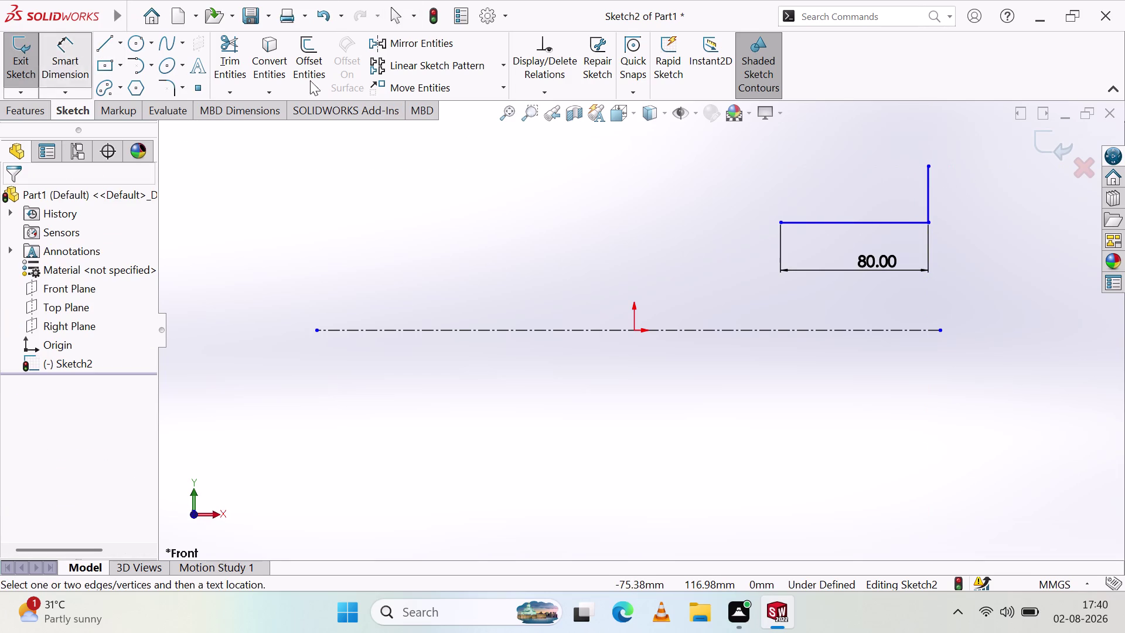
click(929, 193)
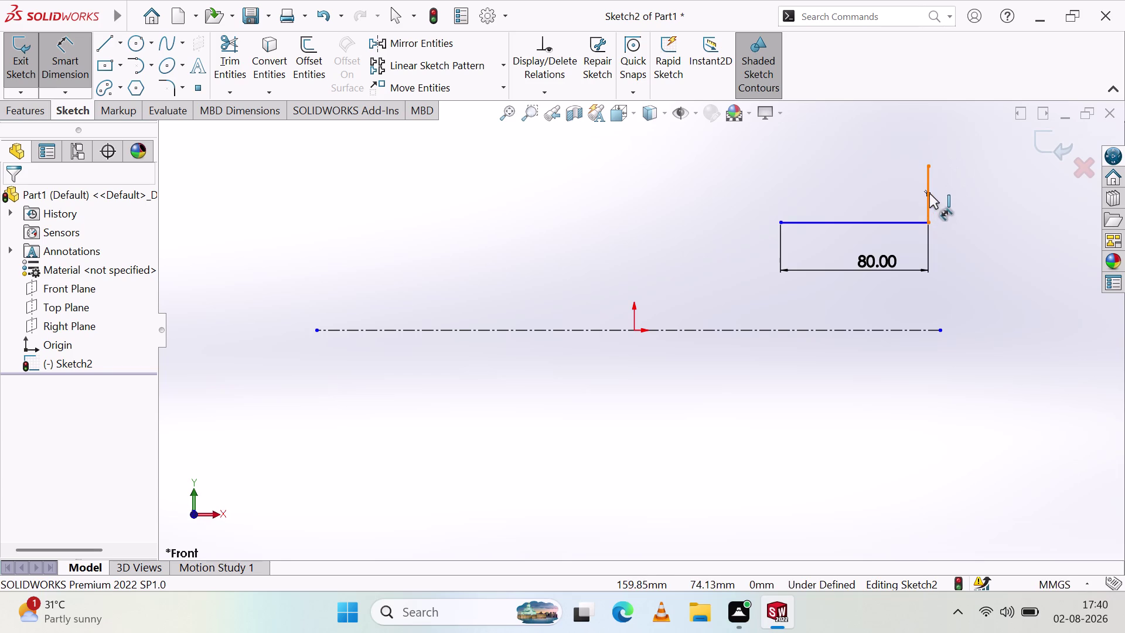
key(Escape)
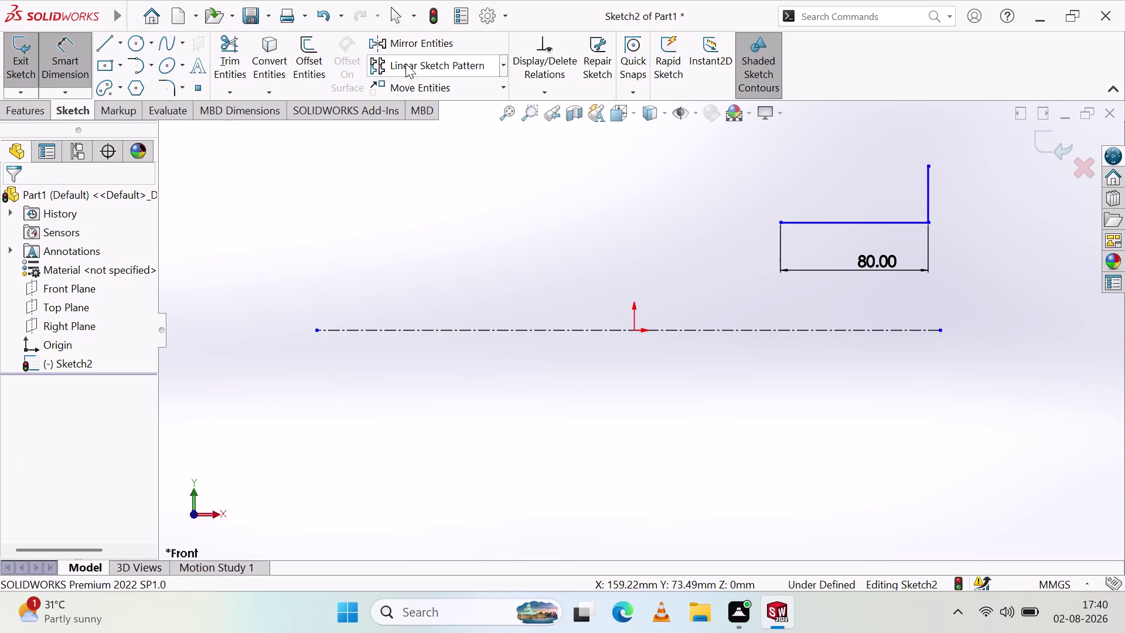
click(926, 165)
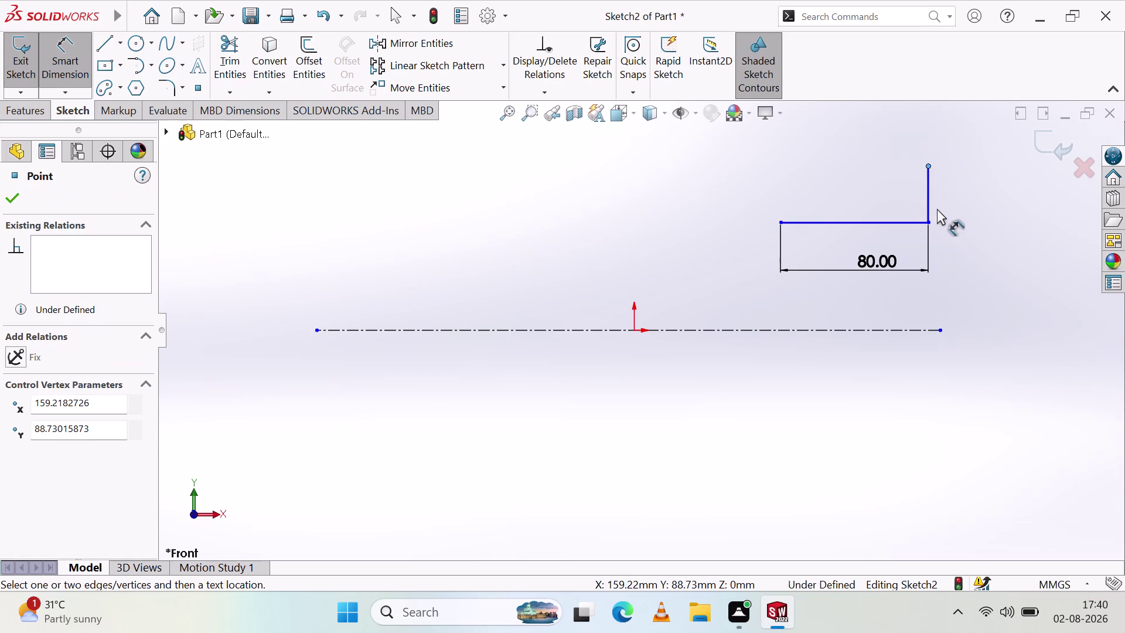
click(930, 223)
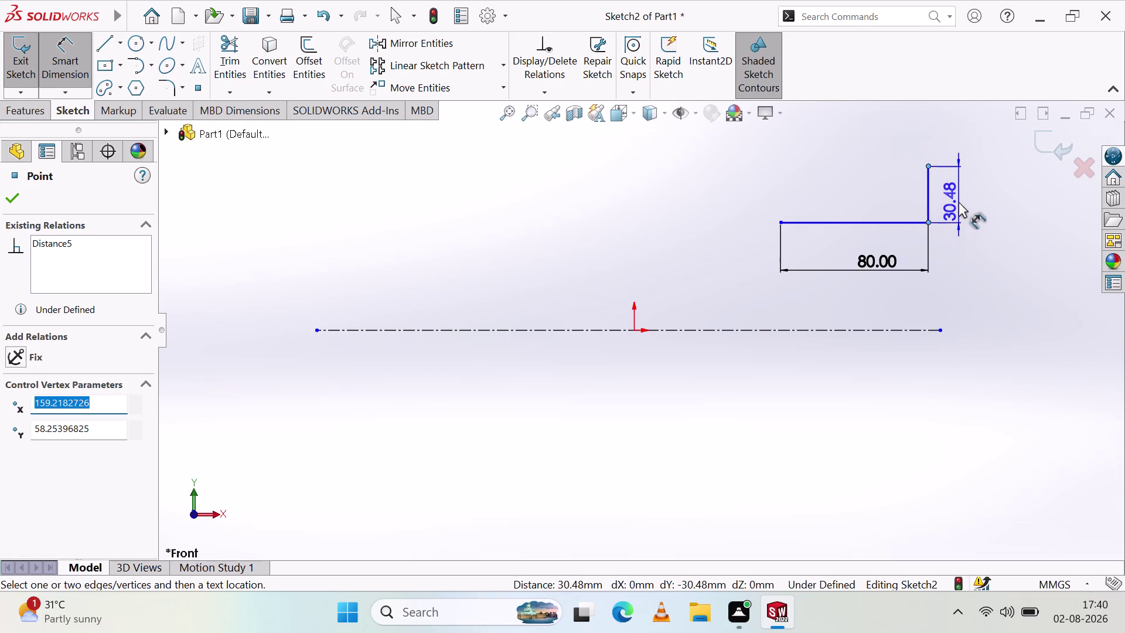
click(964, 192)
text(2)
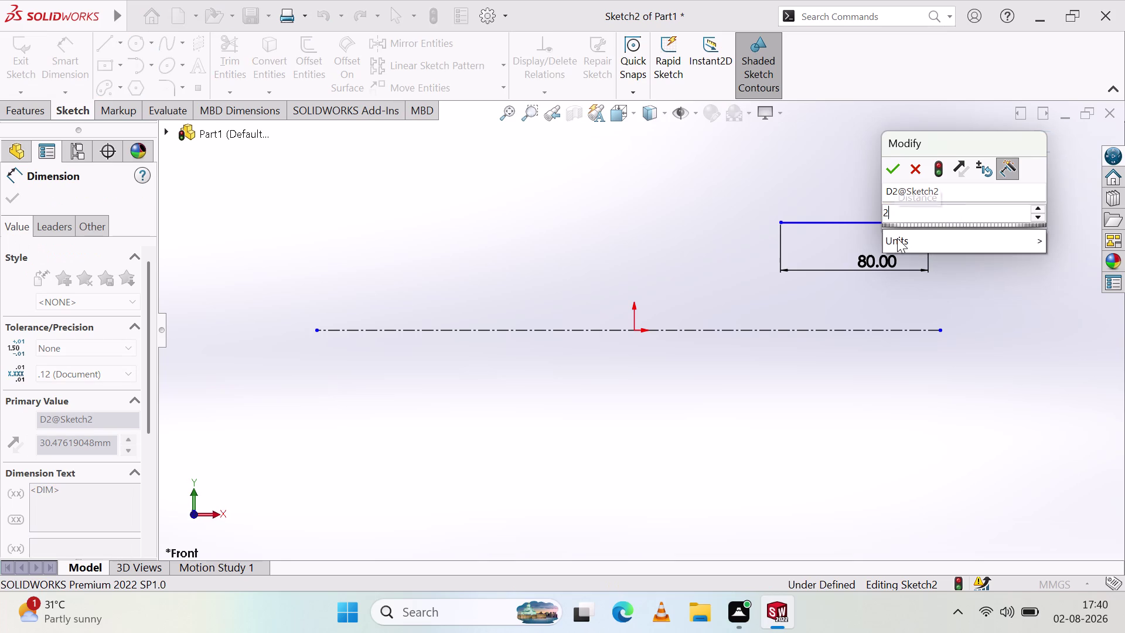
text(0)
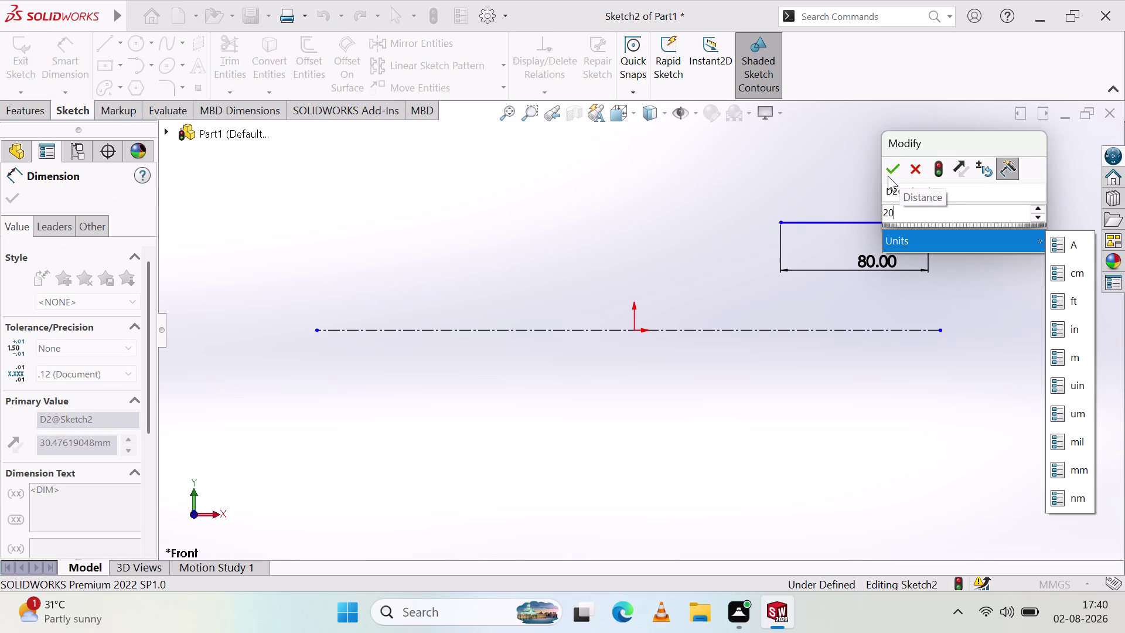
click(887, 173)
click(731, 216)
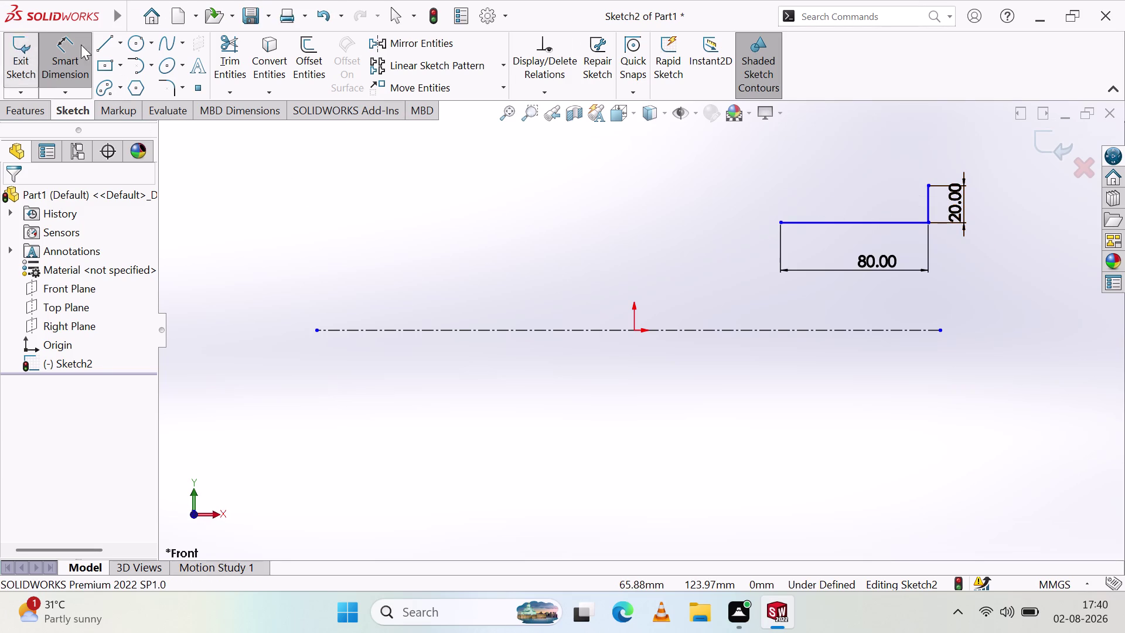
click(103, 49)
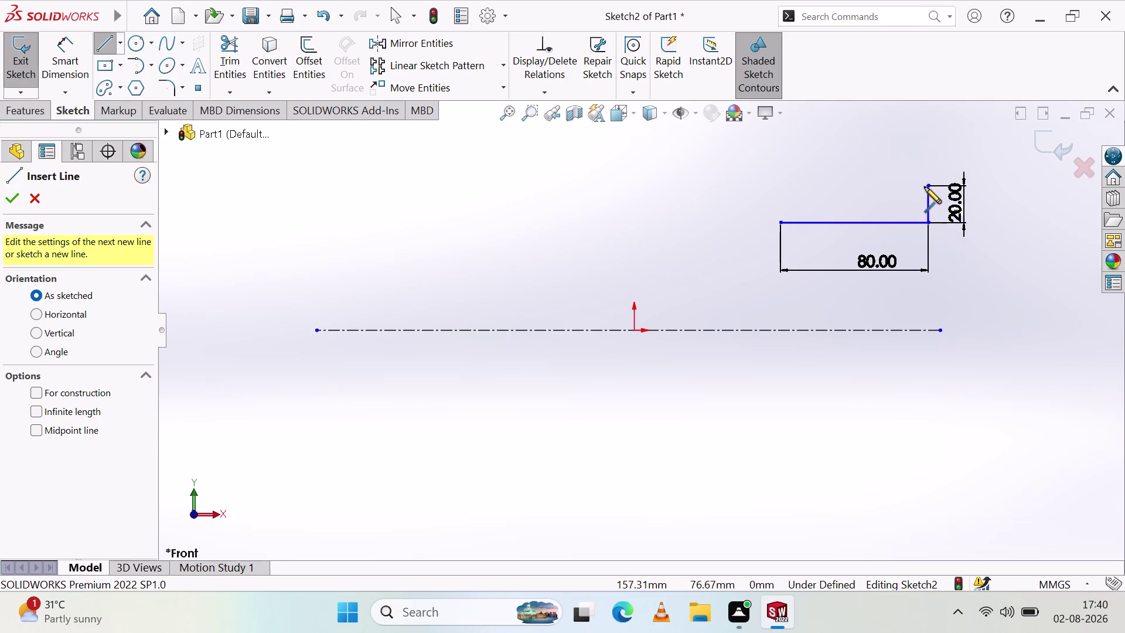
Draw the top line leftward 80 mm from the vertical line's top.
click(928, 184)
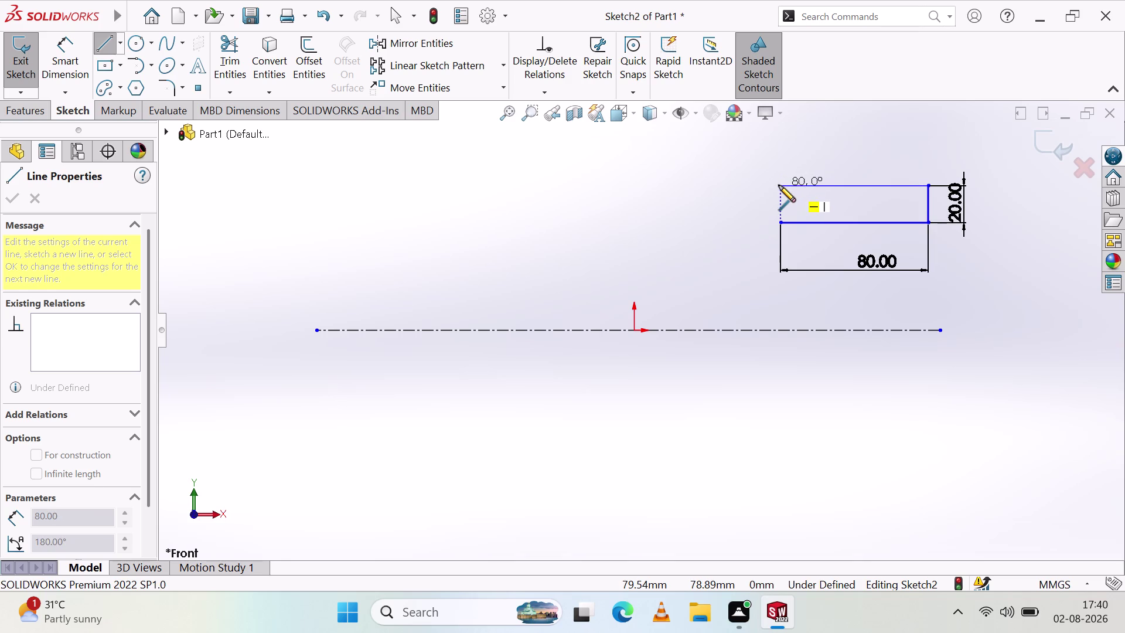
click(779, 184)
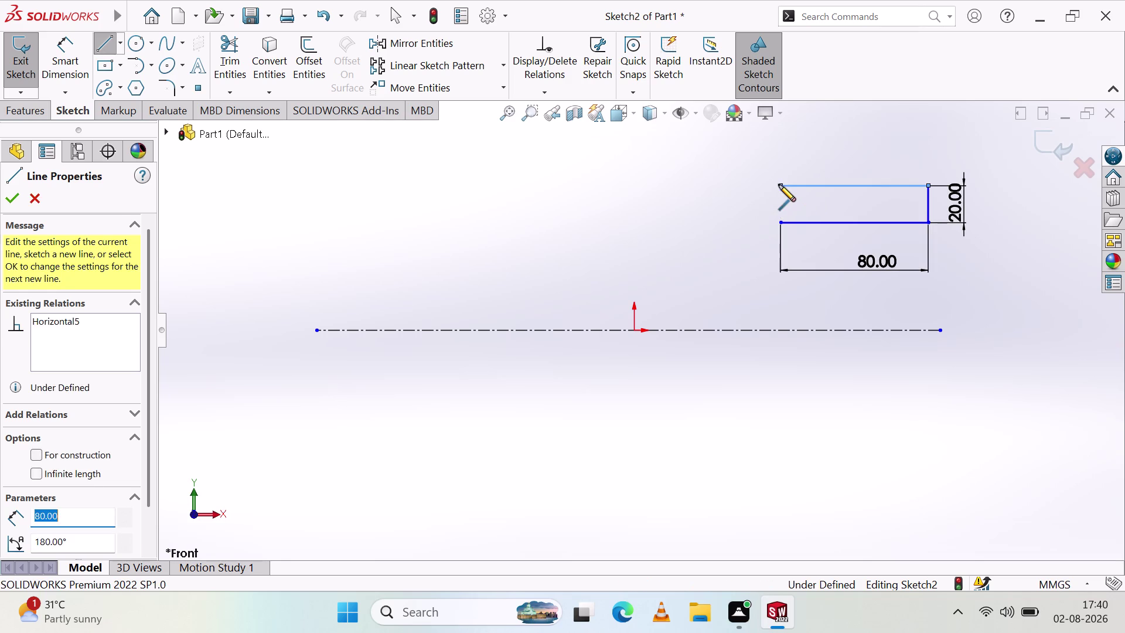
key(Escape)
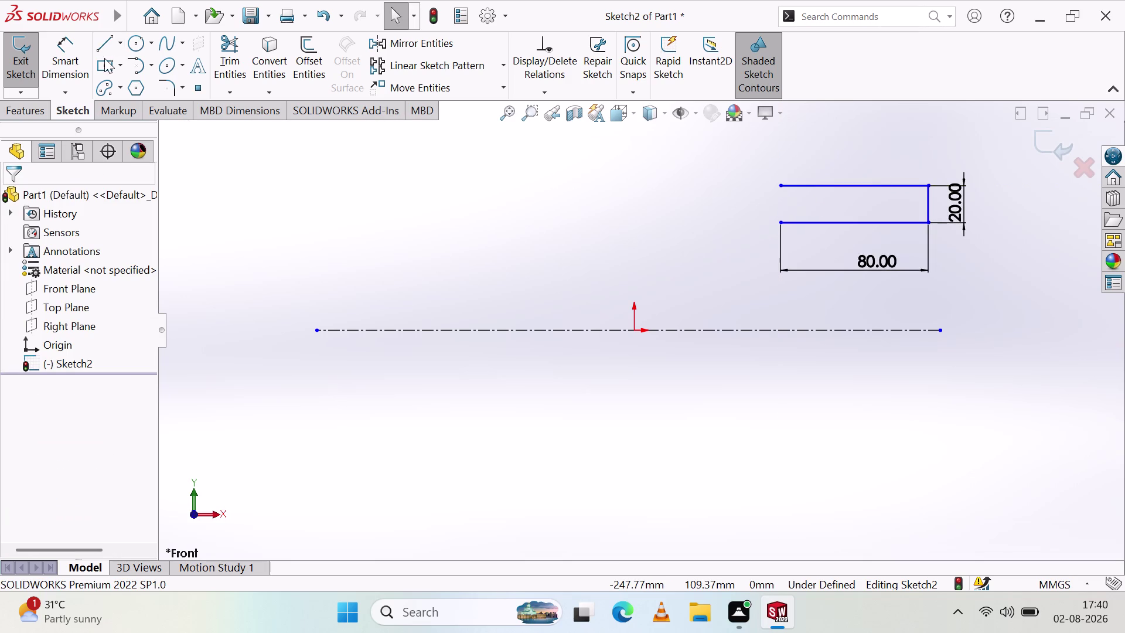
click(82, 56)
click(836, 185)
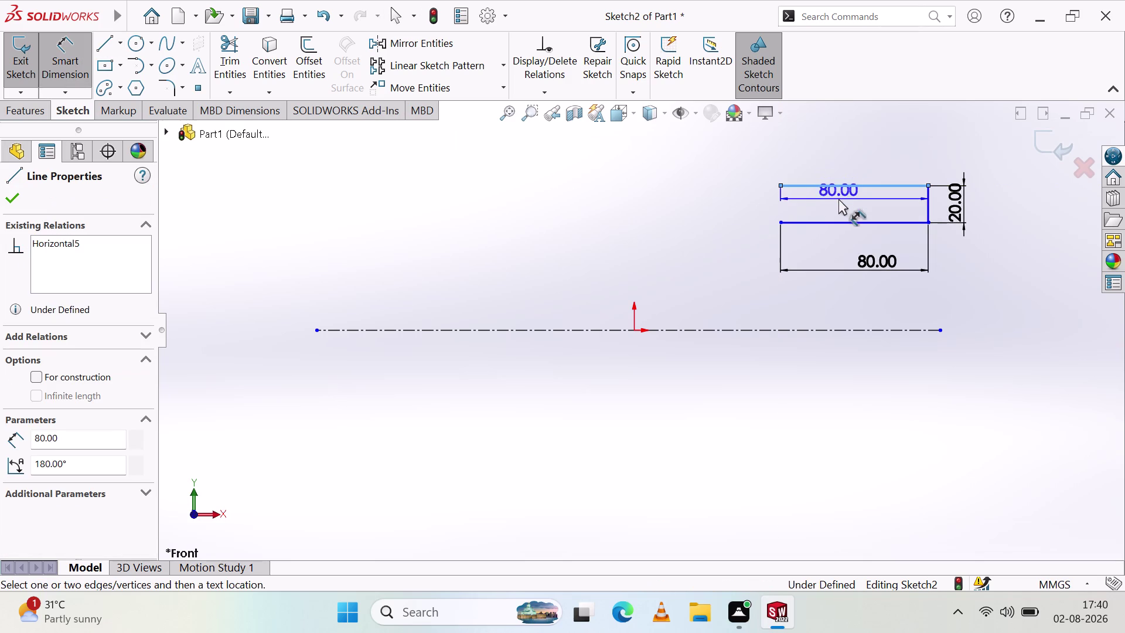
key(Escape)
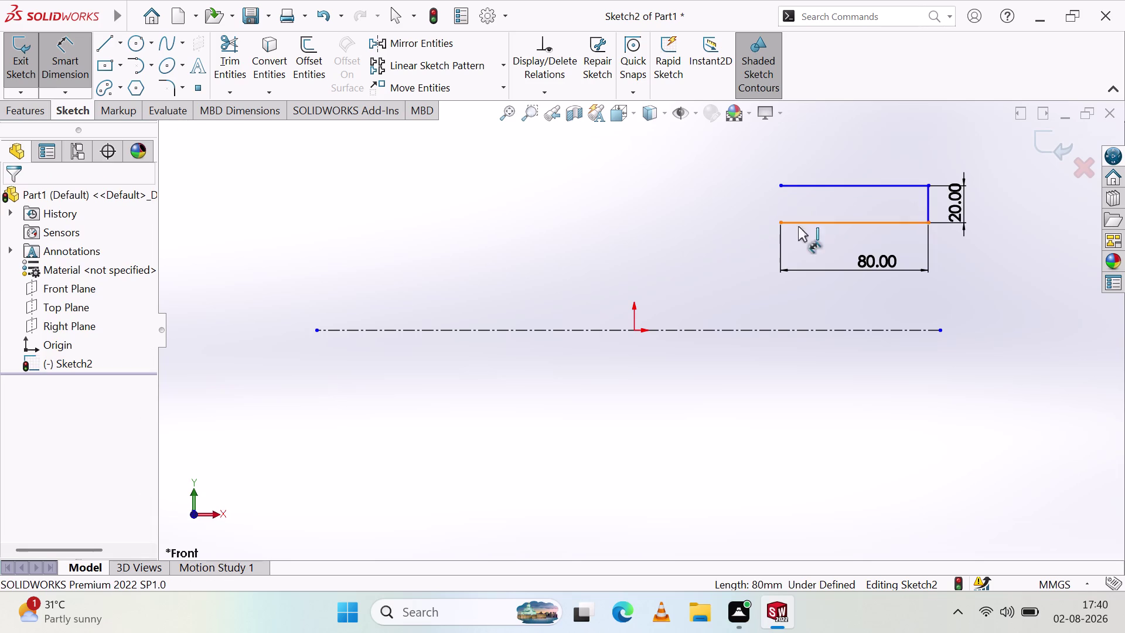
Close the rectangle with a vertical line down to the lower-left corner.
click(110, 48)
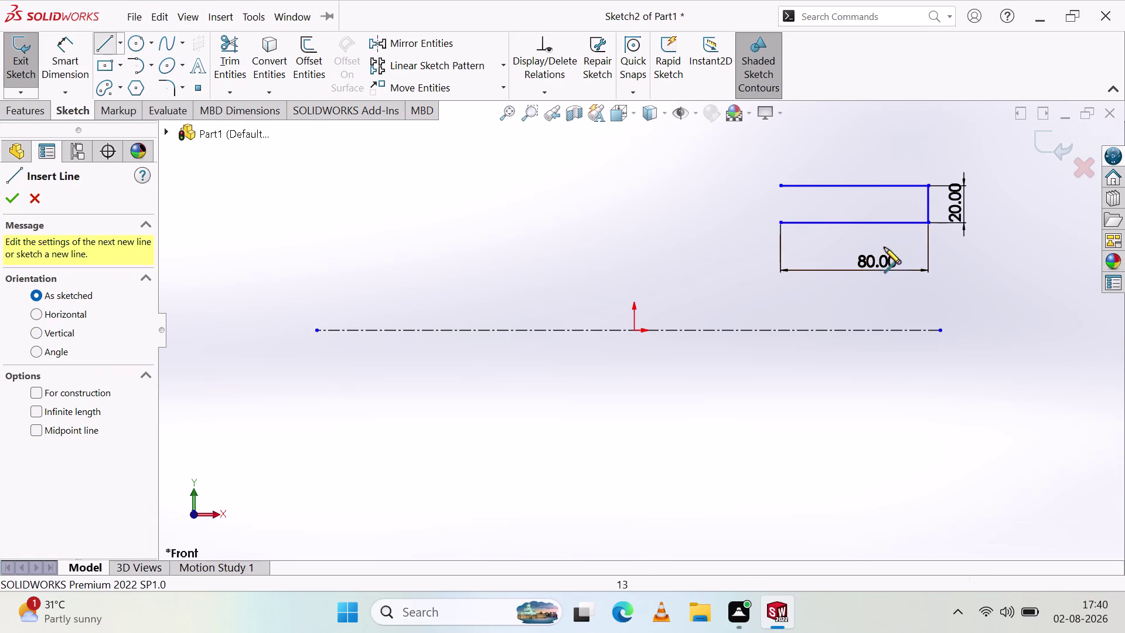
click(781, 186)
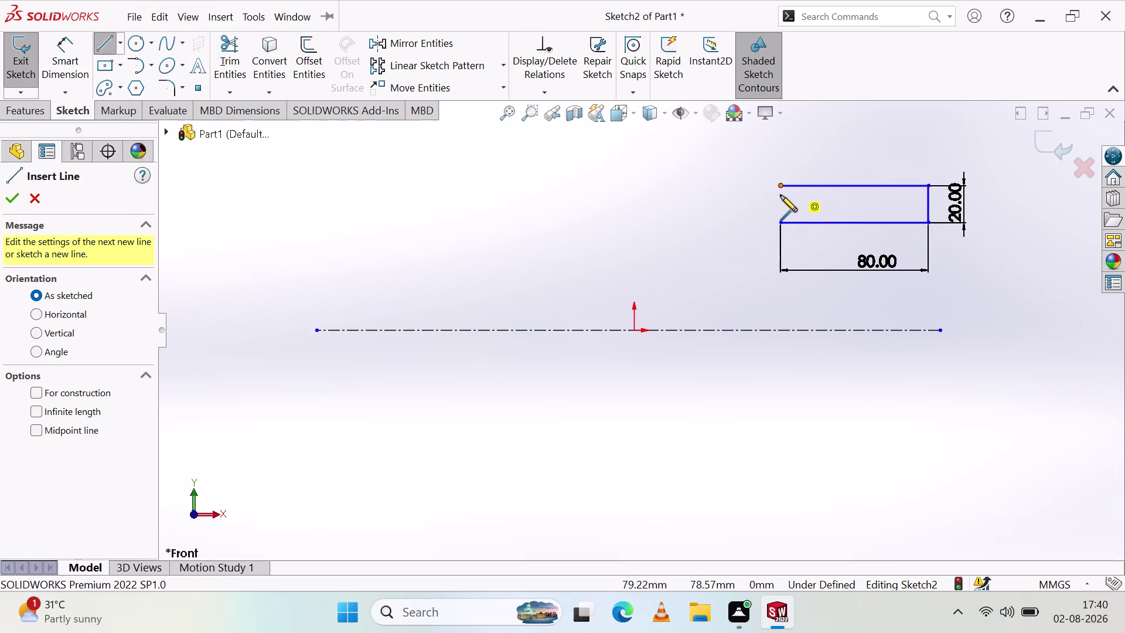
click(782, 223)
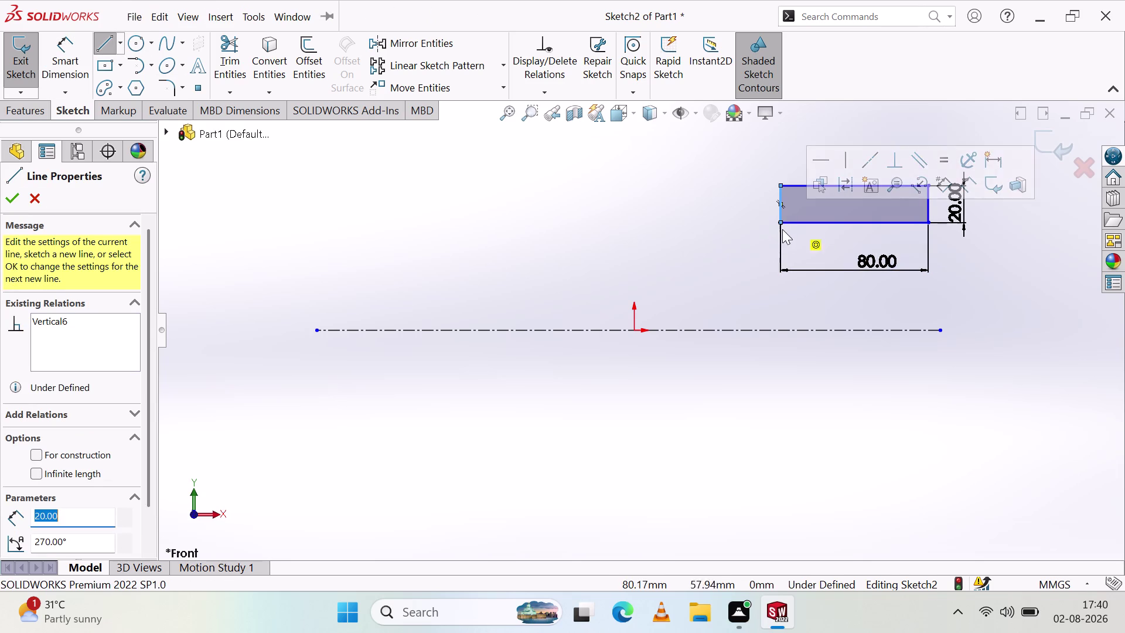
click(785, 279)
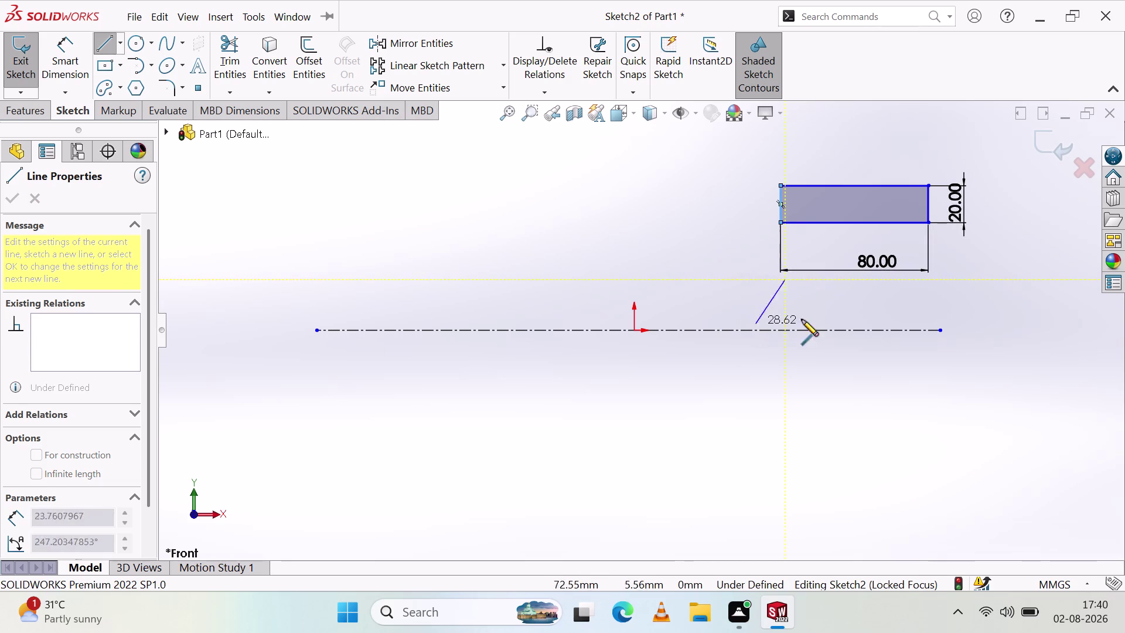
key(Escape)
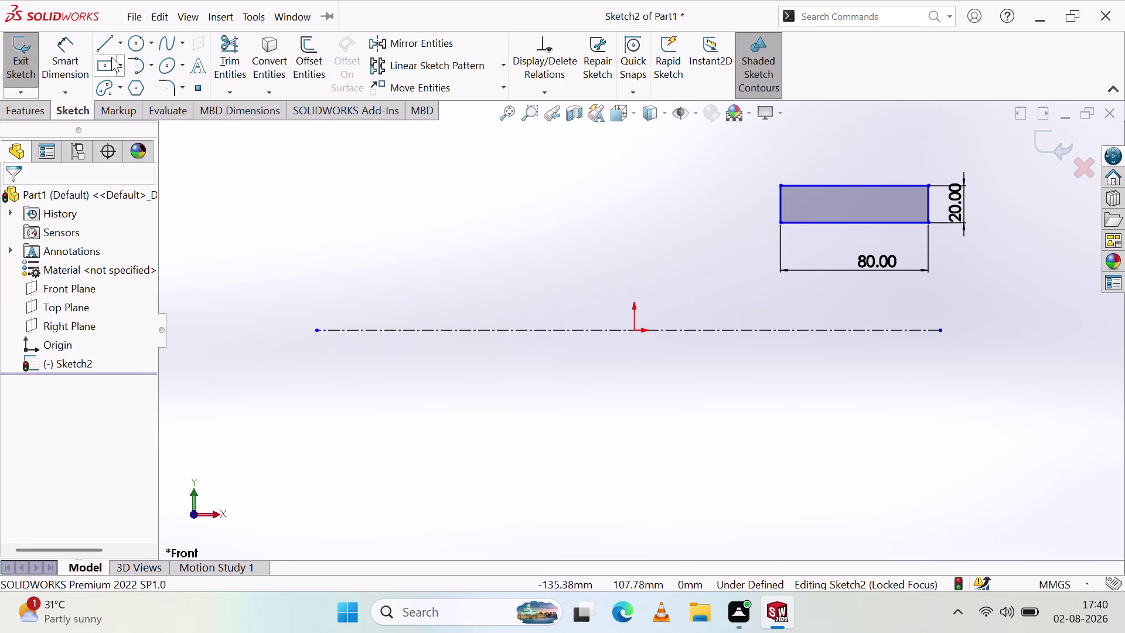
Sketch a vertical line downward from the rectangle's lower-left corner.
click(112, 44)
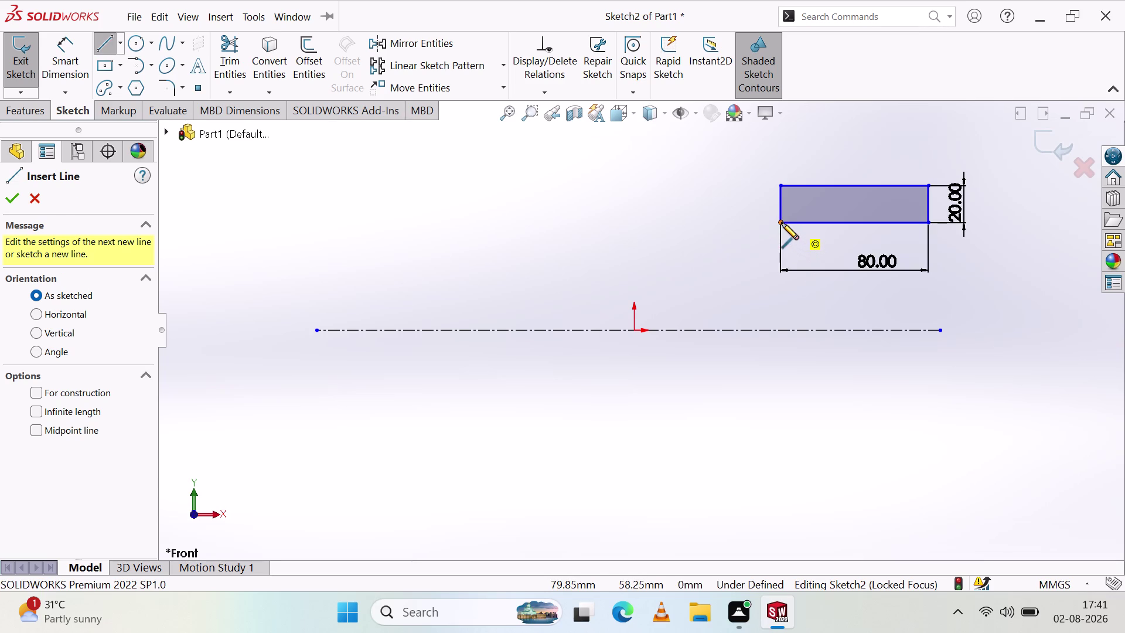
click(781, 223)
click(783, 292)
key(Escape)
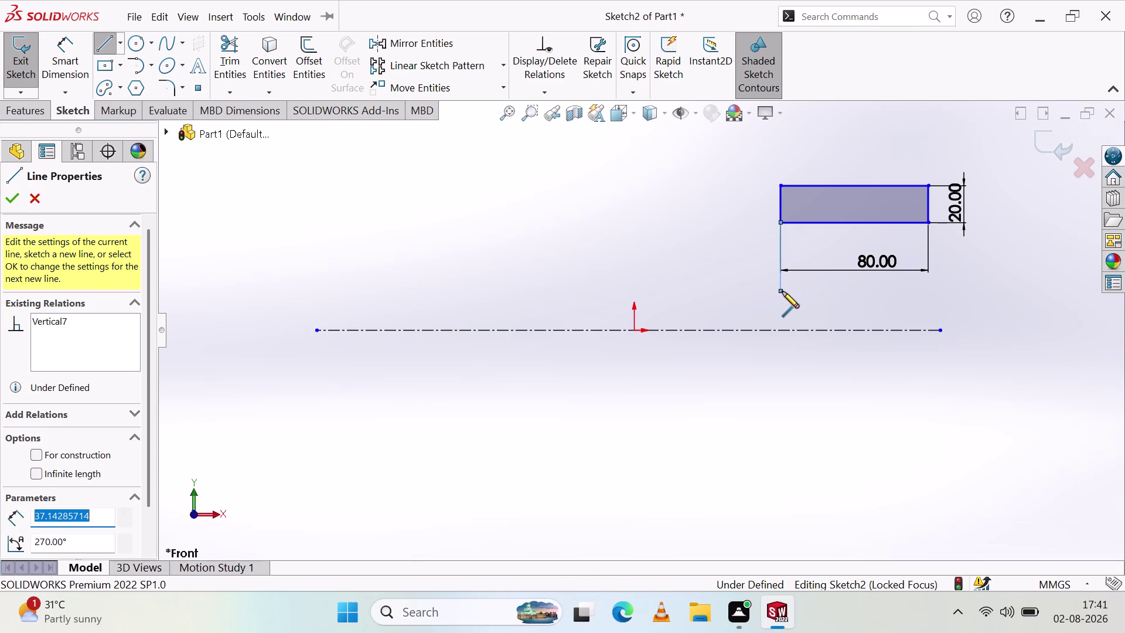
Dimension the downward line to 20 mm.
click(66, 50)
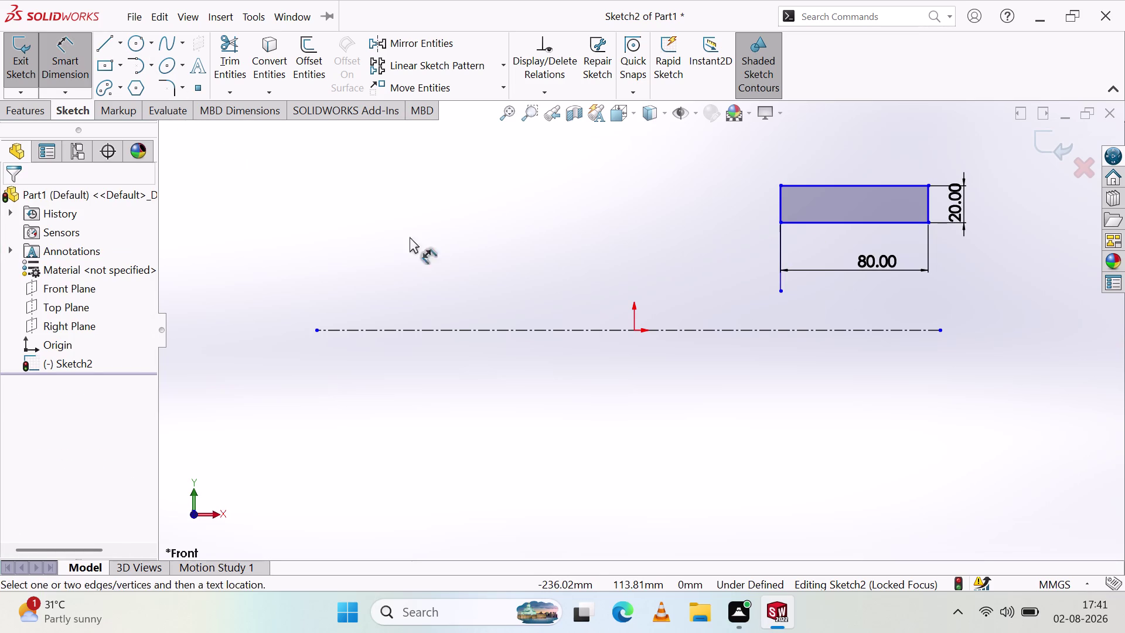
click(779, 282)
click(835, 275)
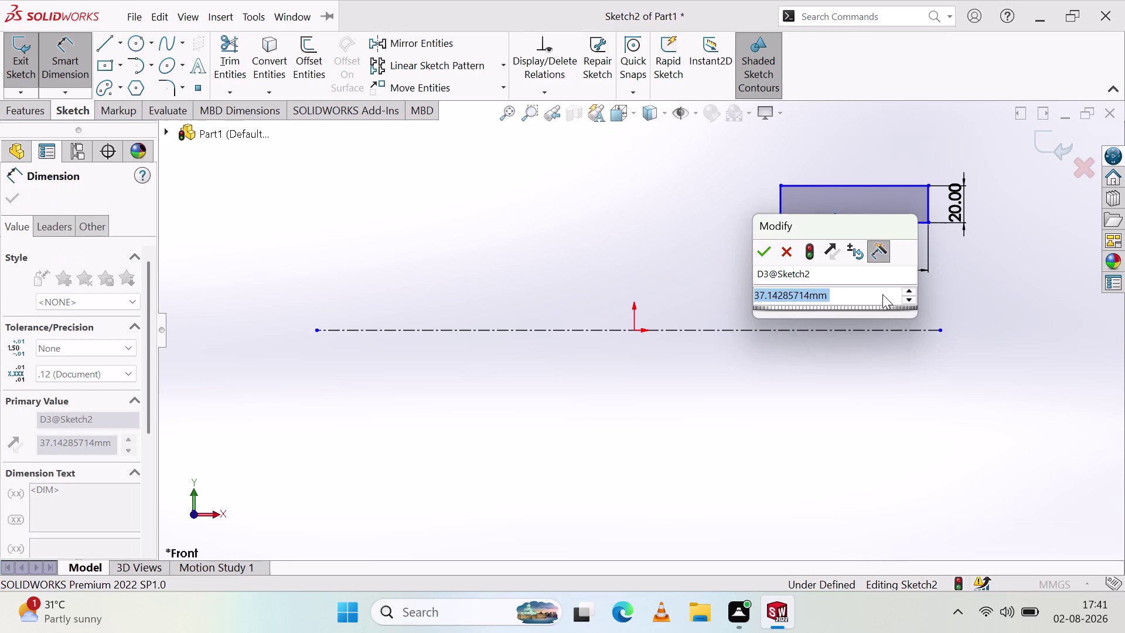
key(2)
key(0)
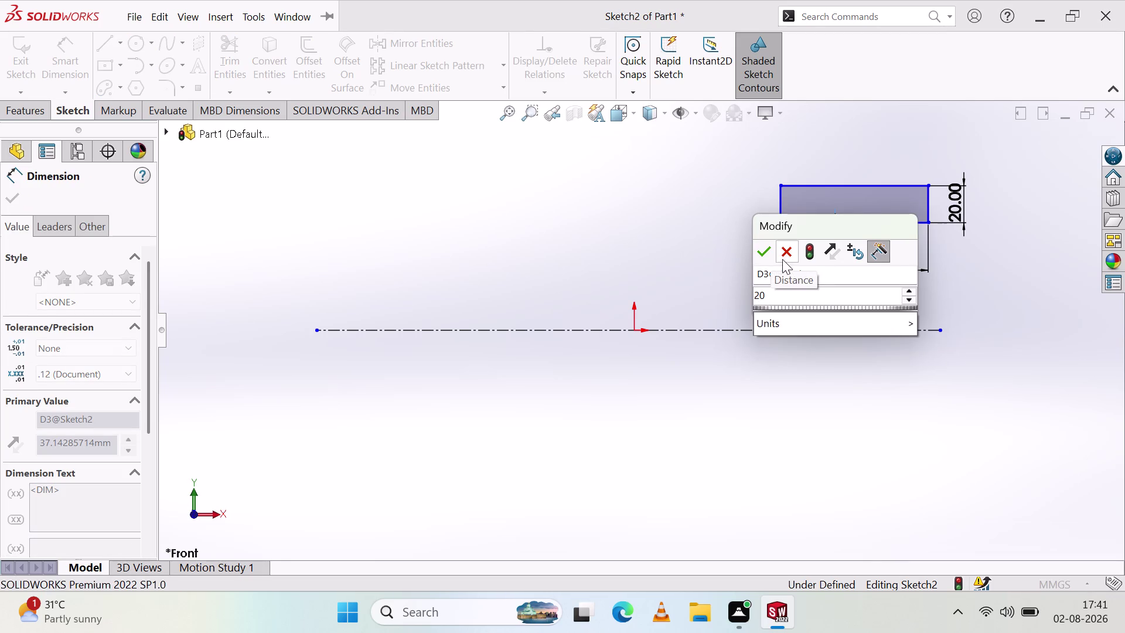
click(766, 254)
click(831, 300)
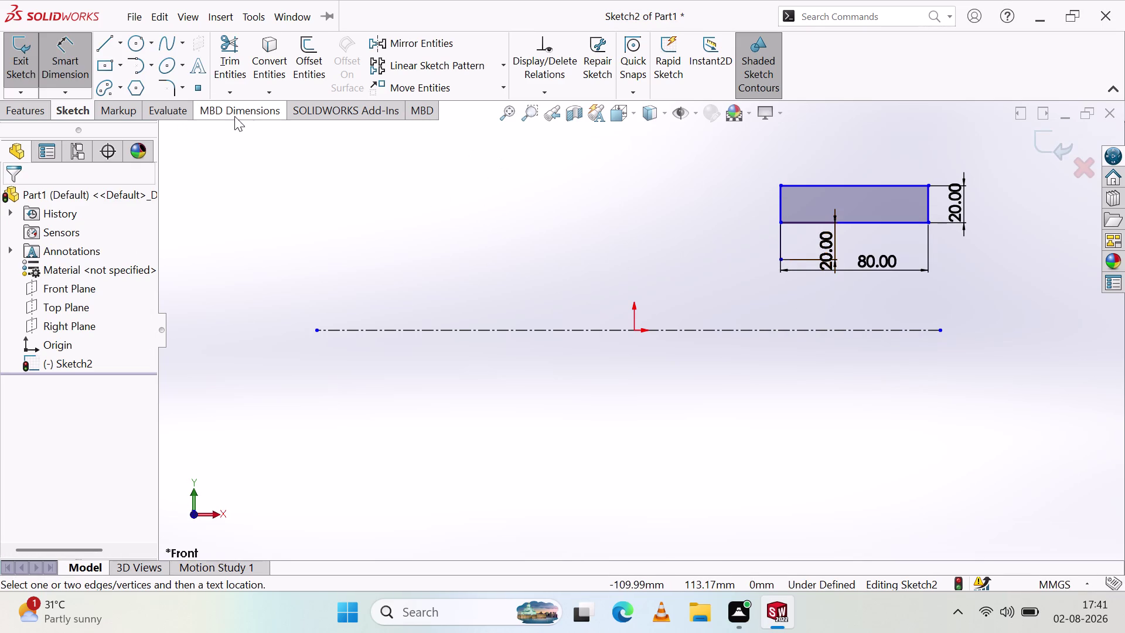
click(112, 40)
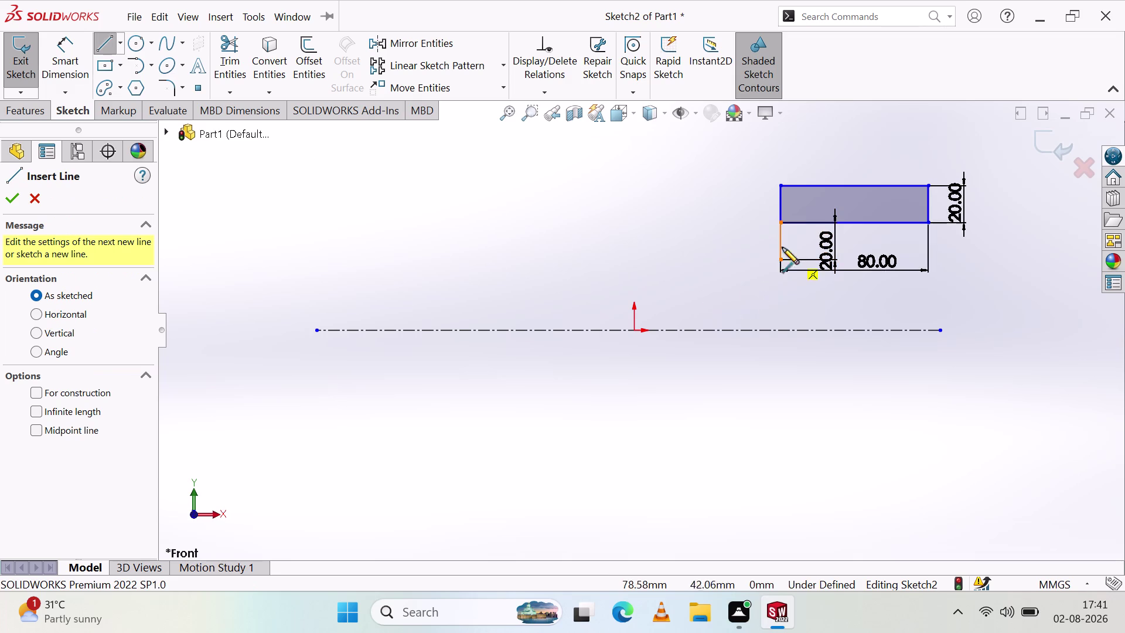
Sketch a vertical line upward from the rectangle's top-left corner.
click(780, 184)
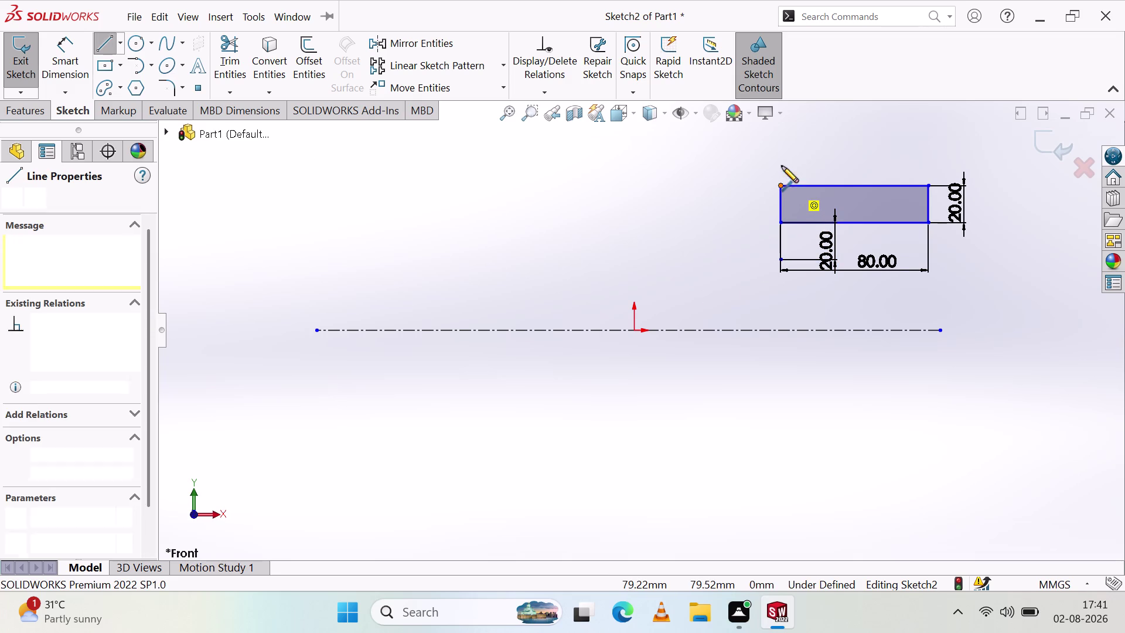
click(780, 137)
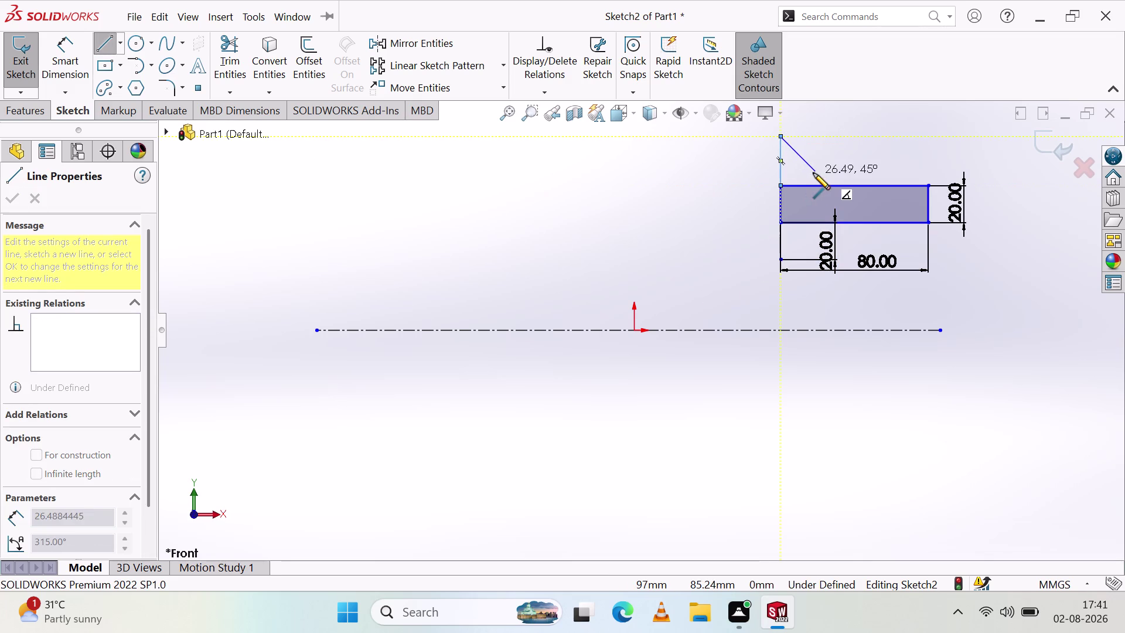
key(Escape)
Dimension the upper step to 20 mm from the block's top edge and reposition the label.
click(49, 61)
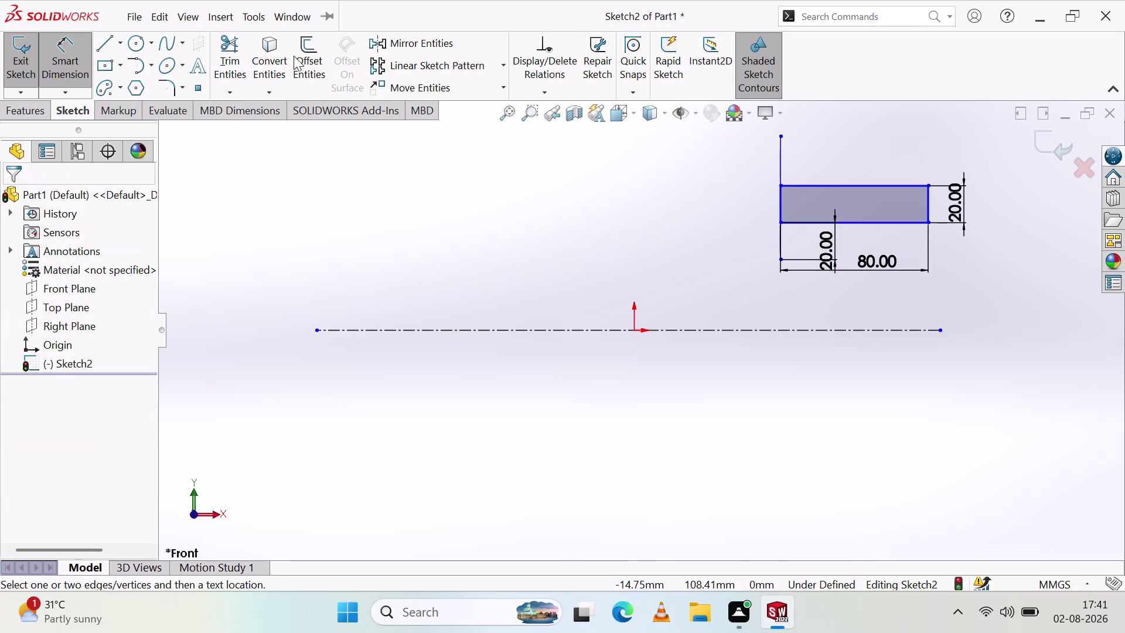
click(780, 156)
click(820, 152)
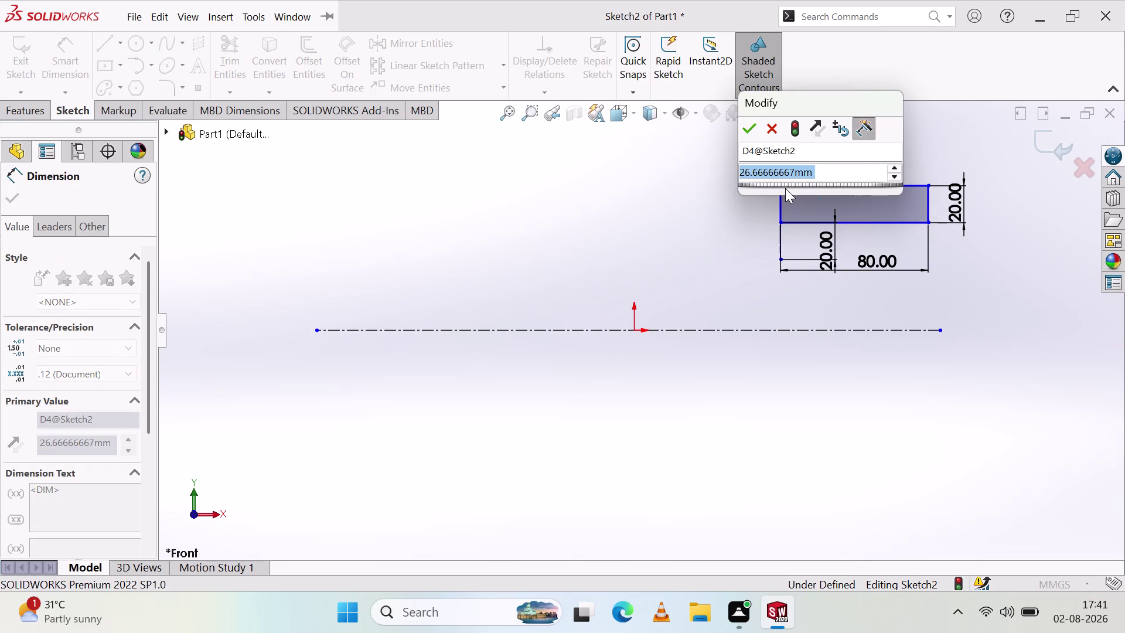
text(20)
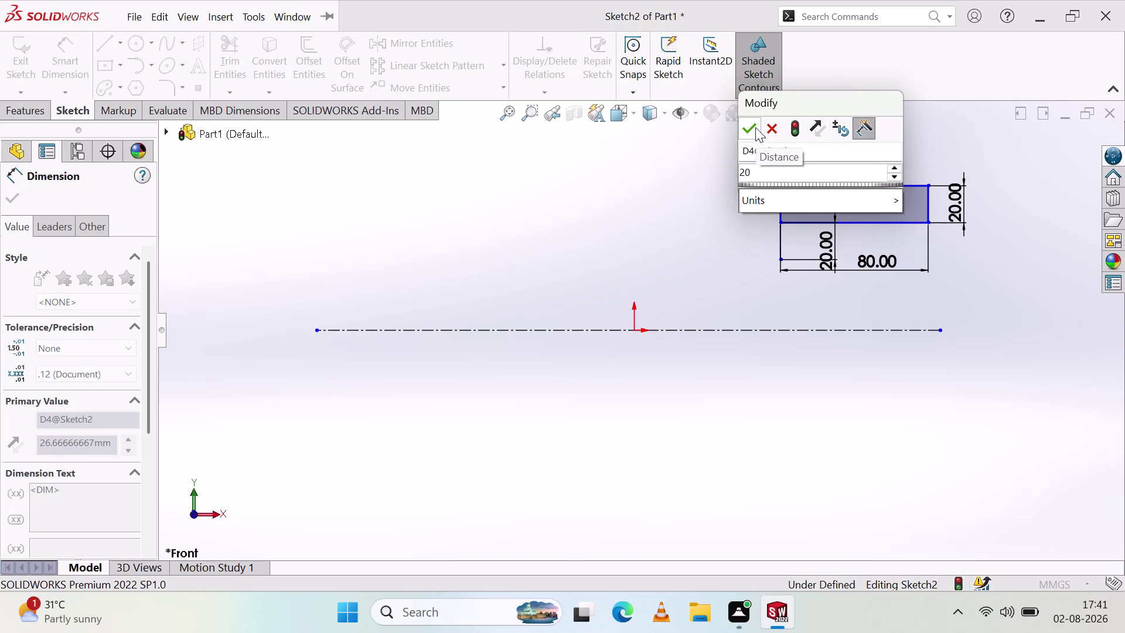
click(751, 130)
click(707, 198)
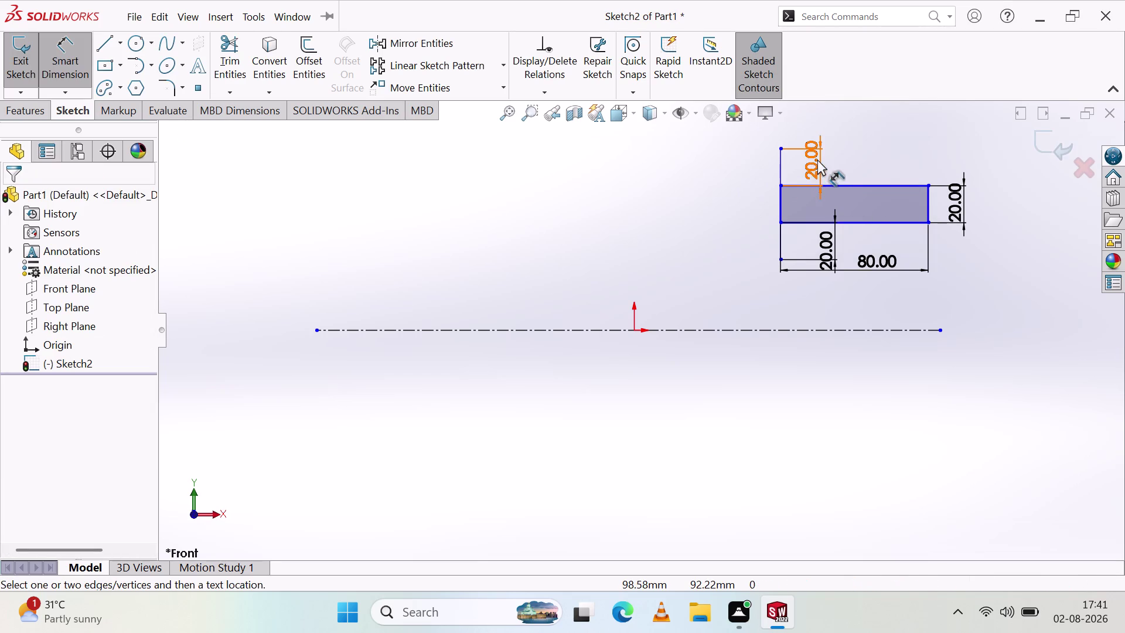
drag(817, 160, 902, 121)
click(678, 264)
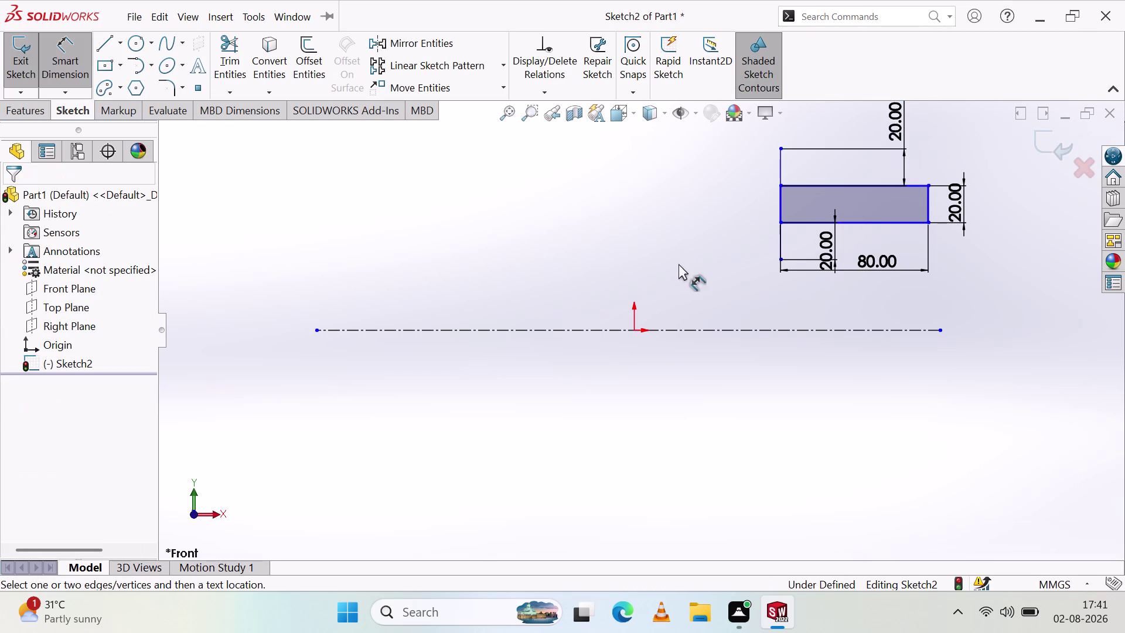
scroll(up, 3)
scroll(up, 3)
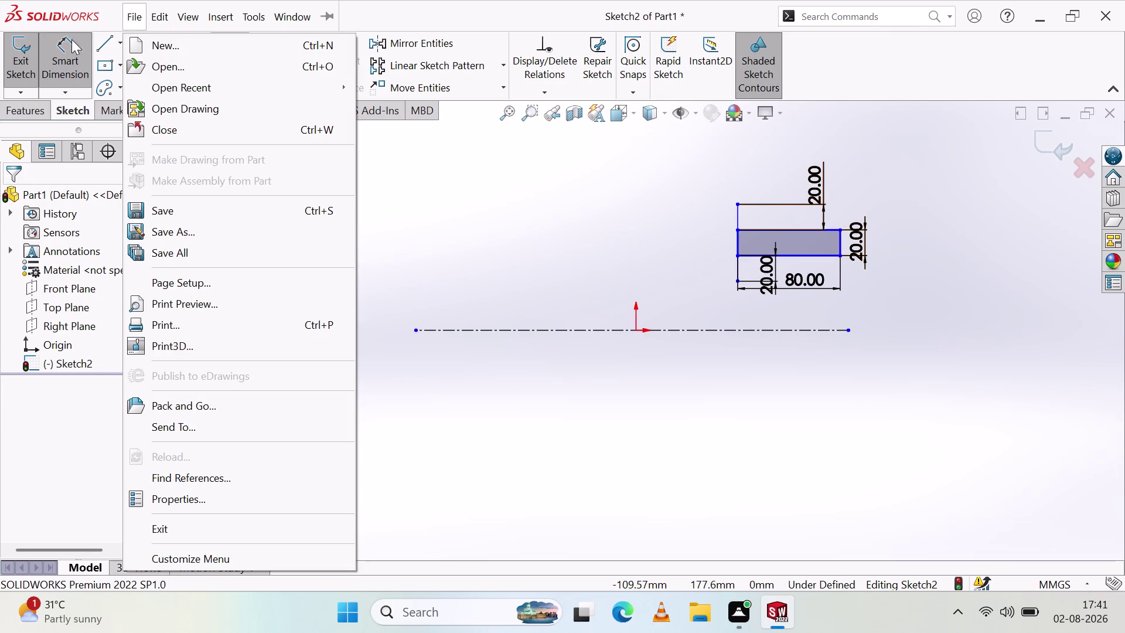
Sketch a horizontal line leftward from the upper step's top endpoint.
double_click(103, 44)
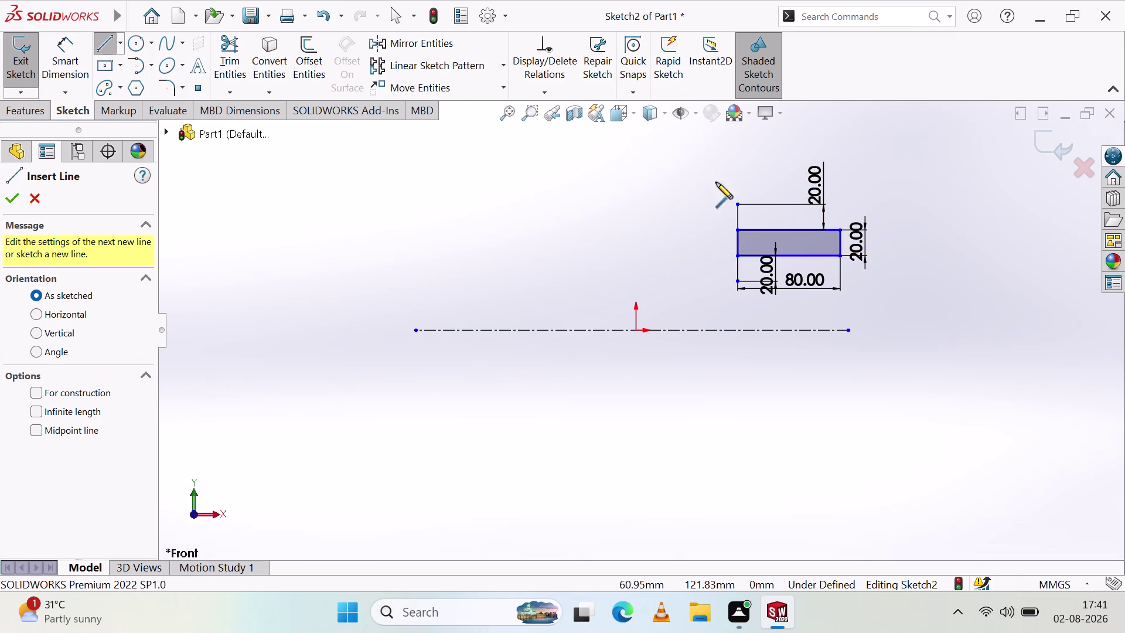
click(736, 201)
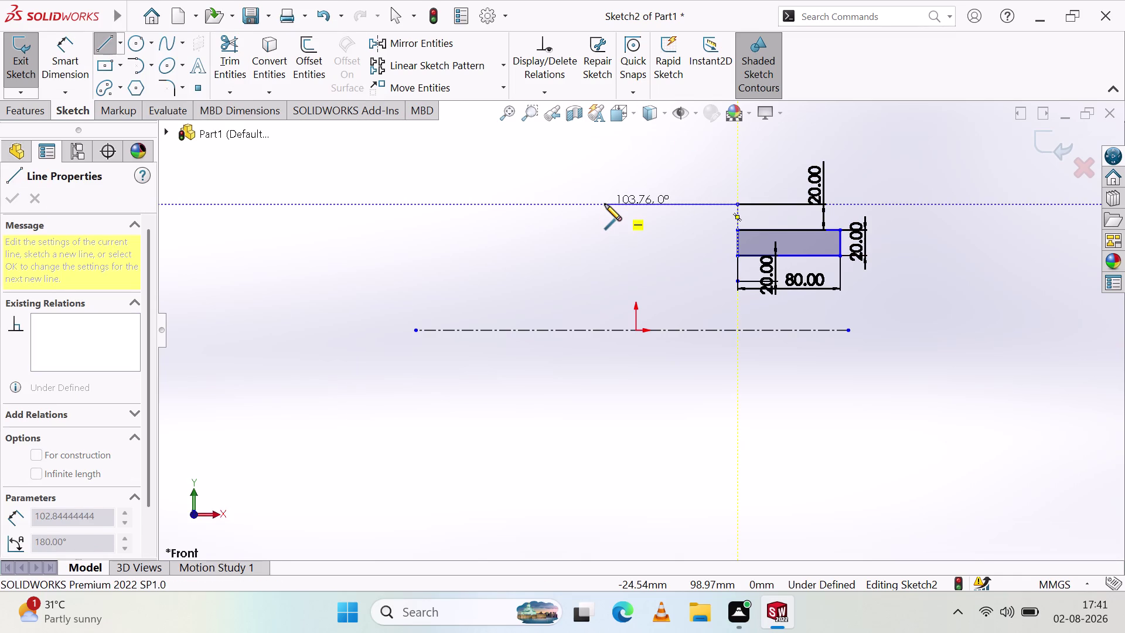
click(604, 203)
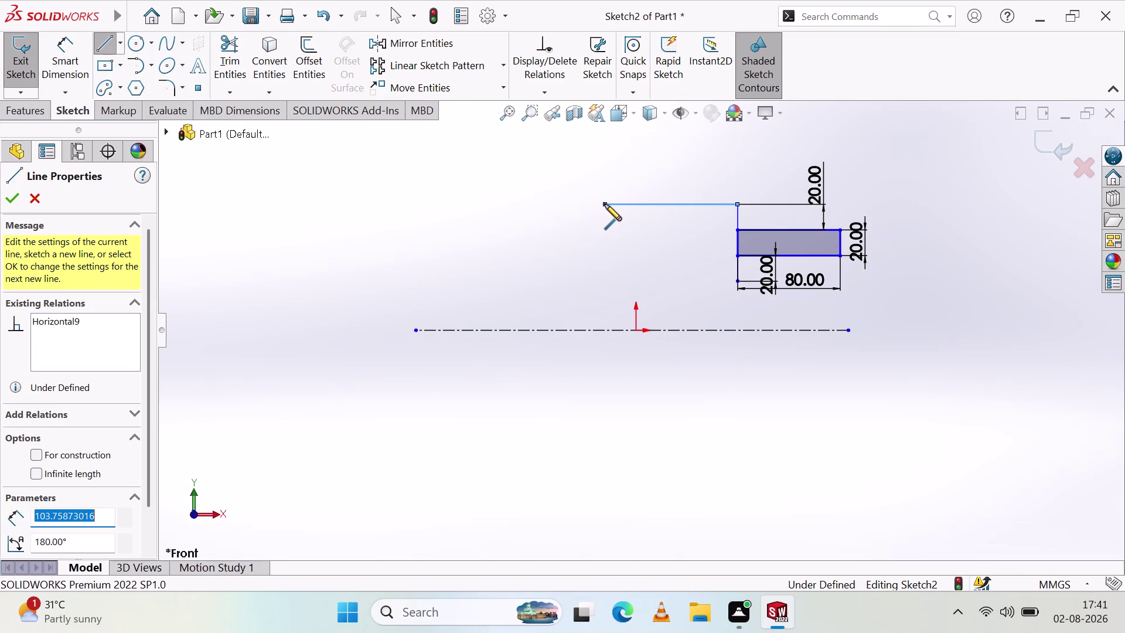
key(Escape)
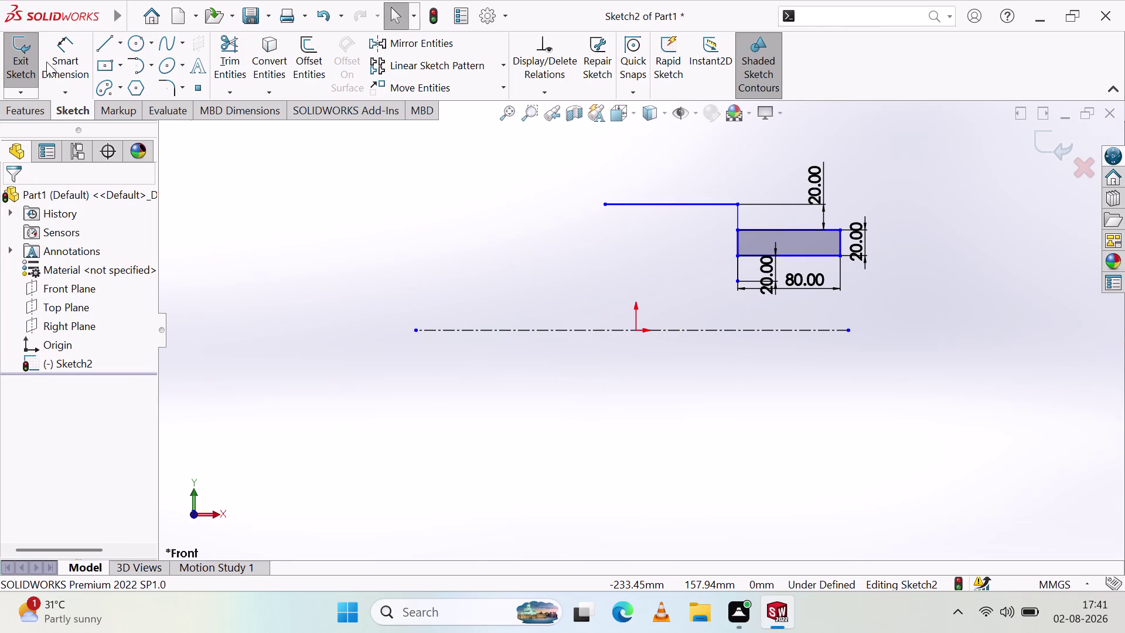
Dimension the upper horizontal line to 40 mm, placed above it.
click(49, 56)
click(642, 203)
click(645, 164)
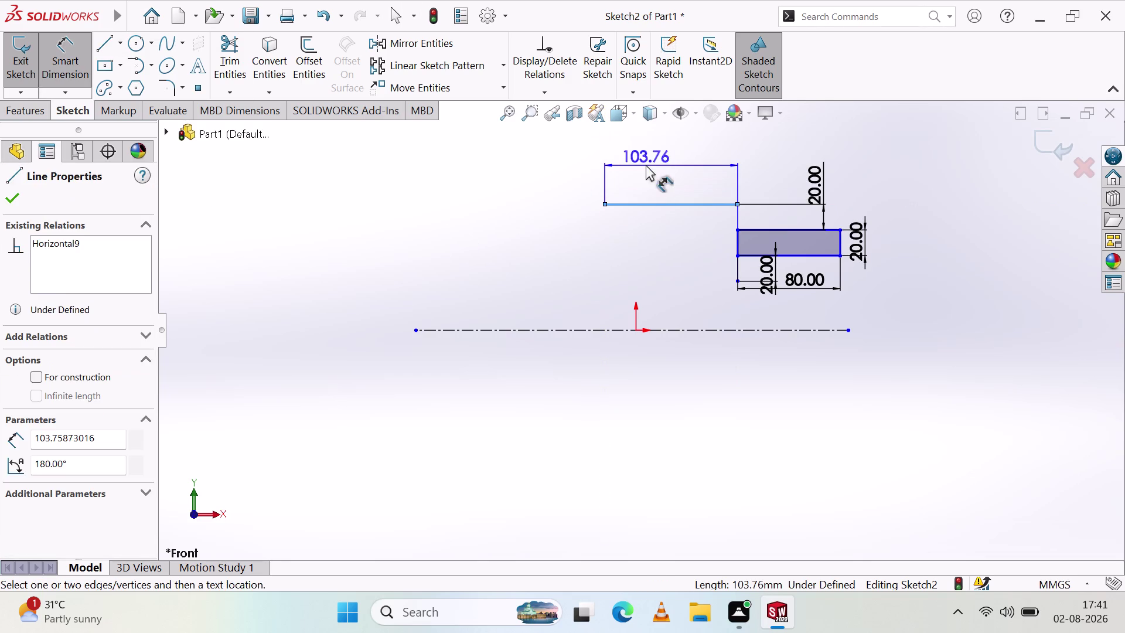
text(40)
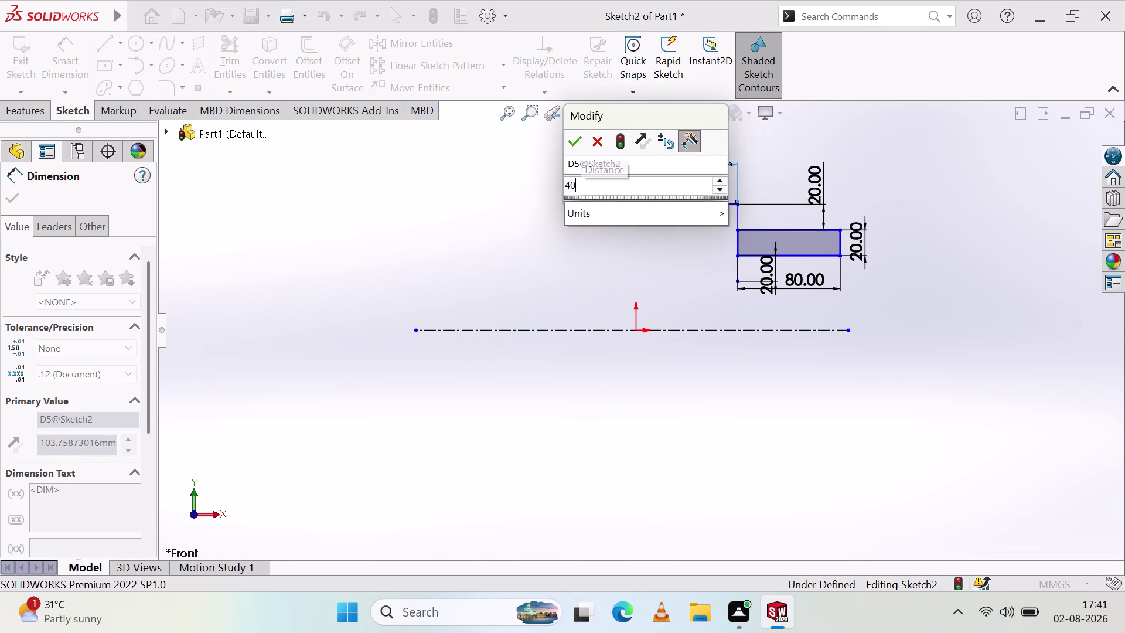
key(Return)
click(638, 191)
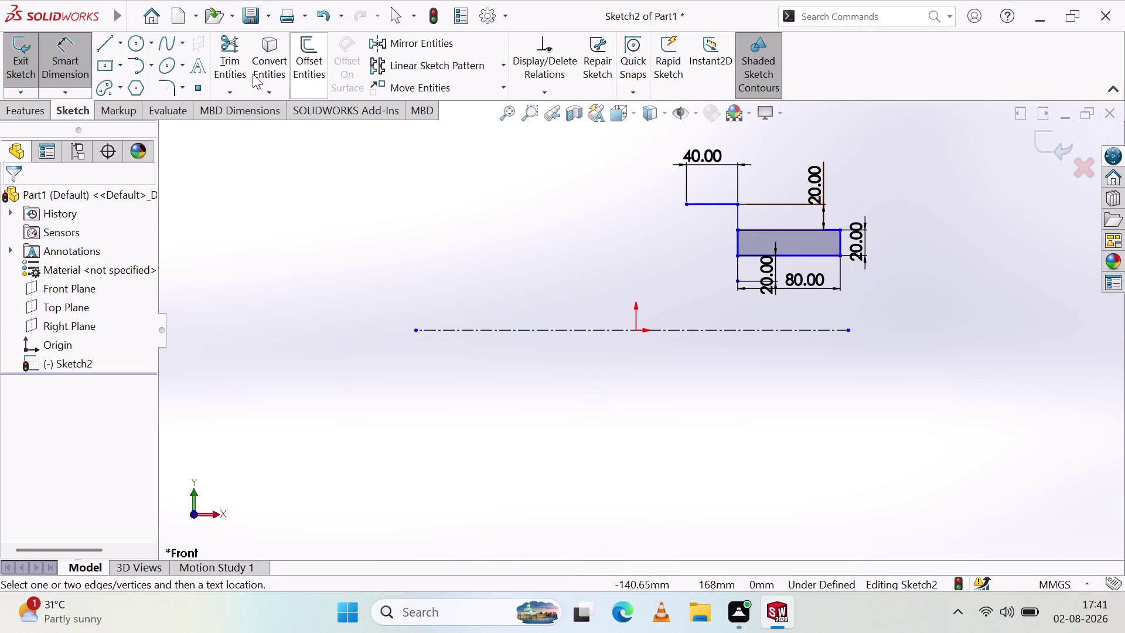
click(114, 38)
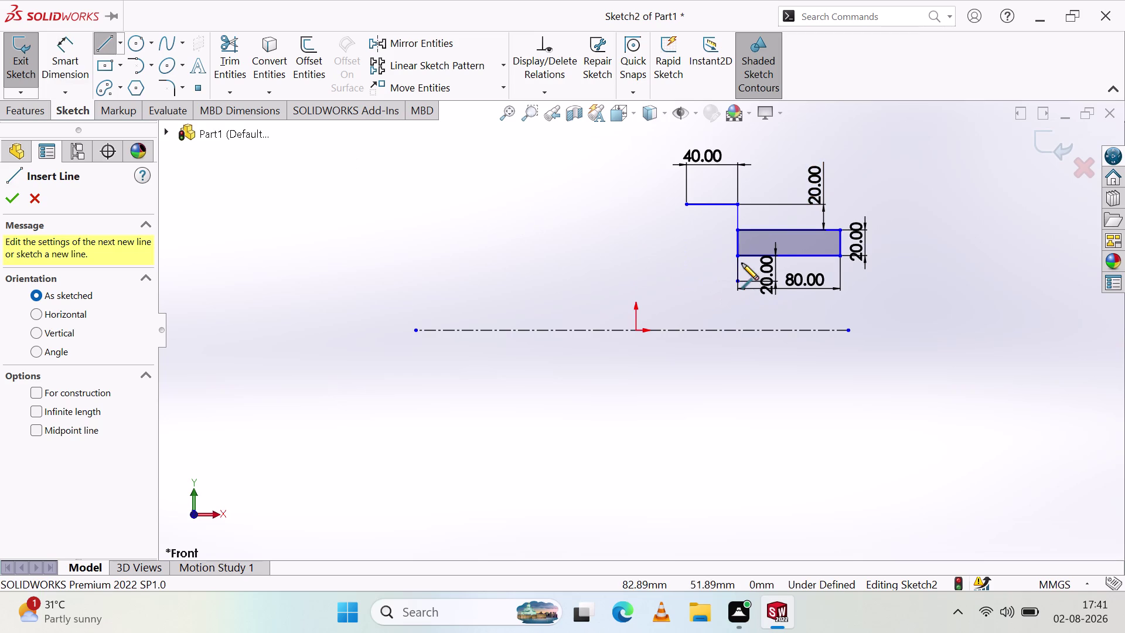
click(738, 257)
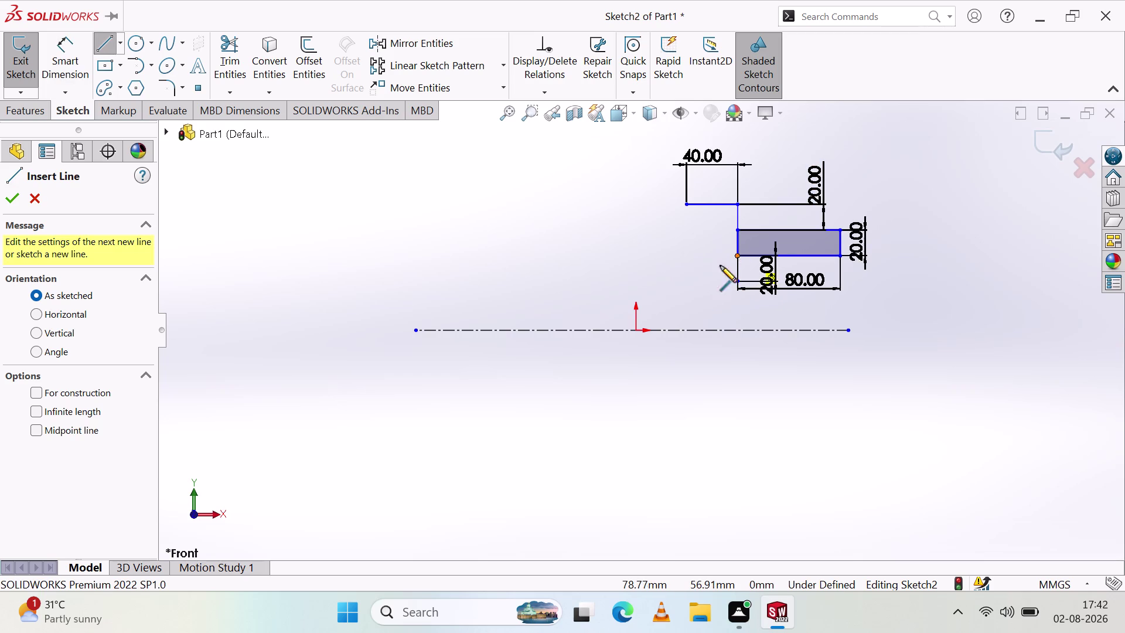
click(674, 255)
key(Escape)
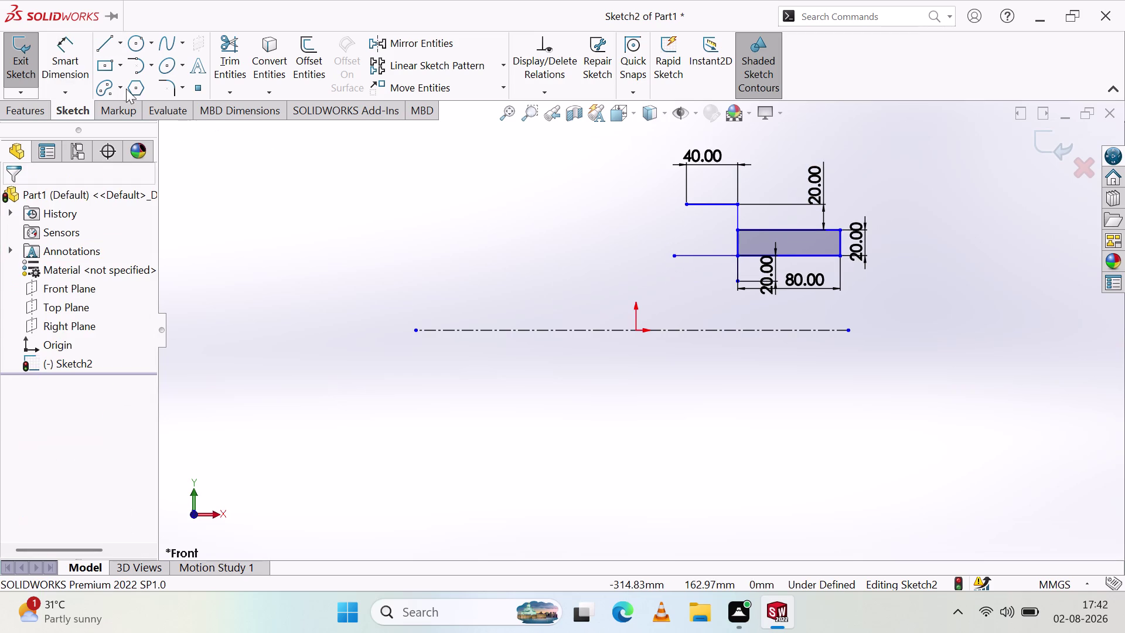
click(59, 59)
click(694, 254)
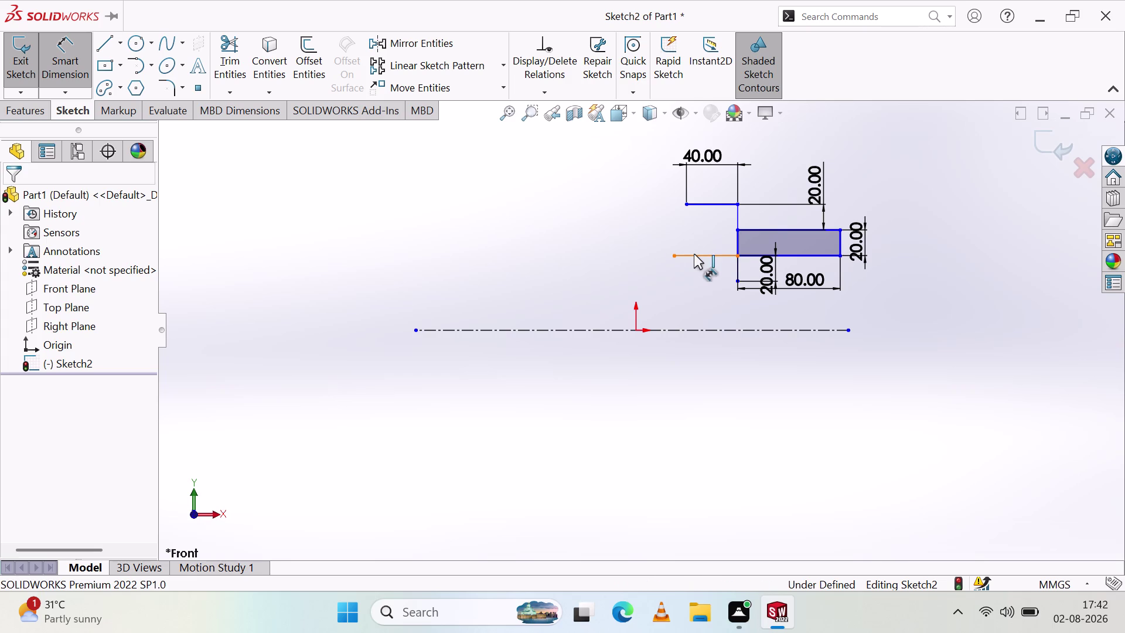
click(631, 284)
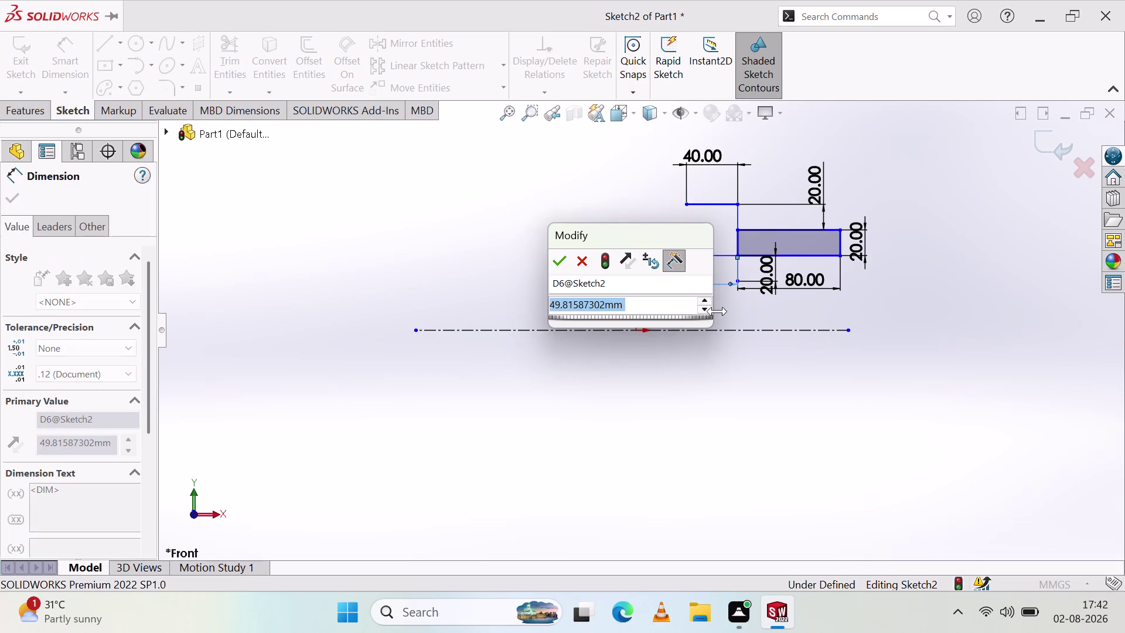
text(40)
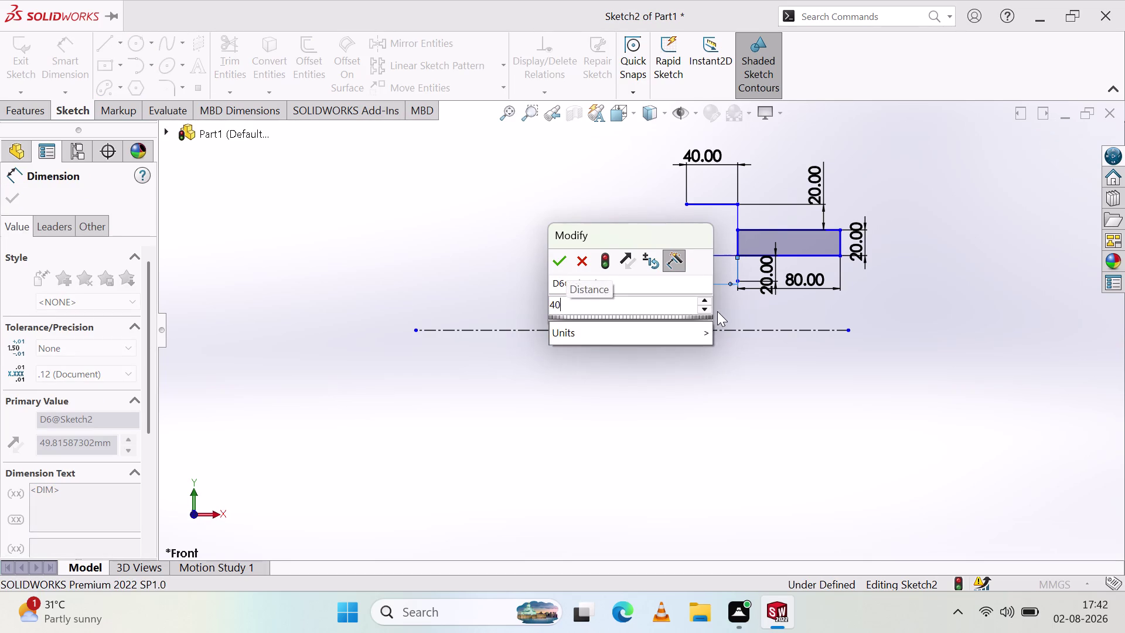
key(Return)
click(655, 231)
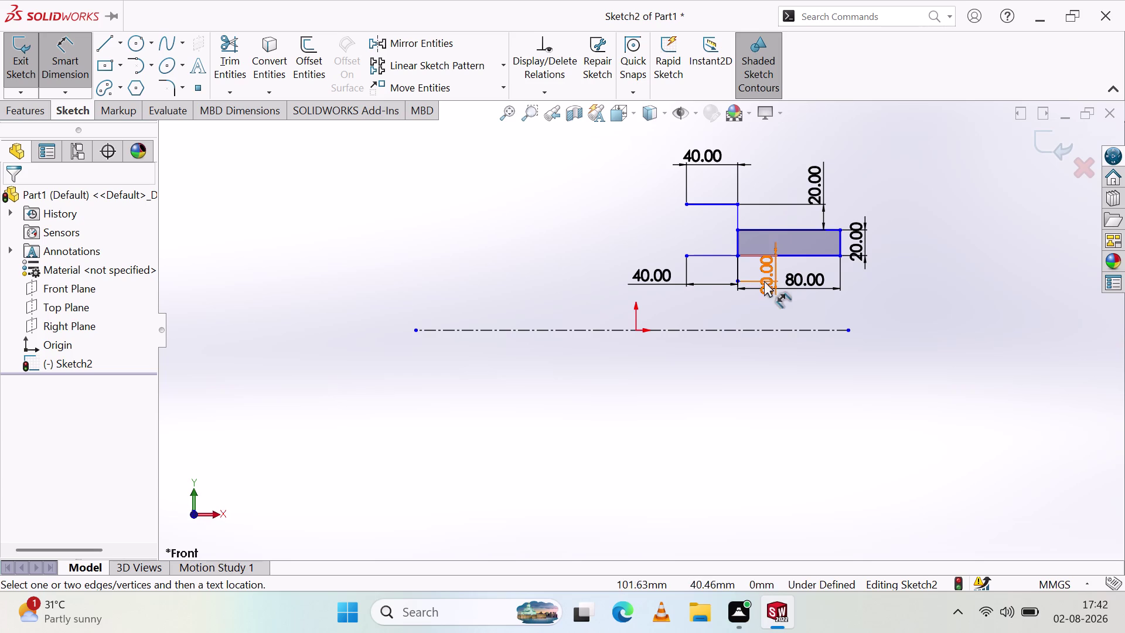
click(710, 253)
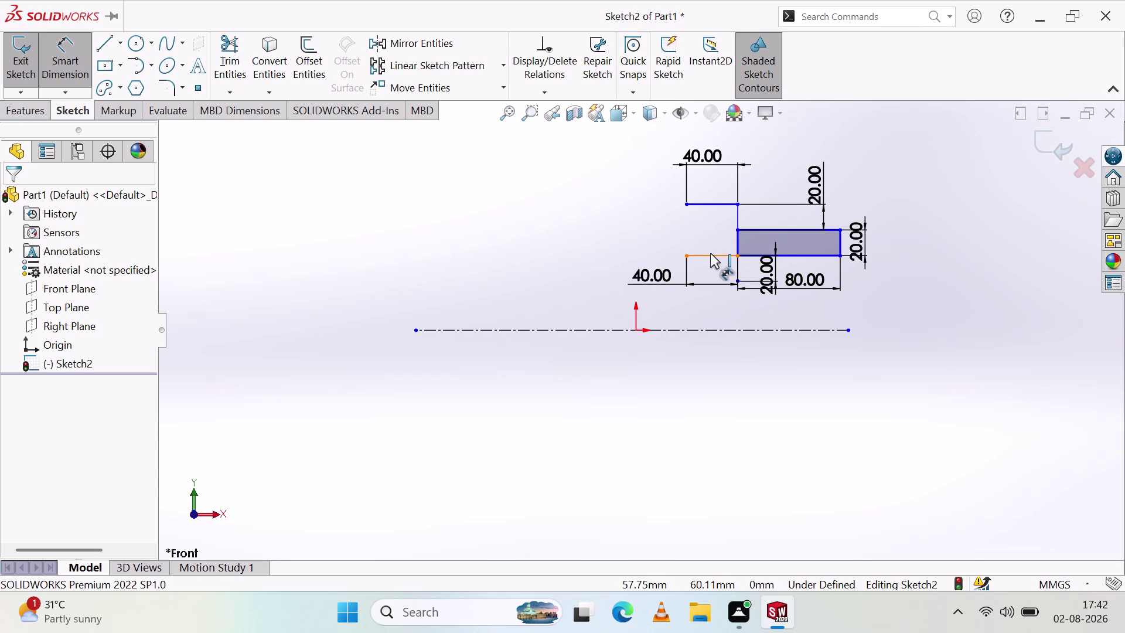
key(Delete)
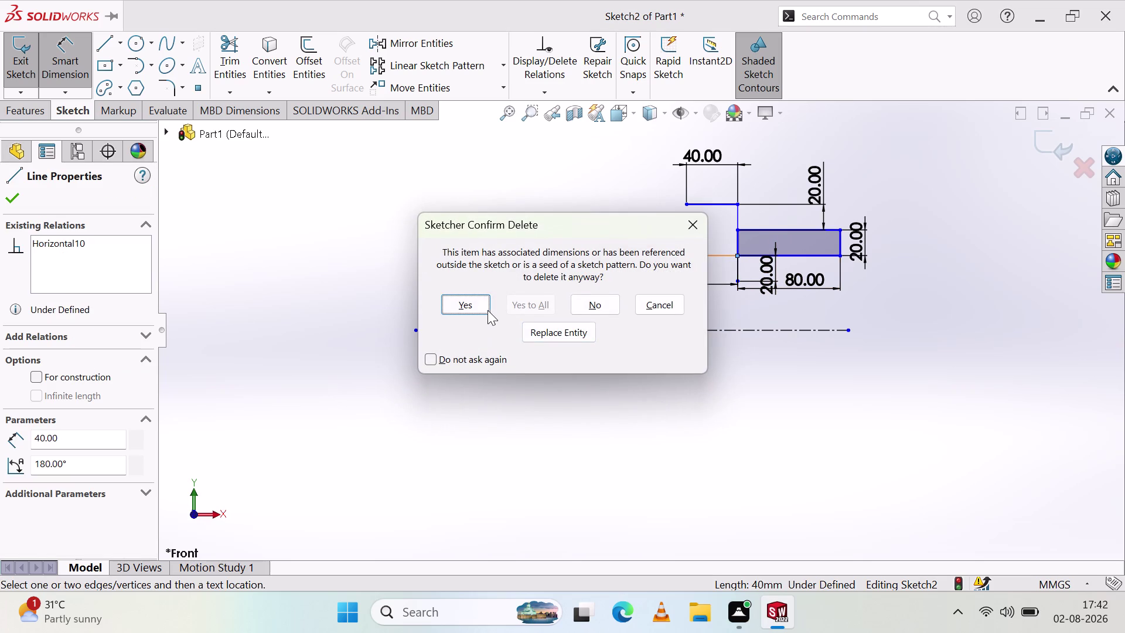
click(486, 307)
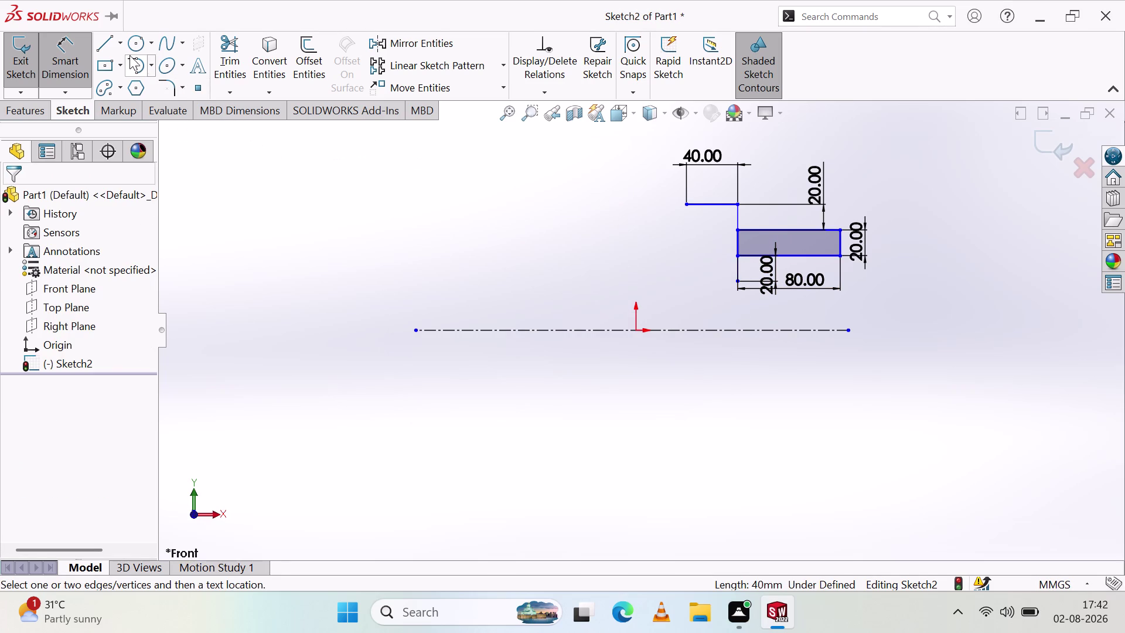
click(115, 47)
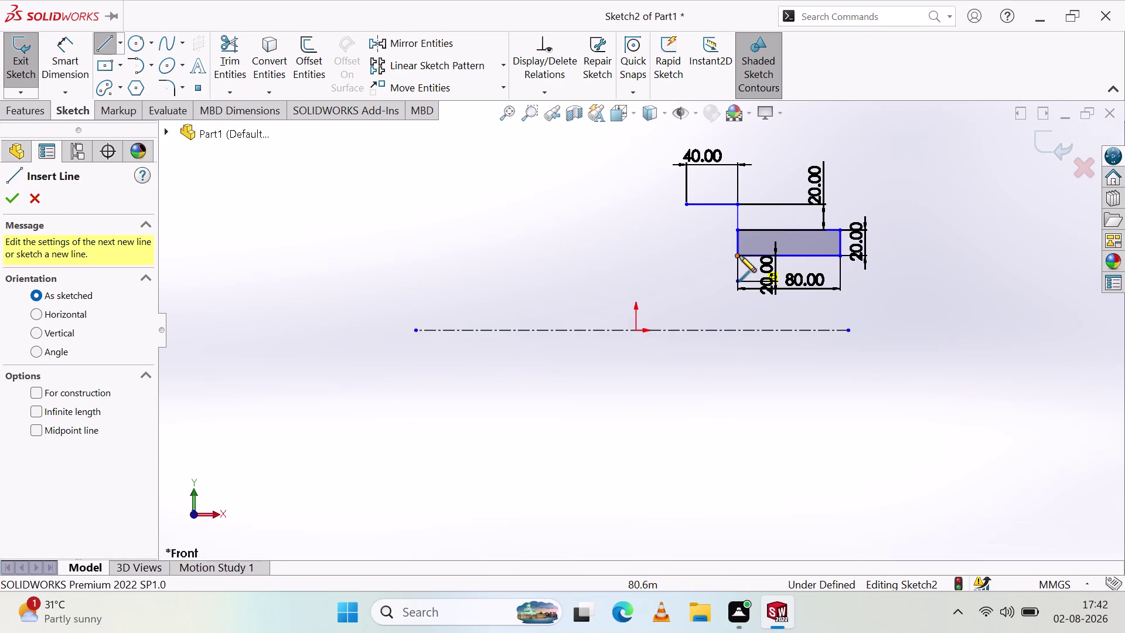
Sketch a horizontal line leftward from the lower step's endpoint.
click(738, 280)
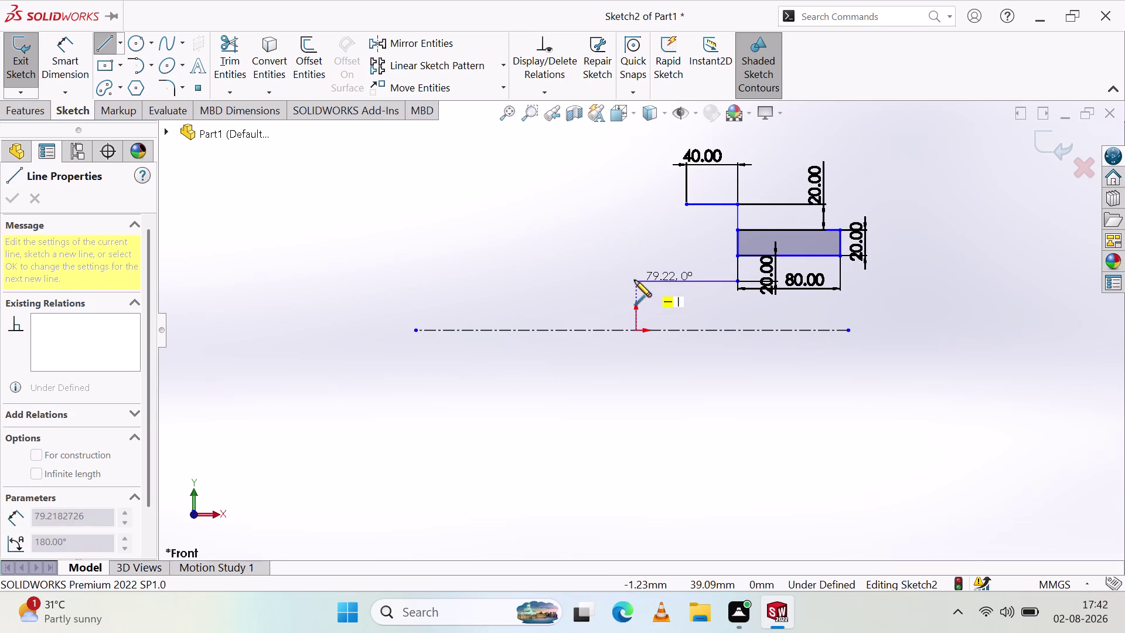
click(635, 280)
key(Escape)
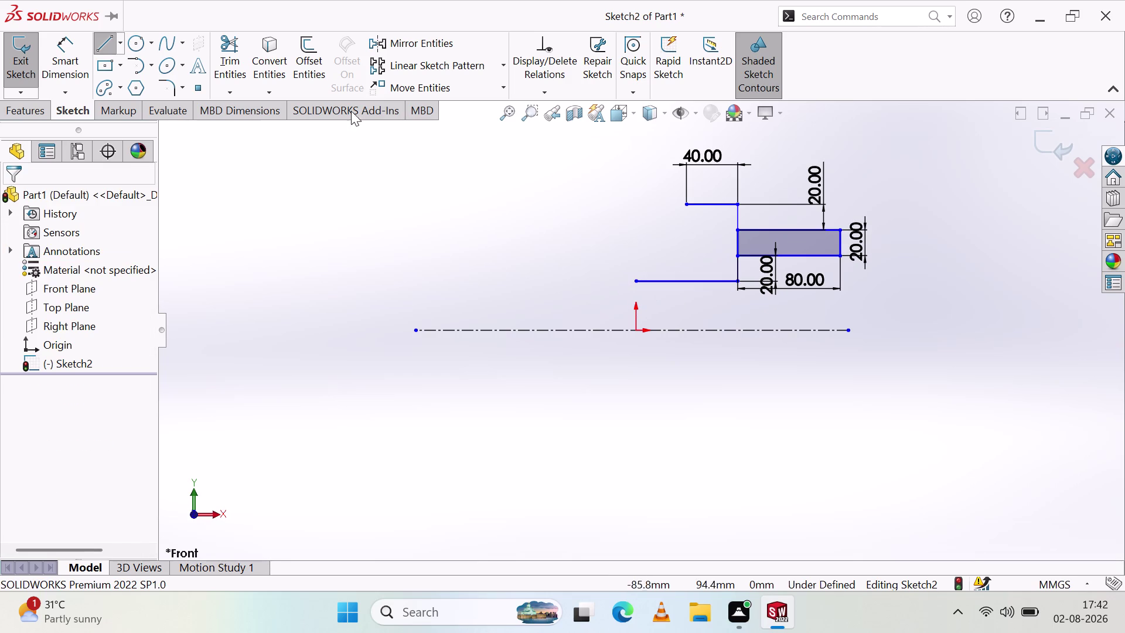
Dimension the lower horizontal line to 40 mm, correcting a mistyped value.
click(67, 61)
click(658, 281)
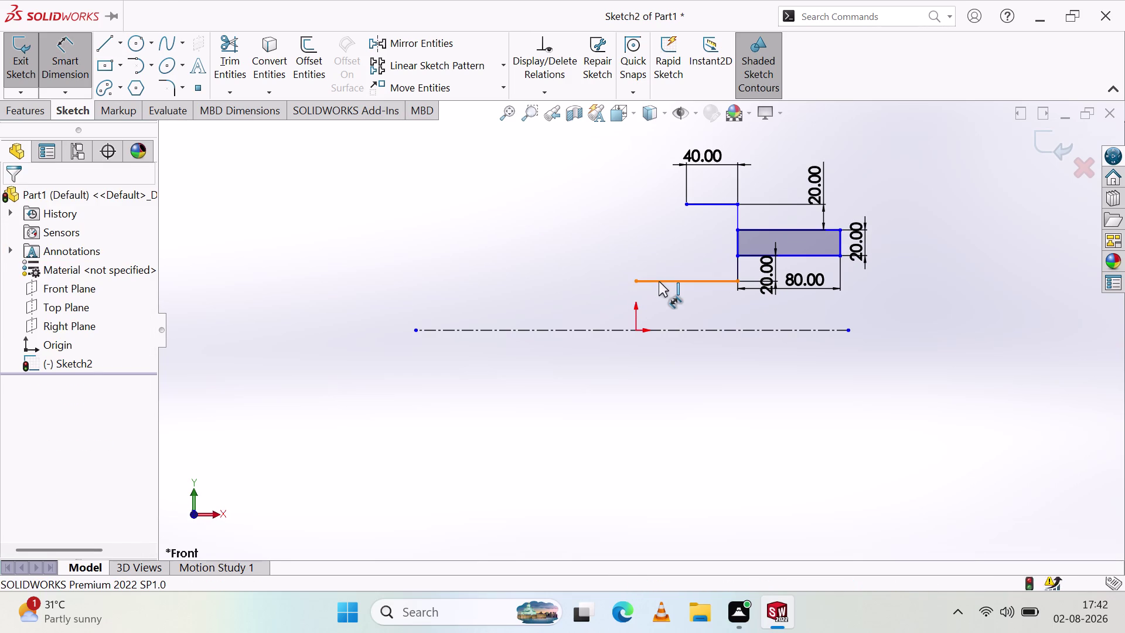
click(663, 300)
key(3)
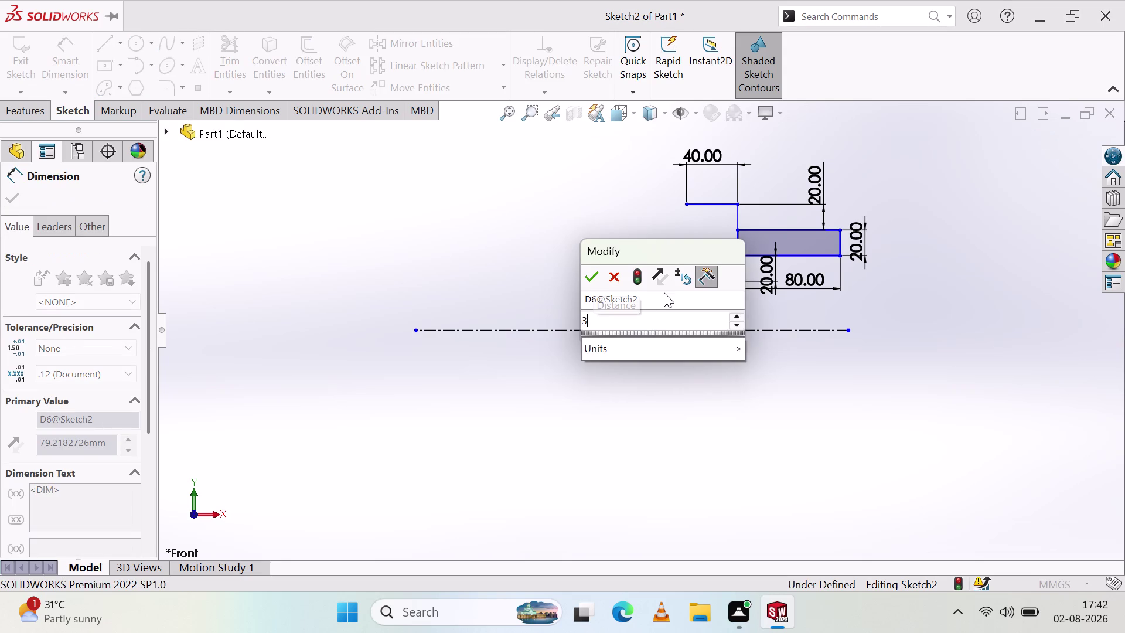
key(BackSpace)
text(40)
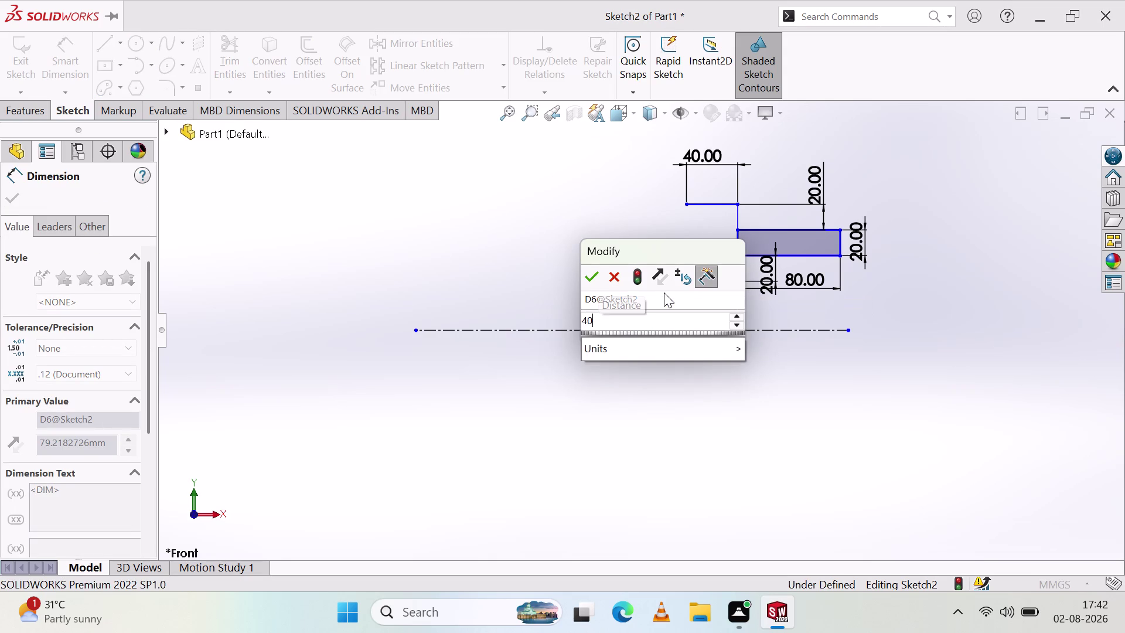
click(596, 276)
click(667, 228)
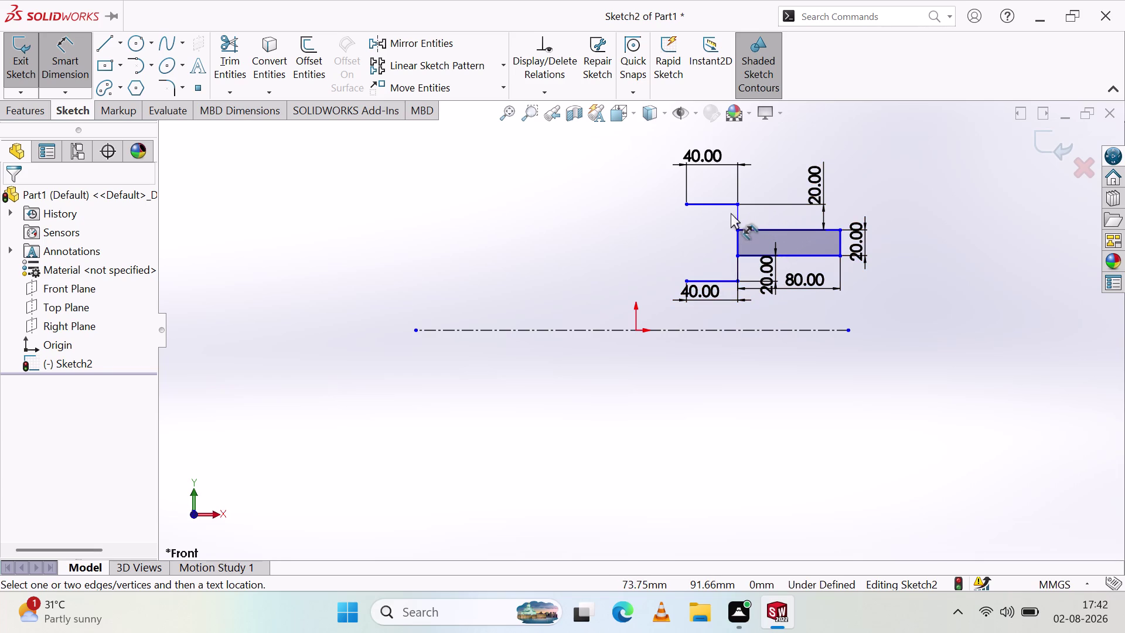
click(106, 43)
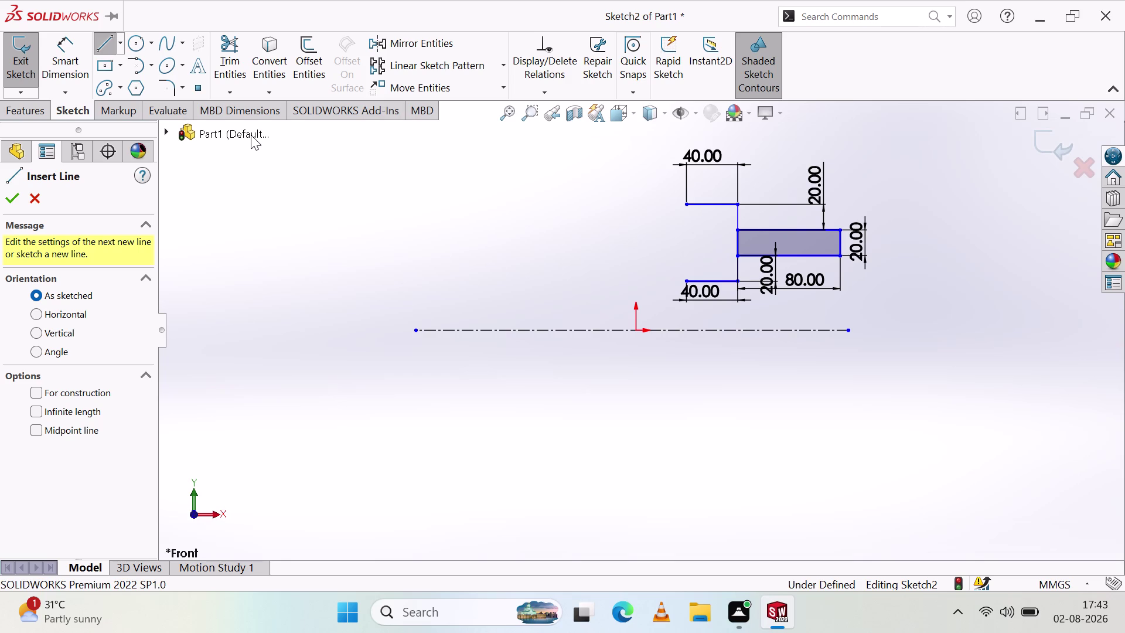
Box-select all profile lines and their 80, 40 and 20 mm dimensions, then delete them.
key(Escape)
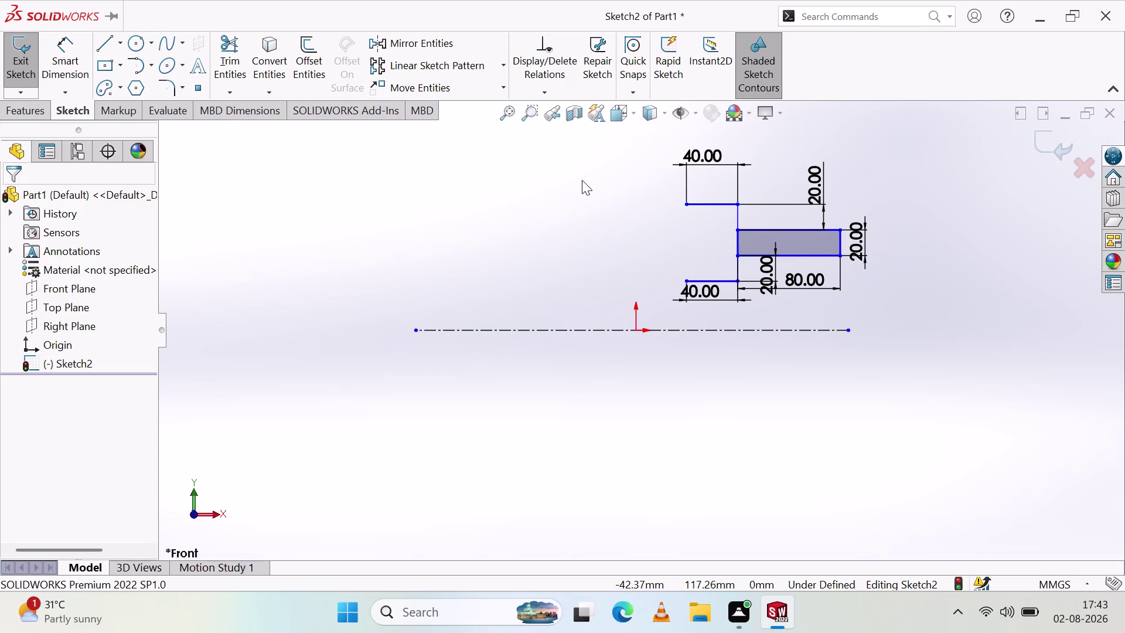
drag(623, 143, 911, 318)
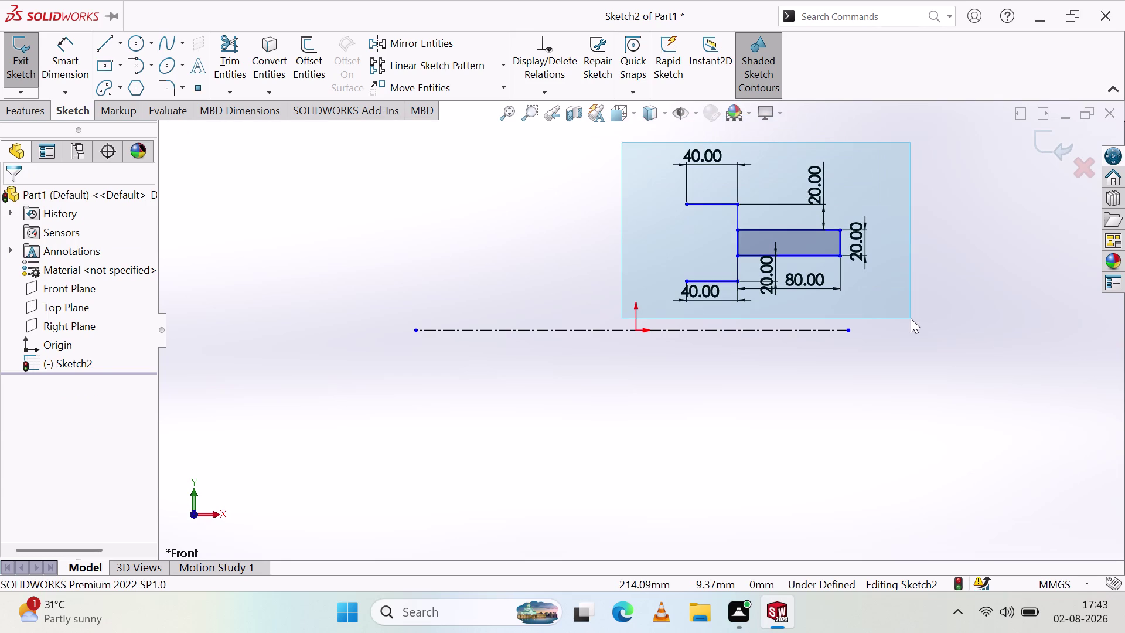
drag(910, 318, 912, 304)
key(Delete)
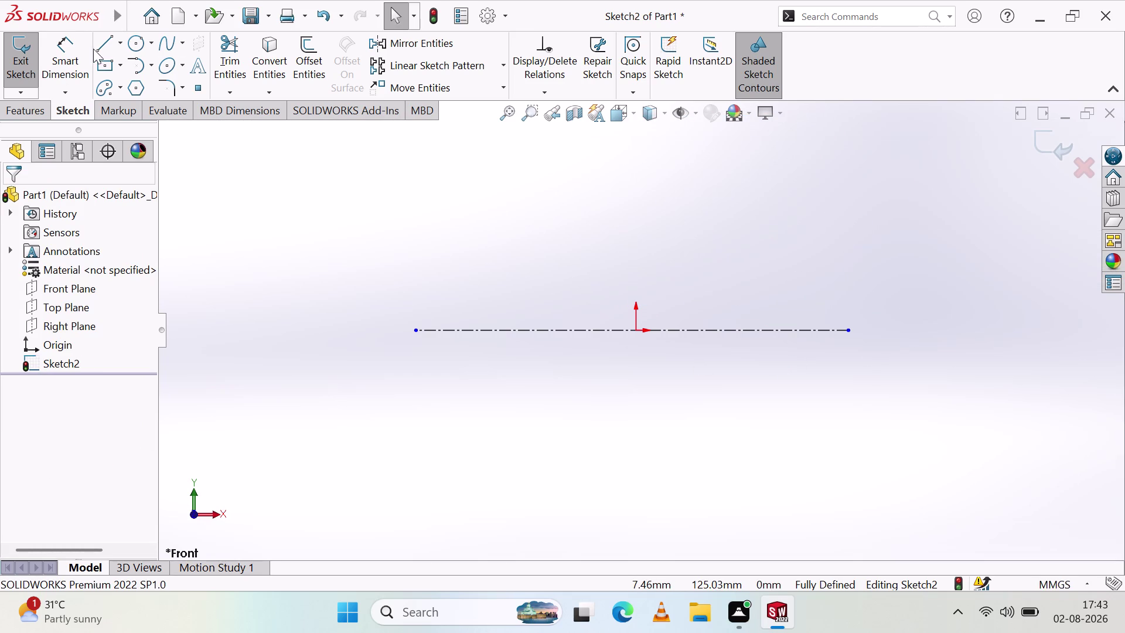
Dimension the centerline between its endpoints to 300 mm.
click(72, 51)
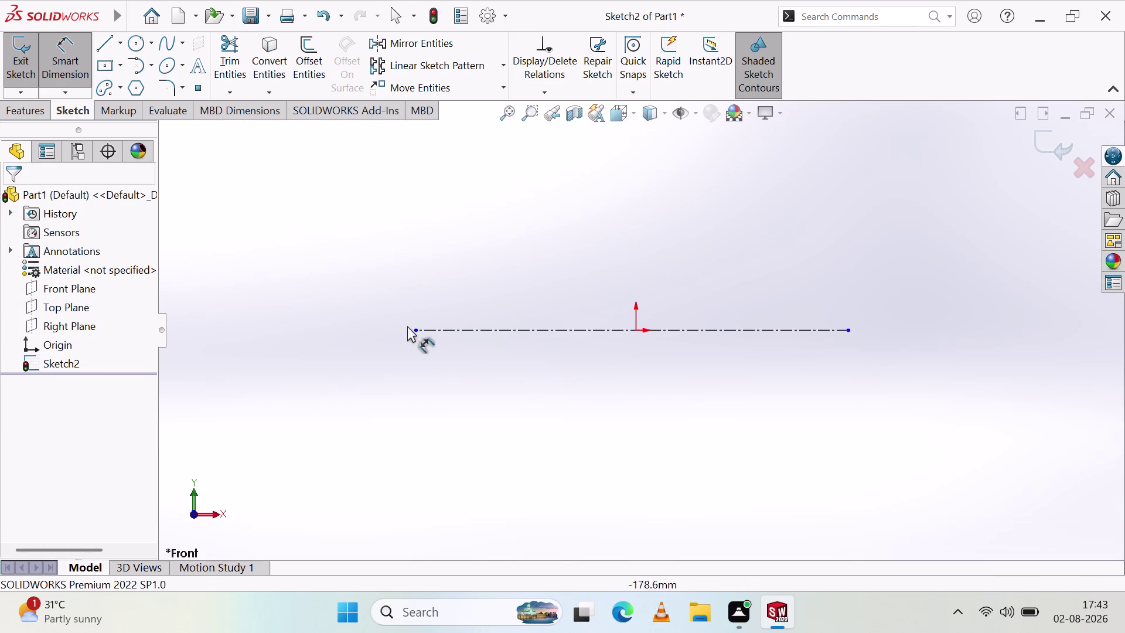
click(415, 330)
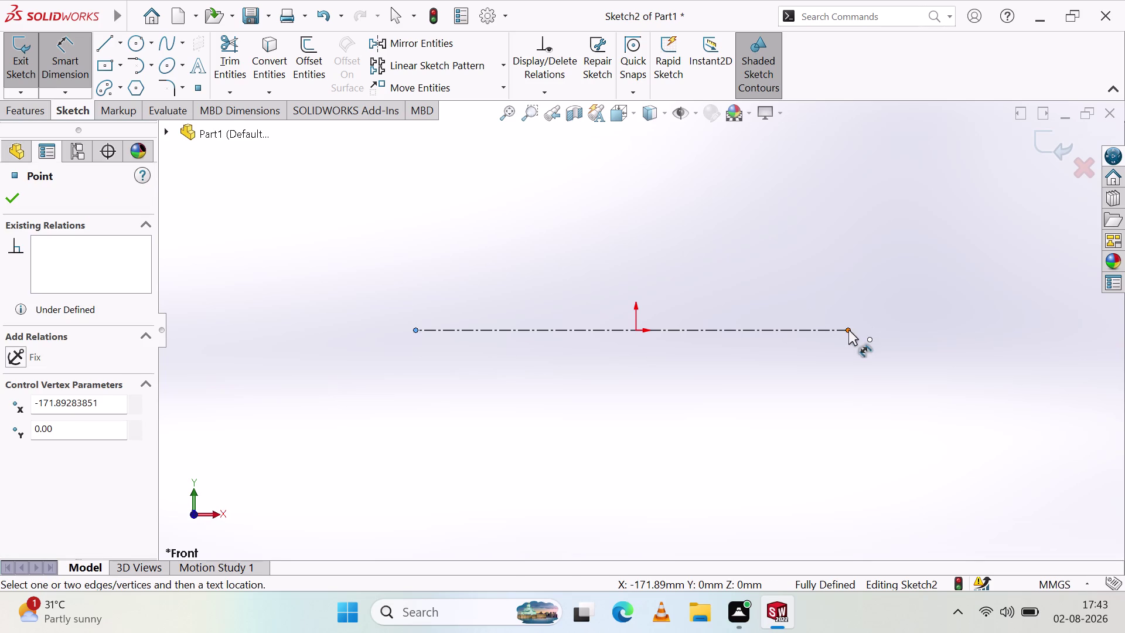
click(848, 330)
click(661, 390)
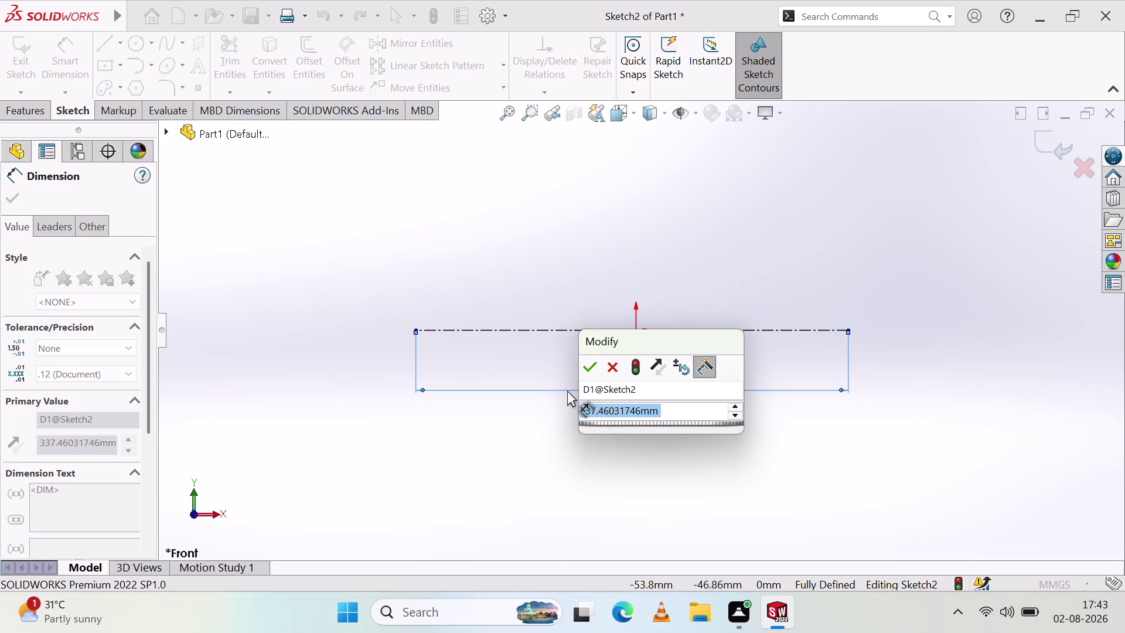
text(3)
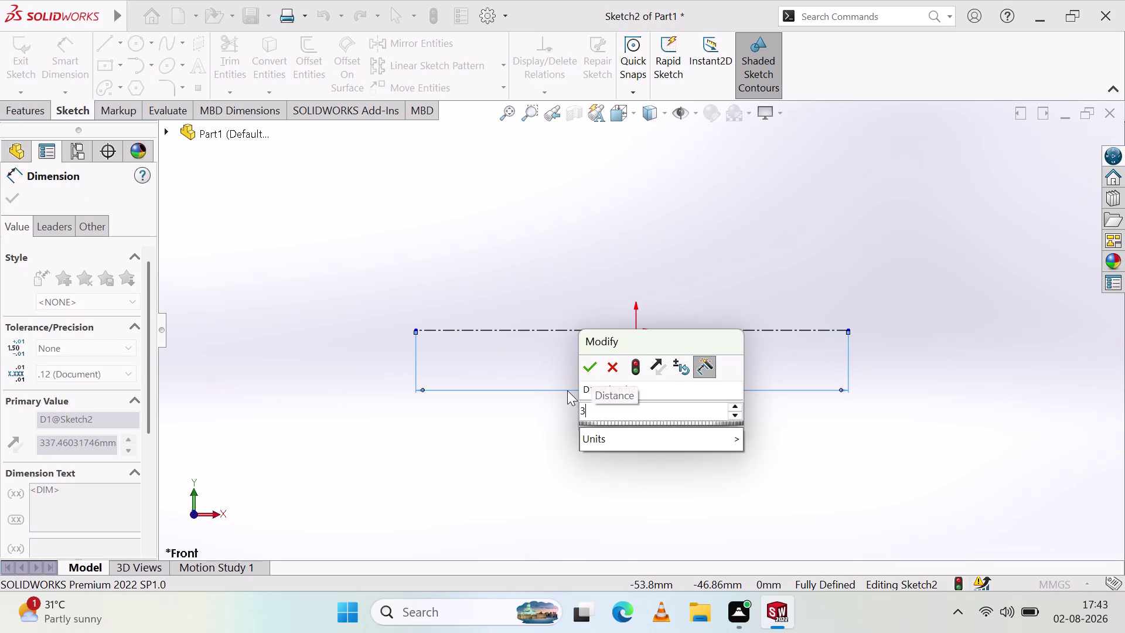
text(00)
key(Return)
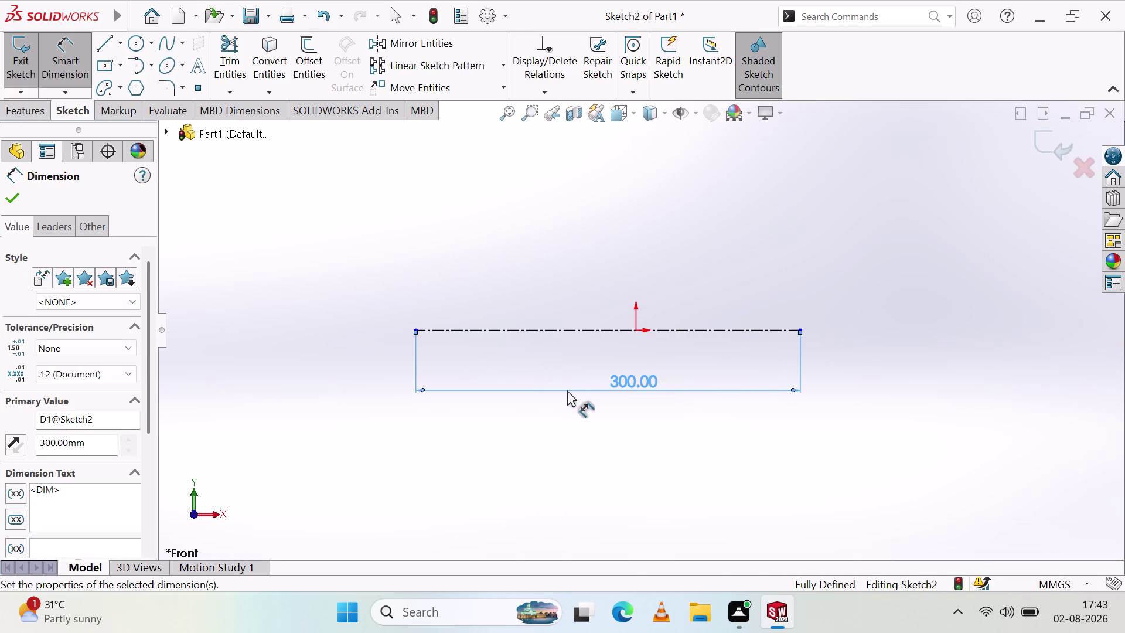
key(Escape)
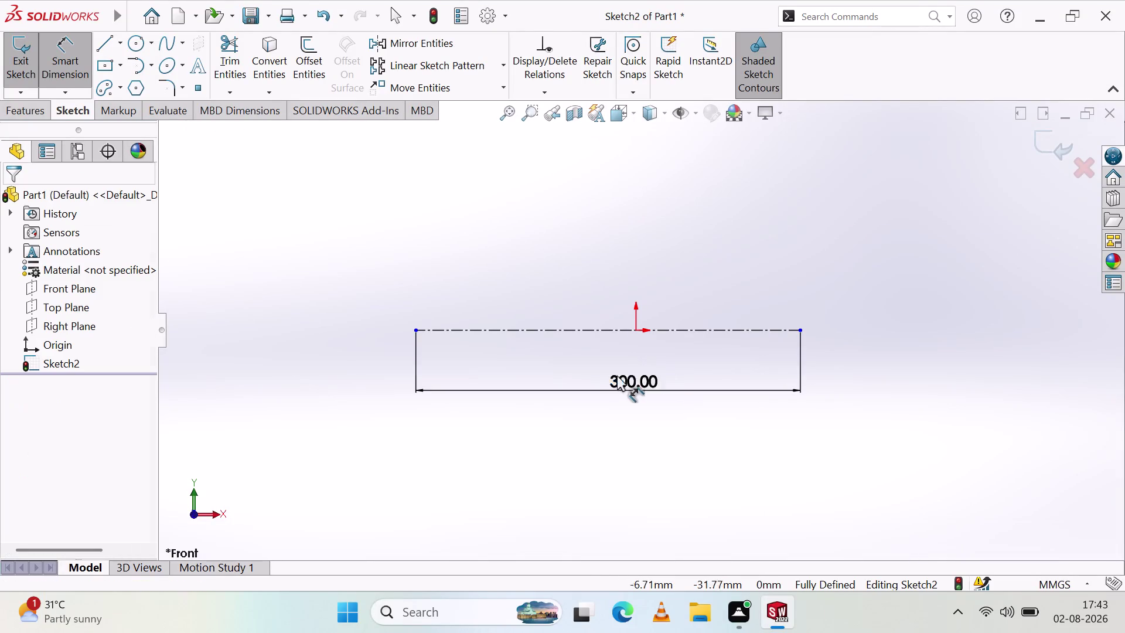
Delete the 300 dimension and the centerline so only the origin remains.
click(623, 382)
key(Delete)
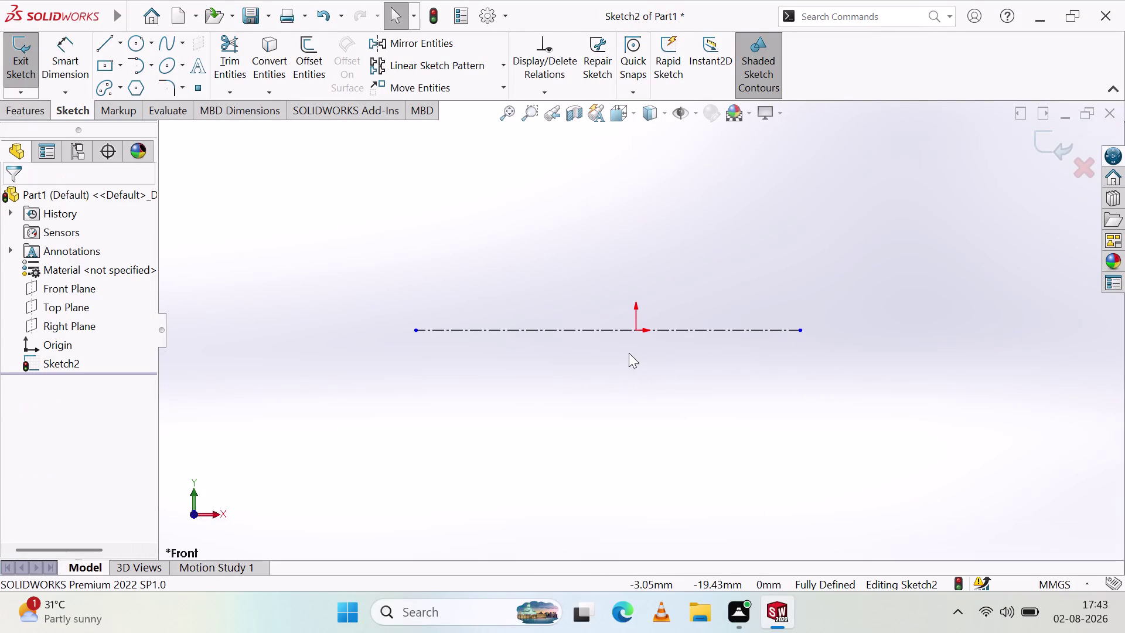
click(629, 329)
key(Delete)
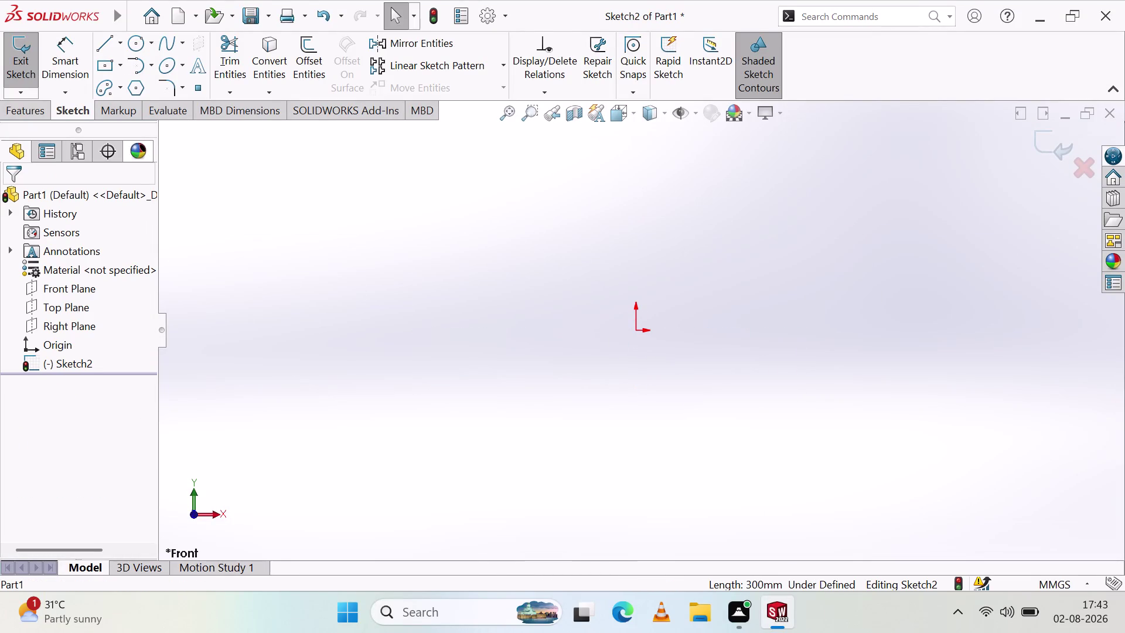
click(118, 47)
click(128, 83)
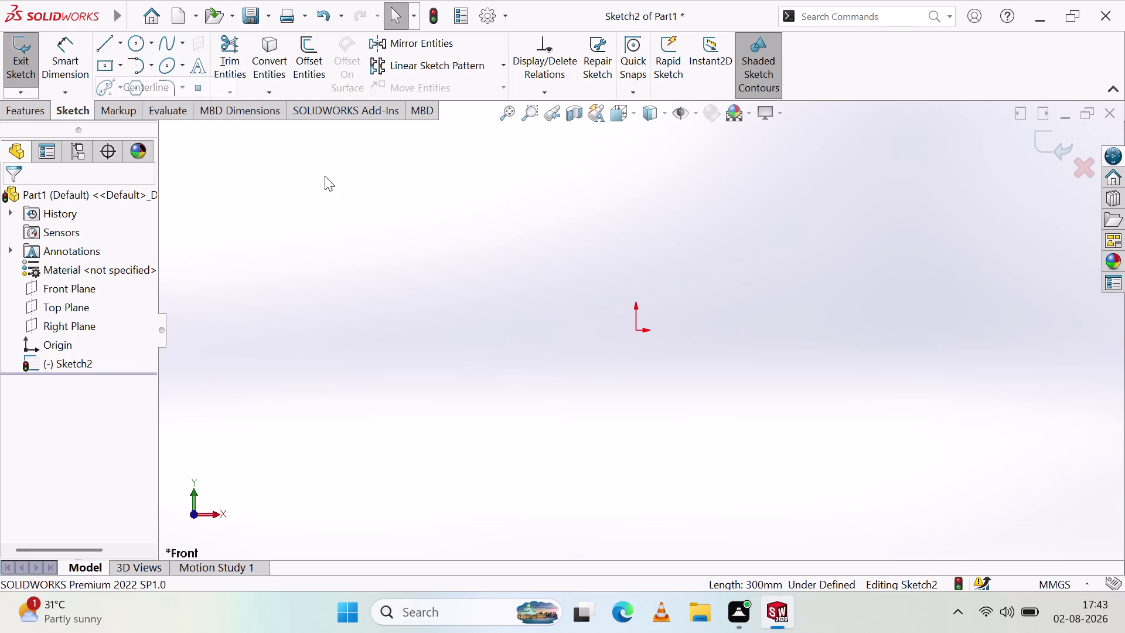
click(636, 331)
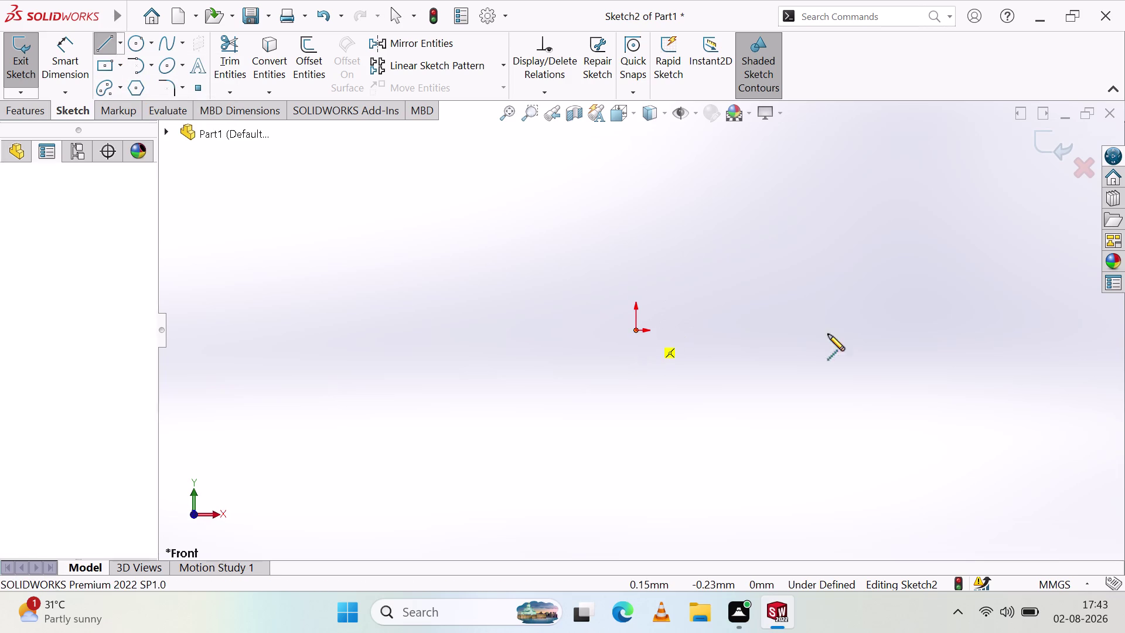
Draw a horizontal centerline through the origin, right to left.
click(928, 331)
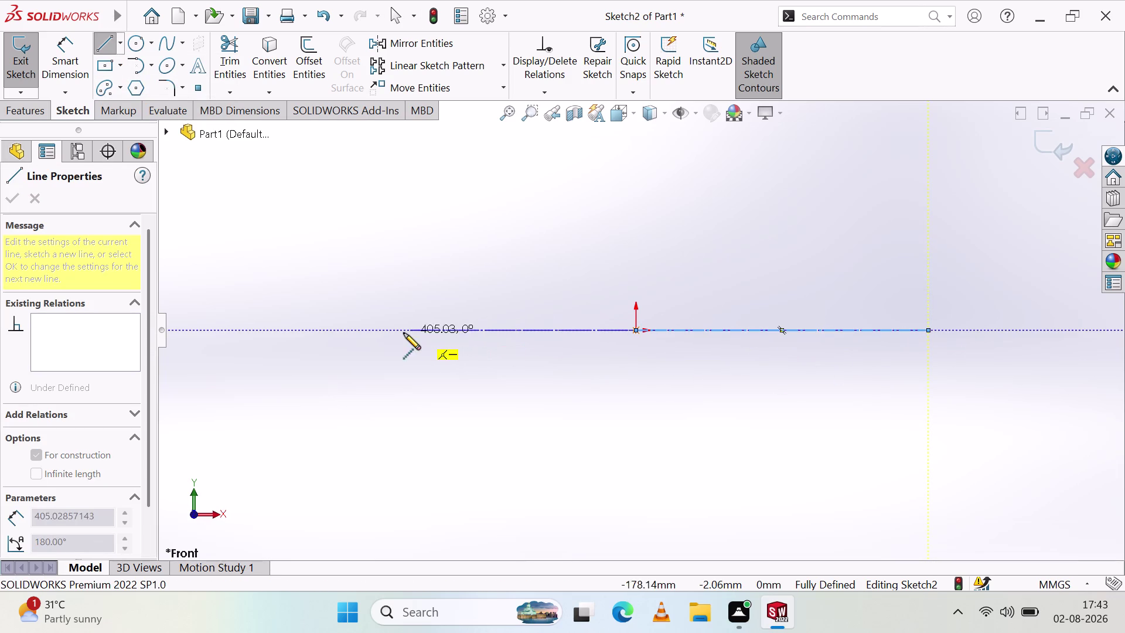
click(364, 329)
key(Escape)
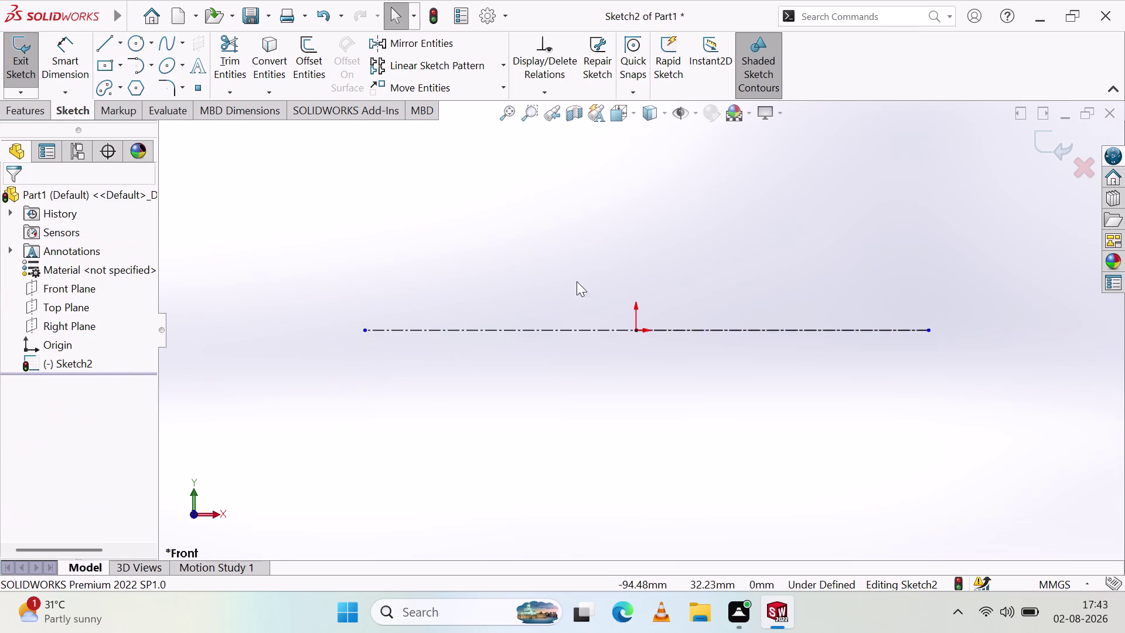
Dimension the new centerline to 300 mm and cancel the unwanted second dimension.
click(82, 65)
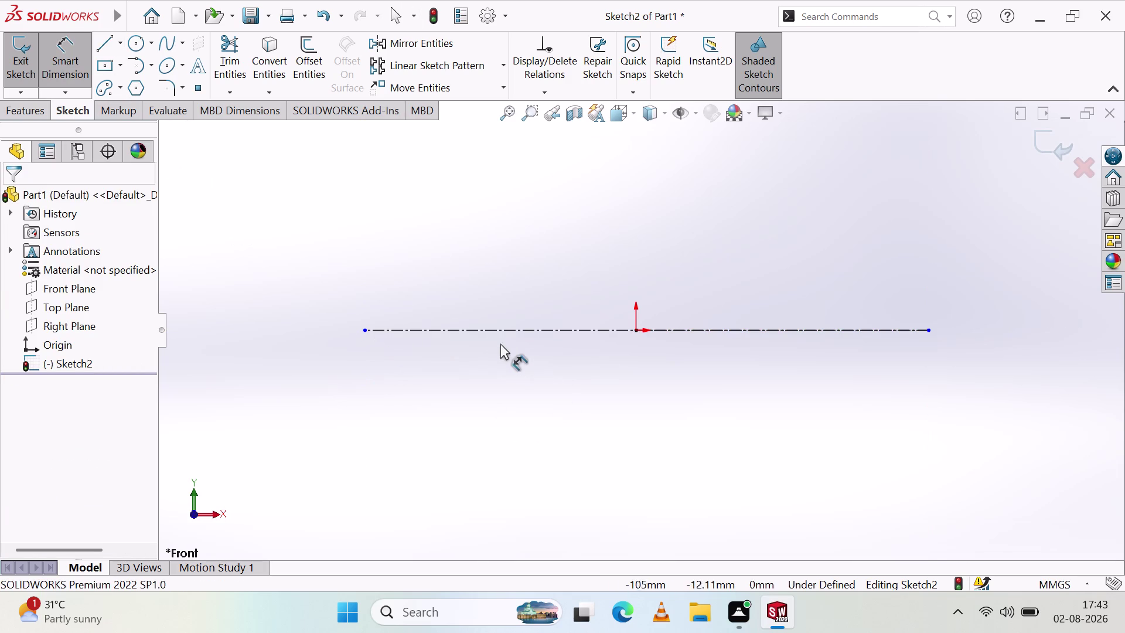
click(487, 329)
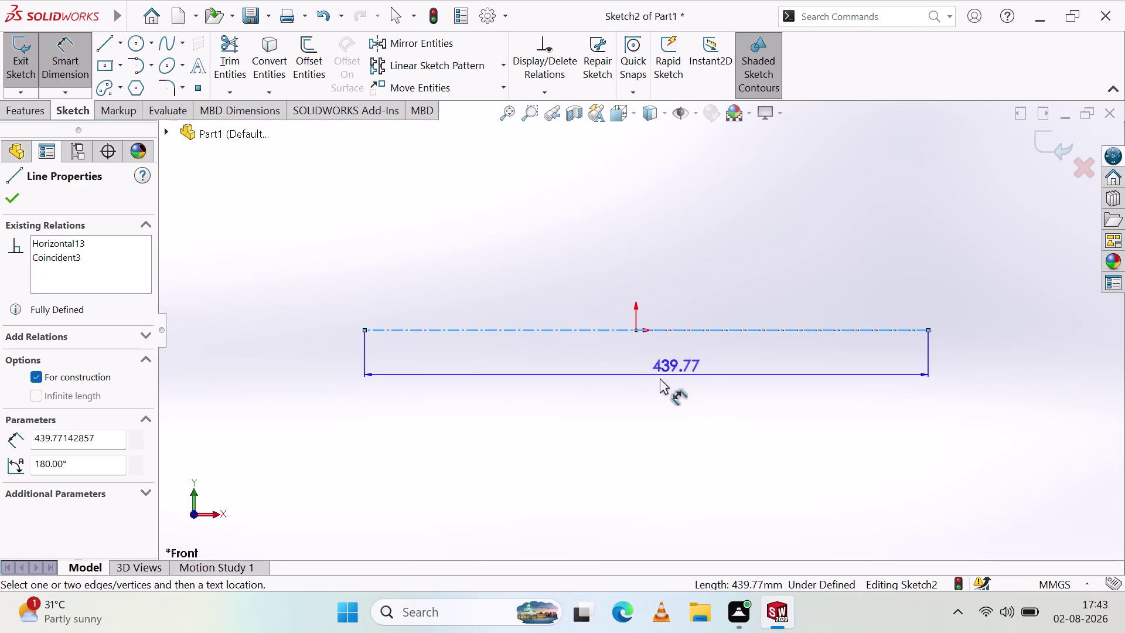
click(652, 375)
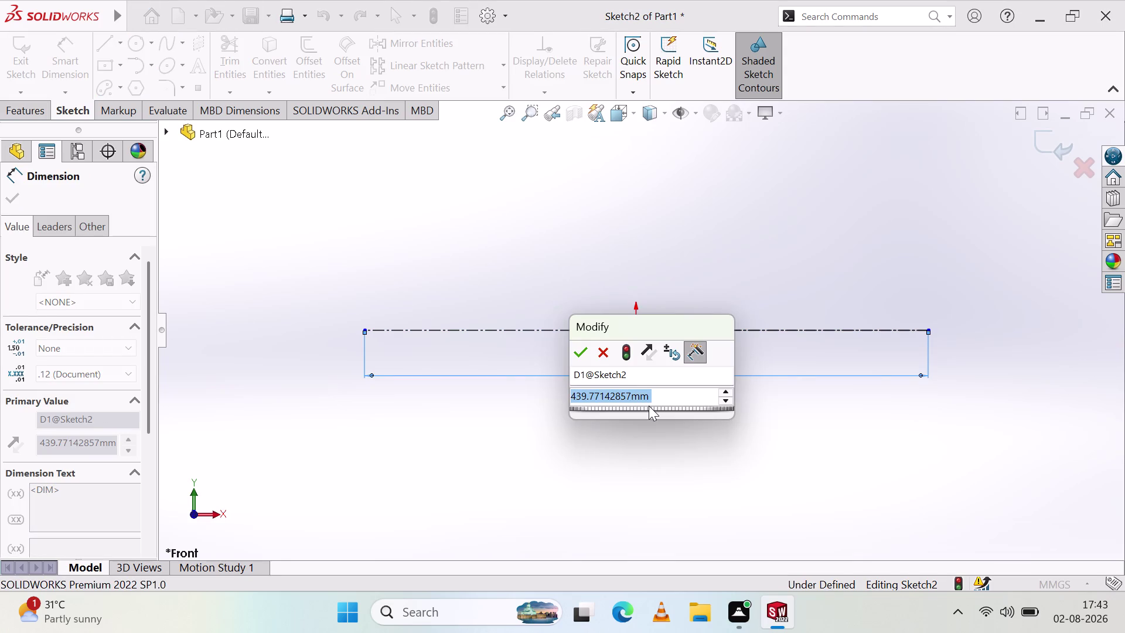
text(300)
key(Return)
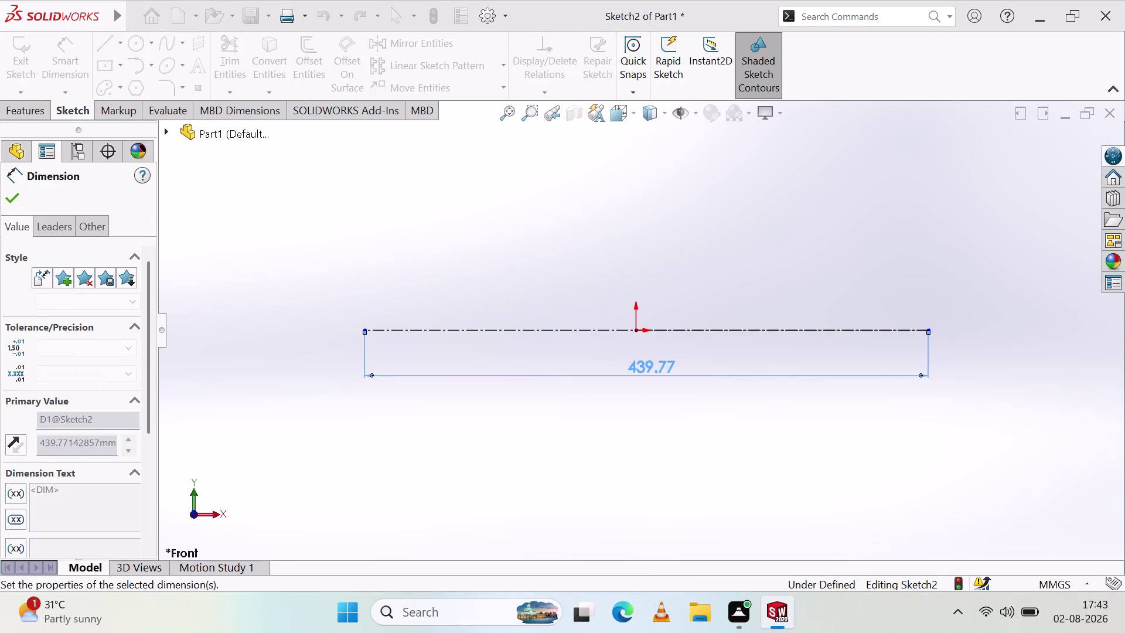
click(523, 450)
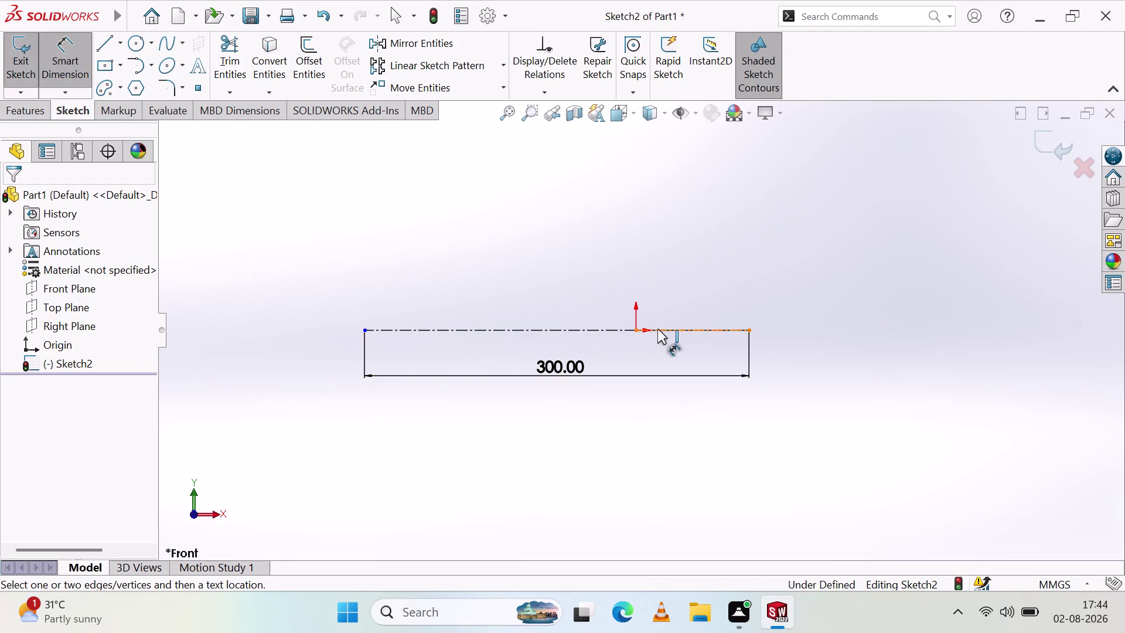
drag(551, 330, 854, 330)
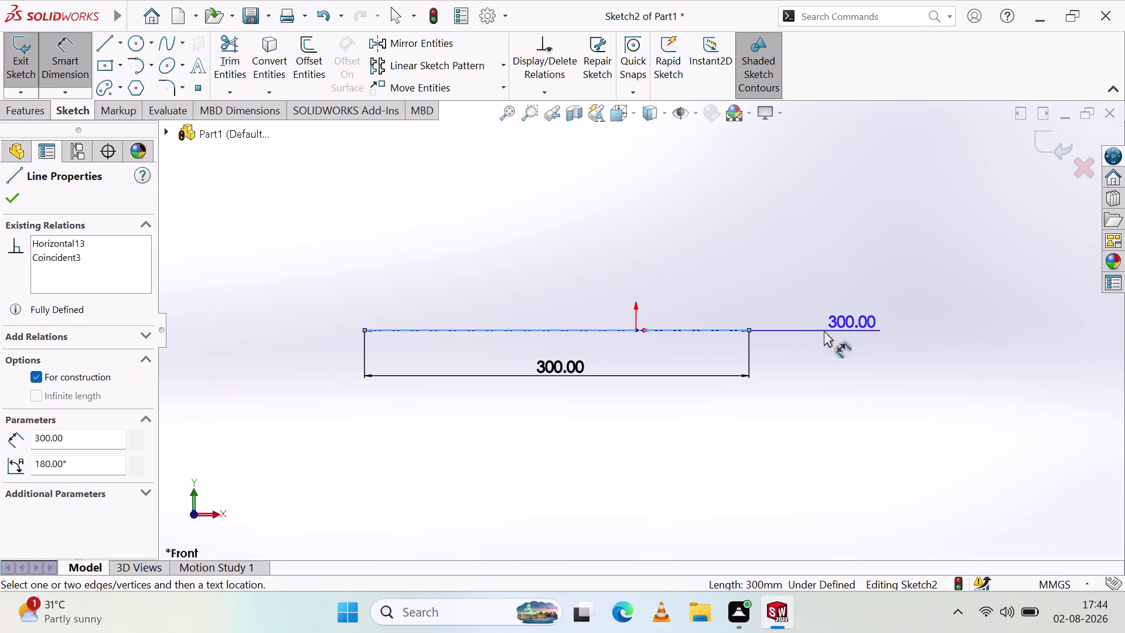
key(Escape)
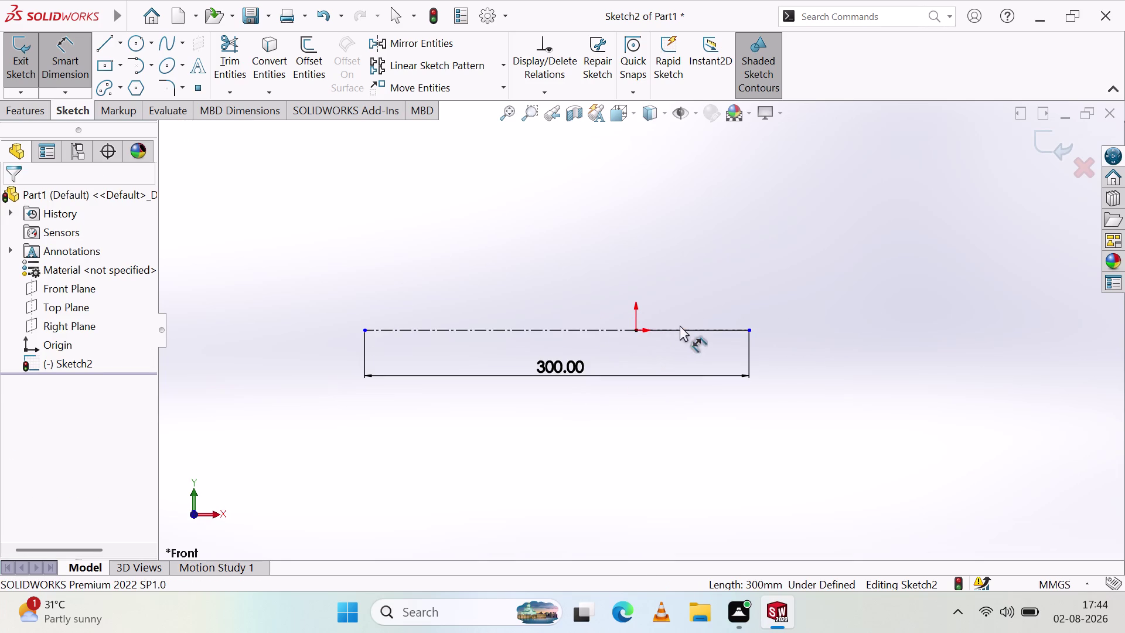
Attempt extra dimensions on the centerline and its endpoints, cancelling each one.
drag(751, 330, 816, 325)
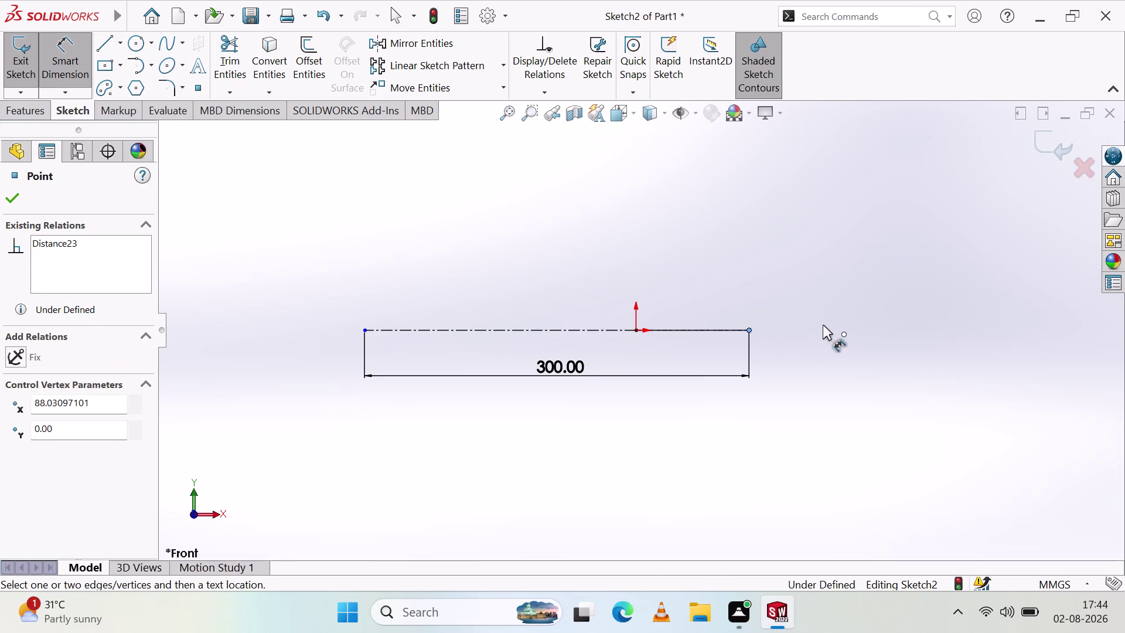
drag(817, 325, 848, 326)
drag(747, 329, 825, 327)
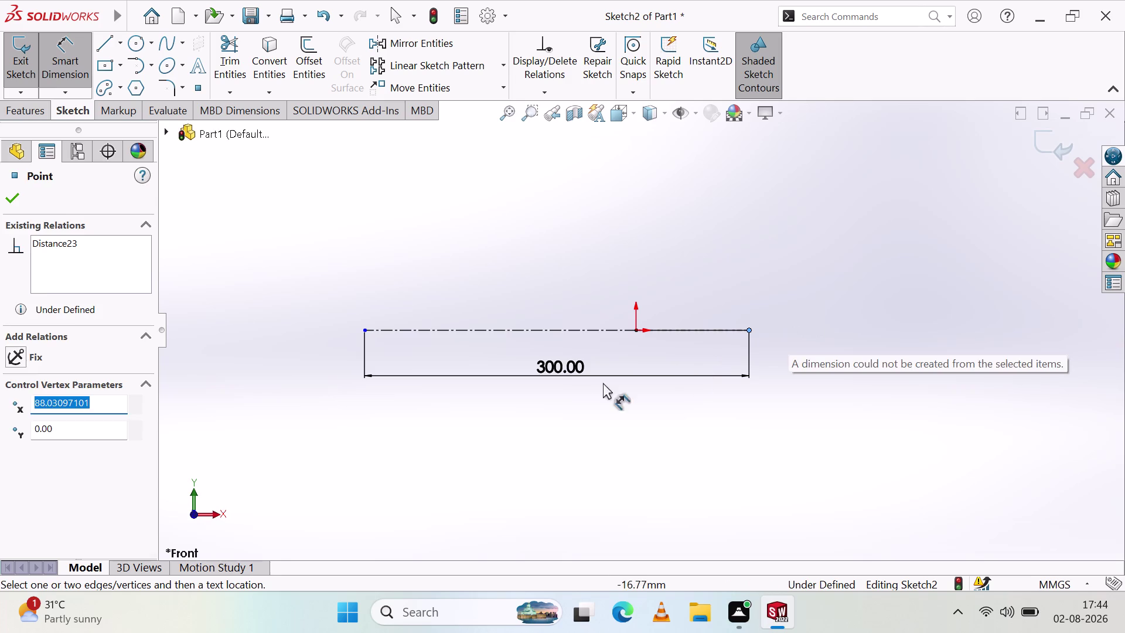
key(Escape)
key(Escape)
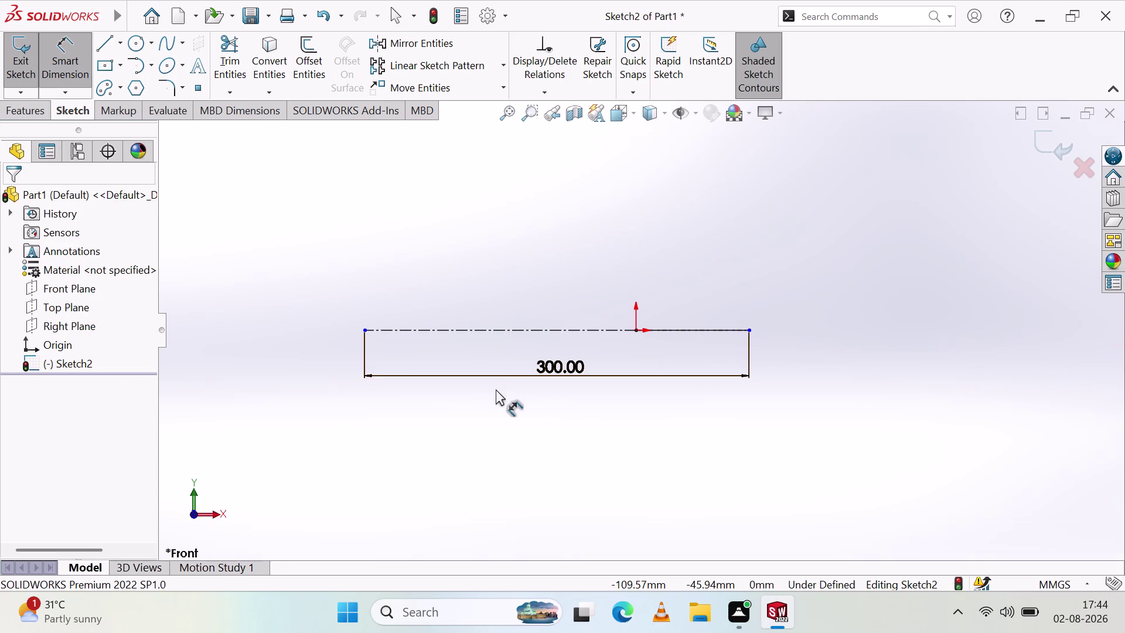
click(486, 329)
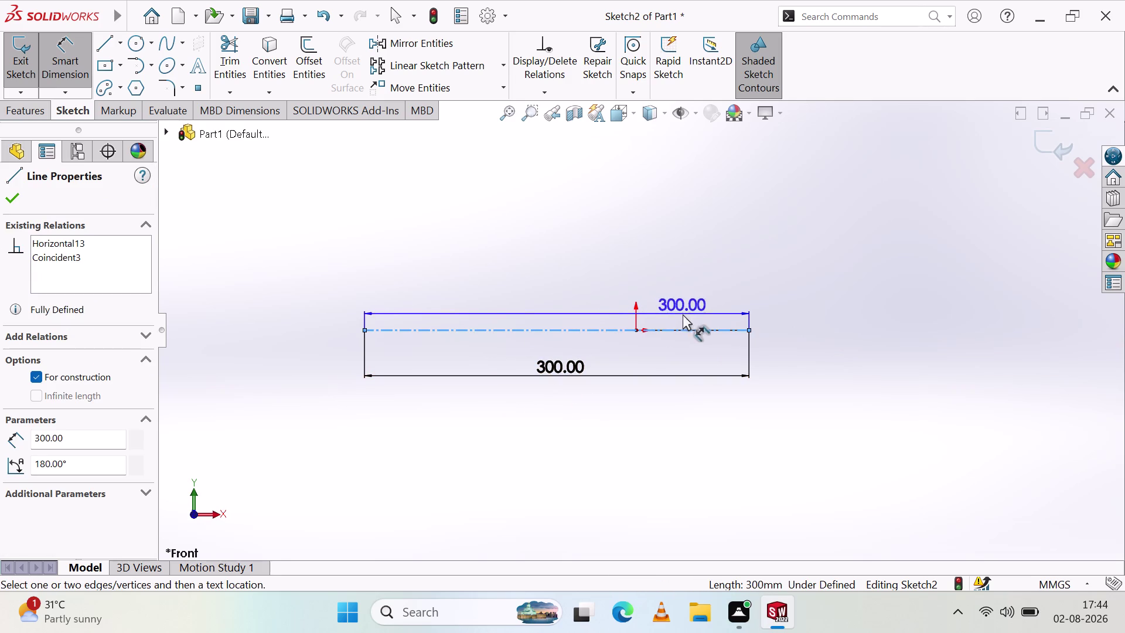
key(Escape)
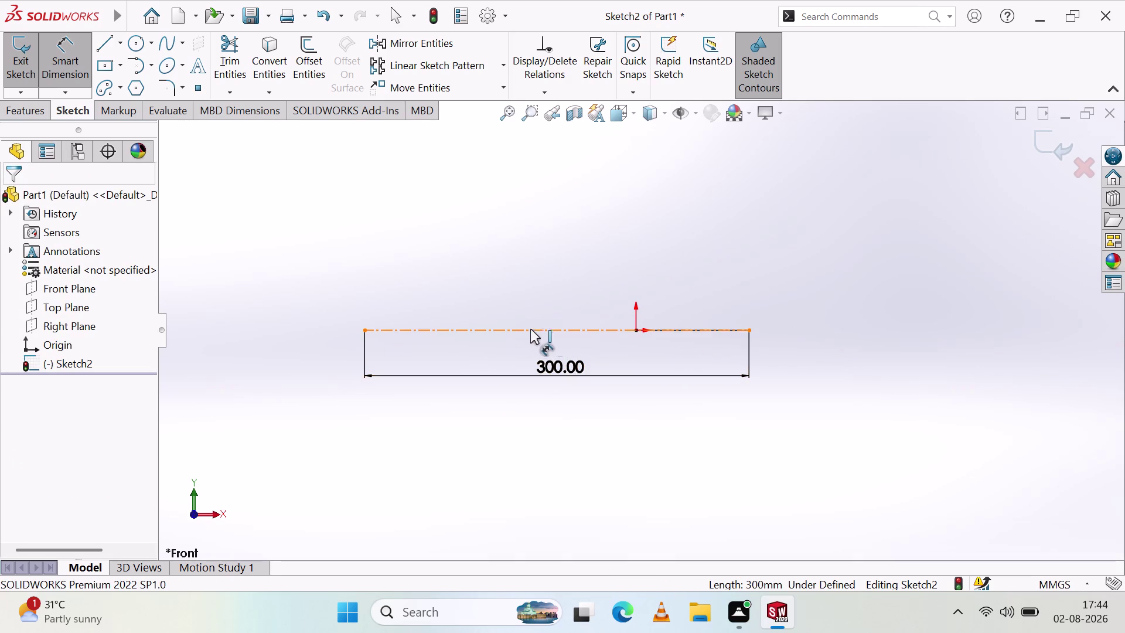
click(365, 329)
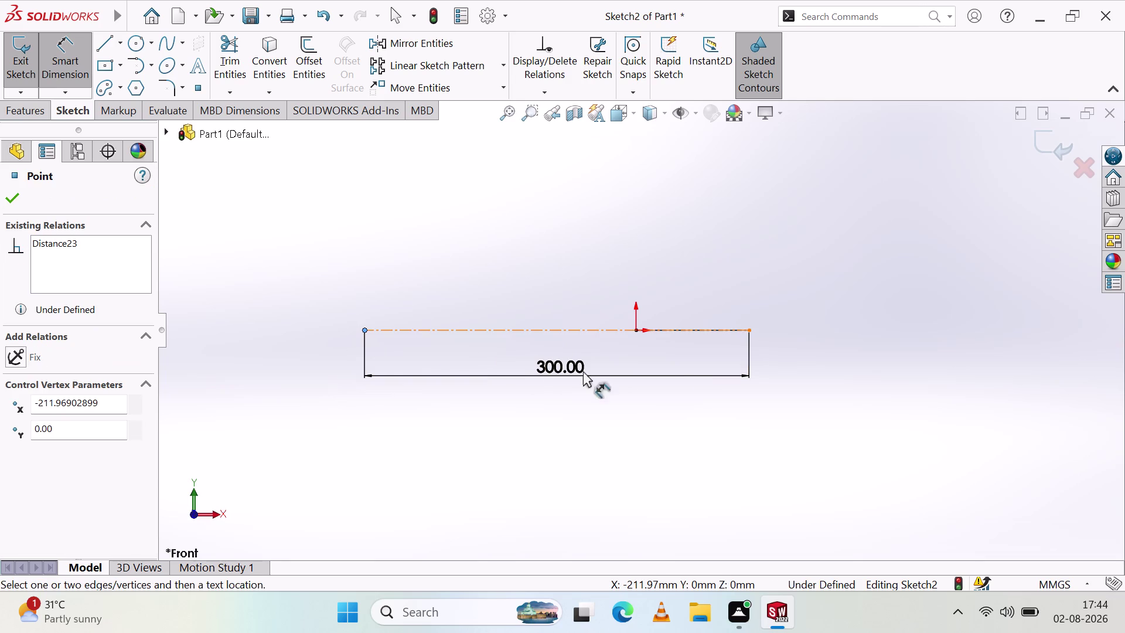
click(748, 330)
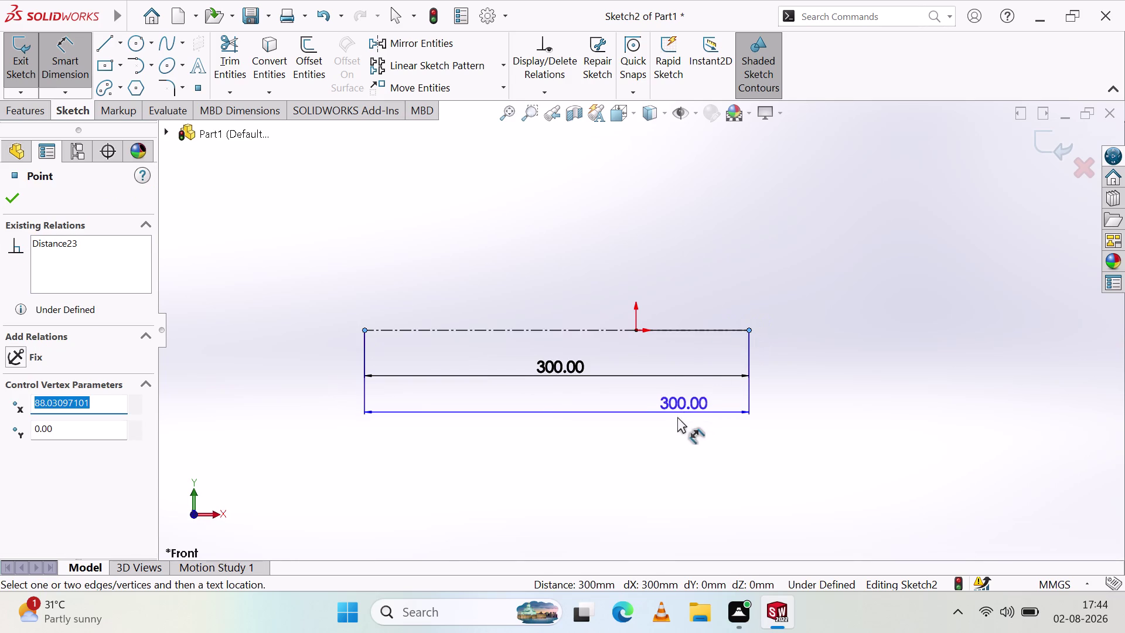
key(Escape)
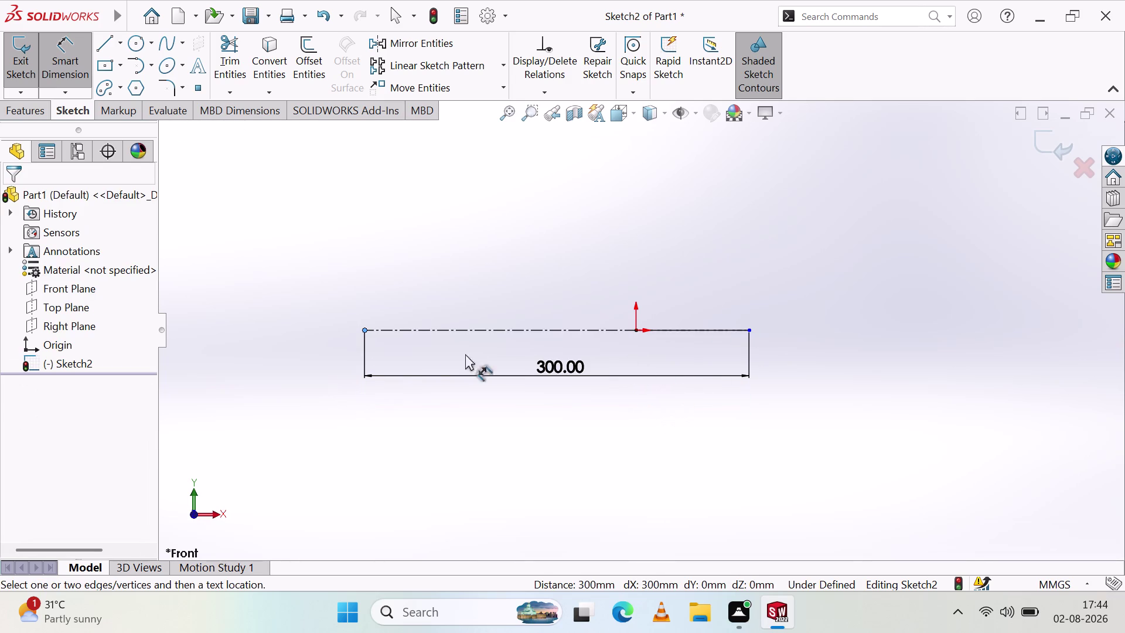
Try deleting the centerline's left endpoint and dismiss the cannot-delete warning.
click(564, 365)
key(Delete)
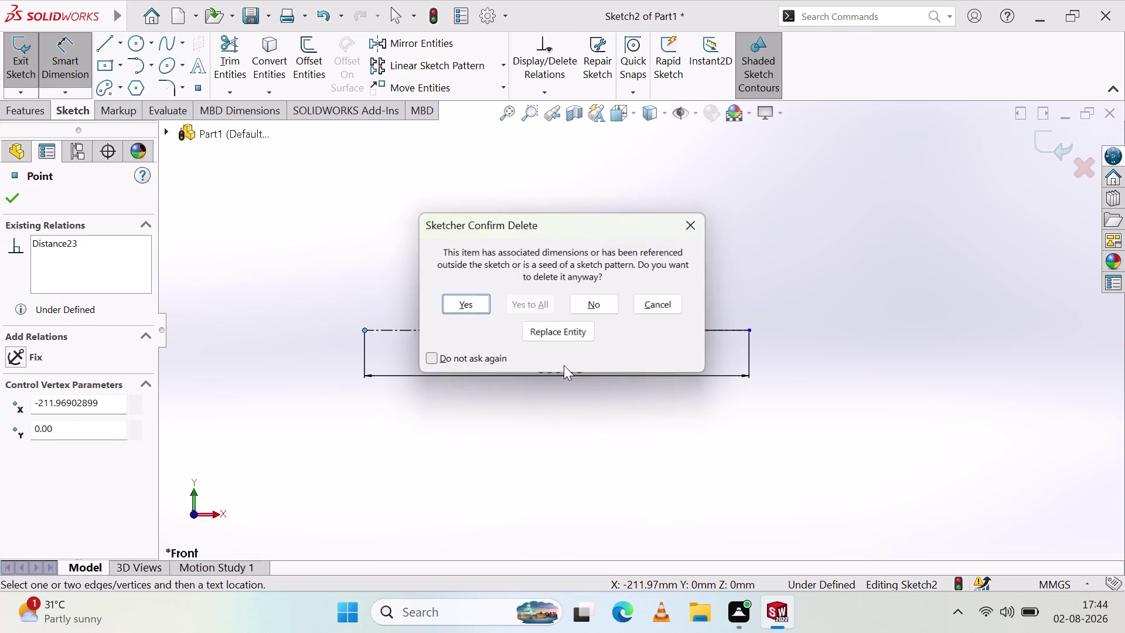
click(471, 299)
click(687, 300)
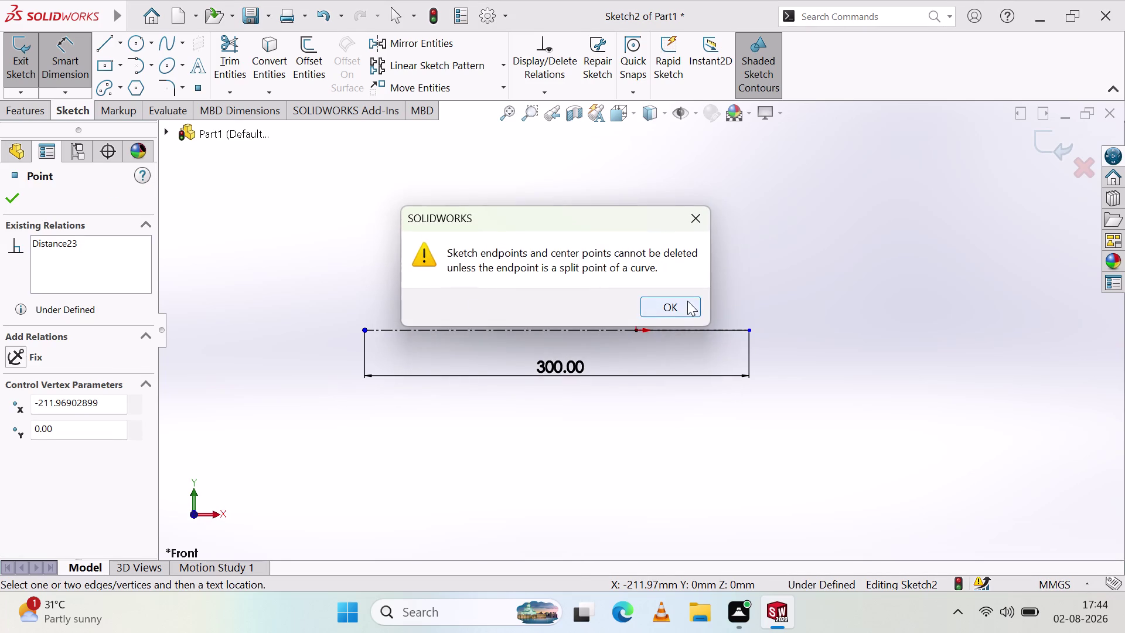
click(562, 372)
key(Delete)
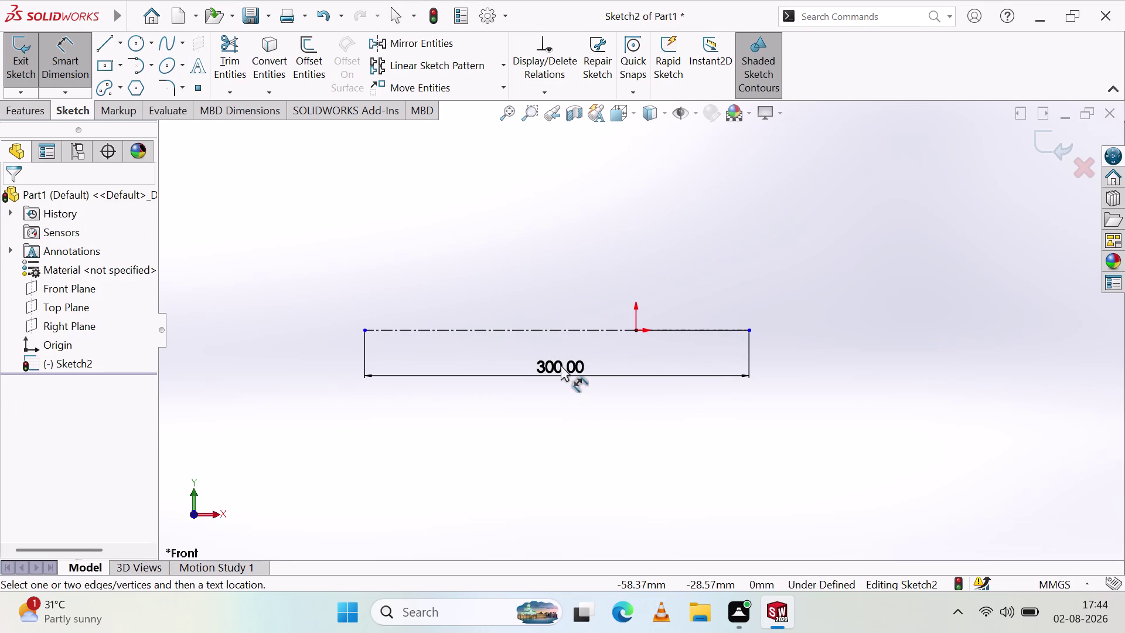
key(Escape)
Delete the 300 mm centerline dimension and choose the Line tool for construction.
click(558, 359)
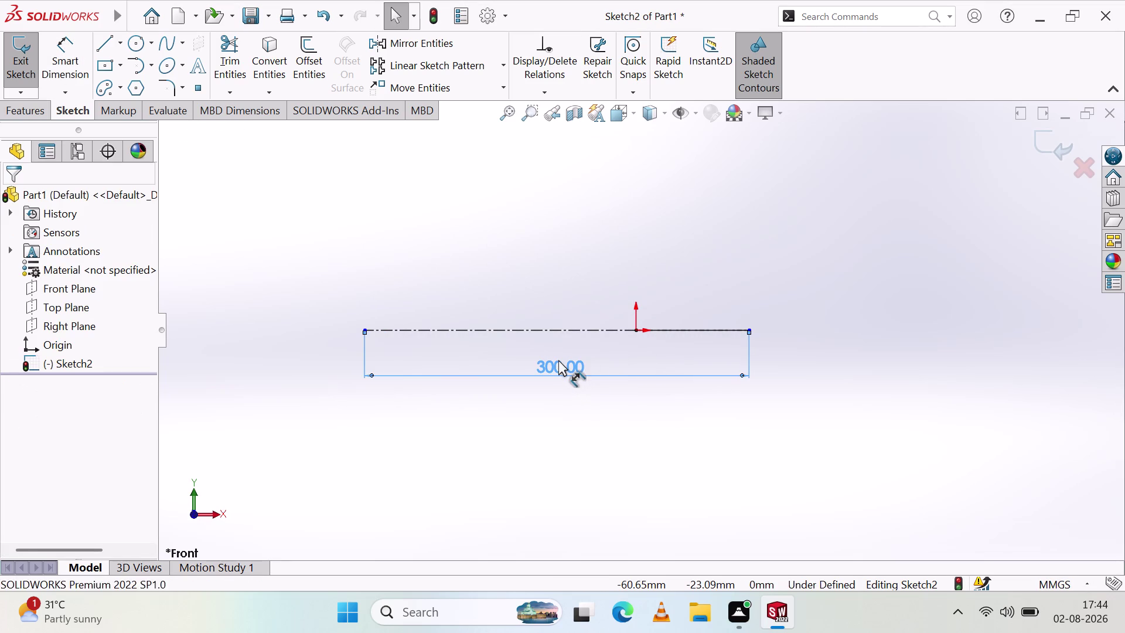
key(Delete)
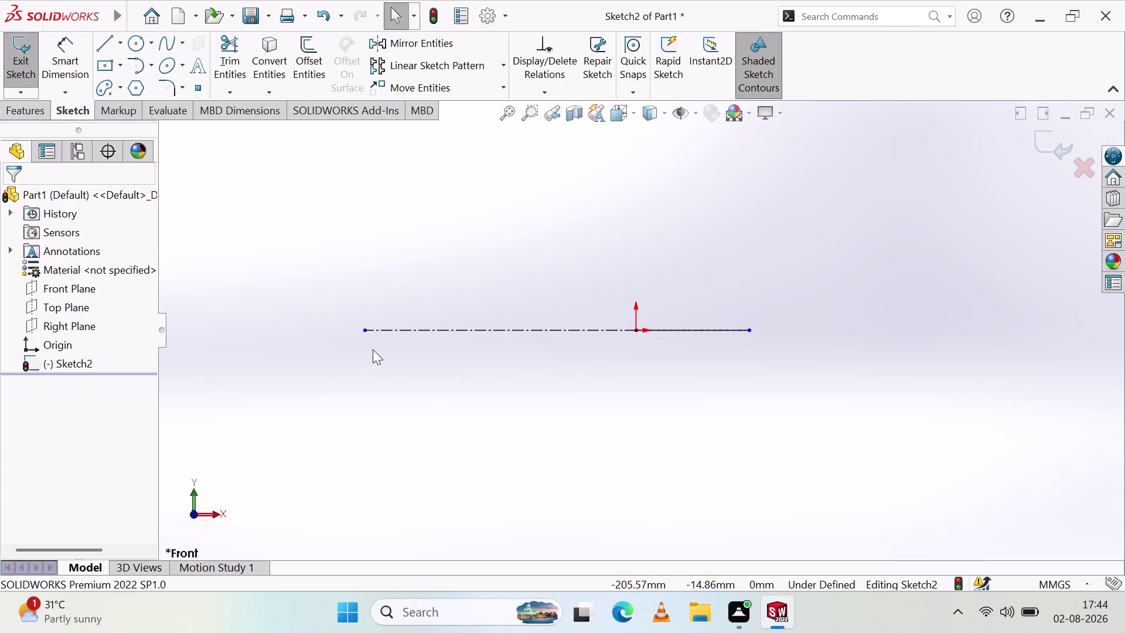
click(363, 330)
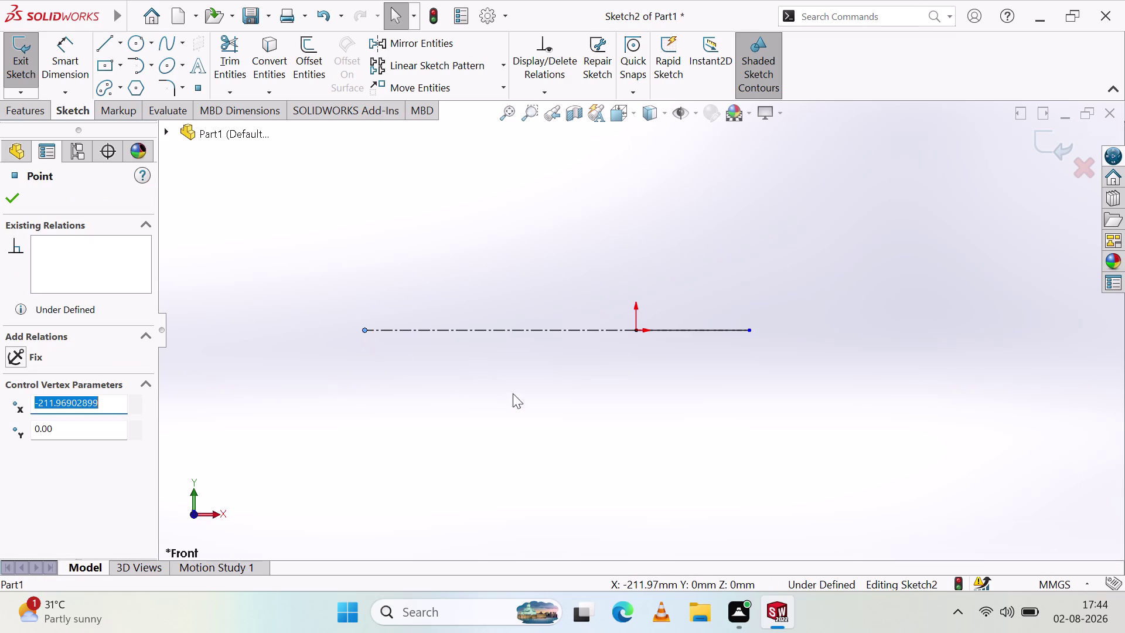
click(749, 329)
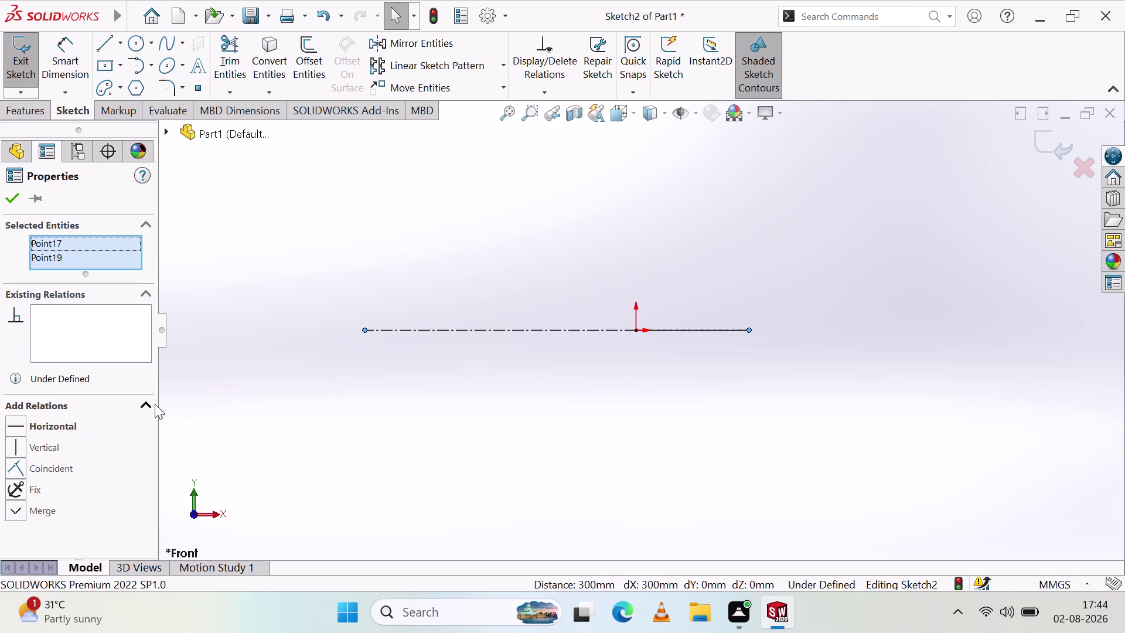
key(Escape)
key(Escape)
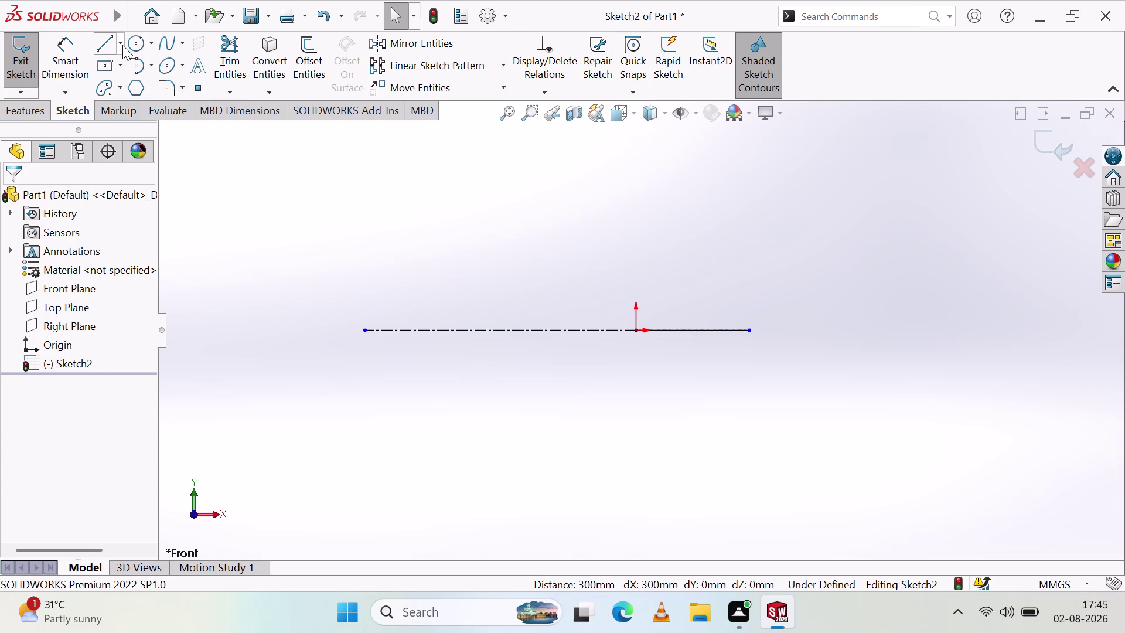
click(122, 46)
click(139, 85)
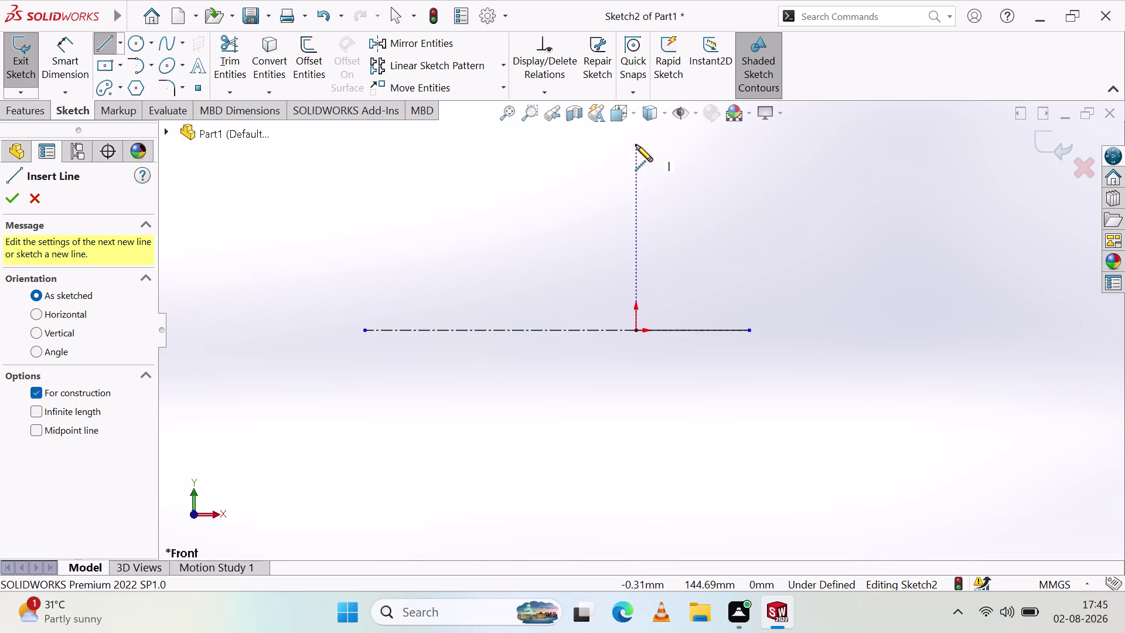
Draw a vertical construction line through the origin.
click(635, 137)
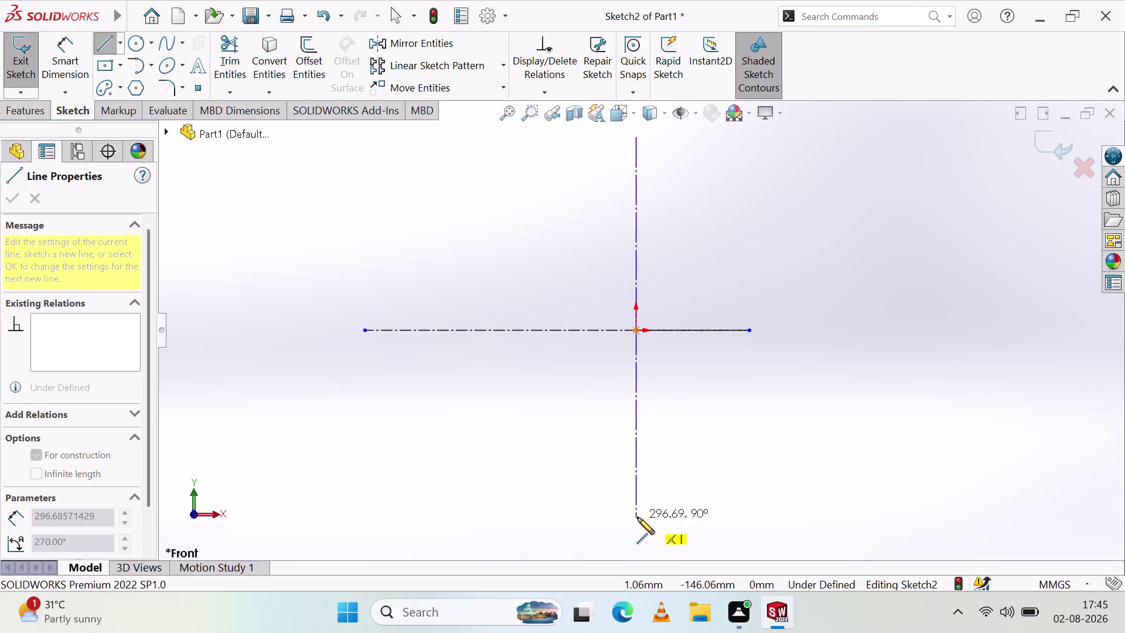
click(638, 520)
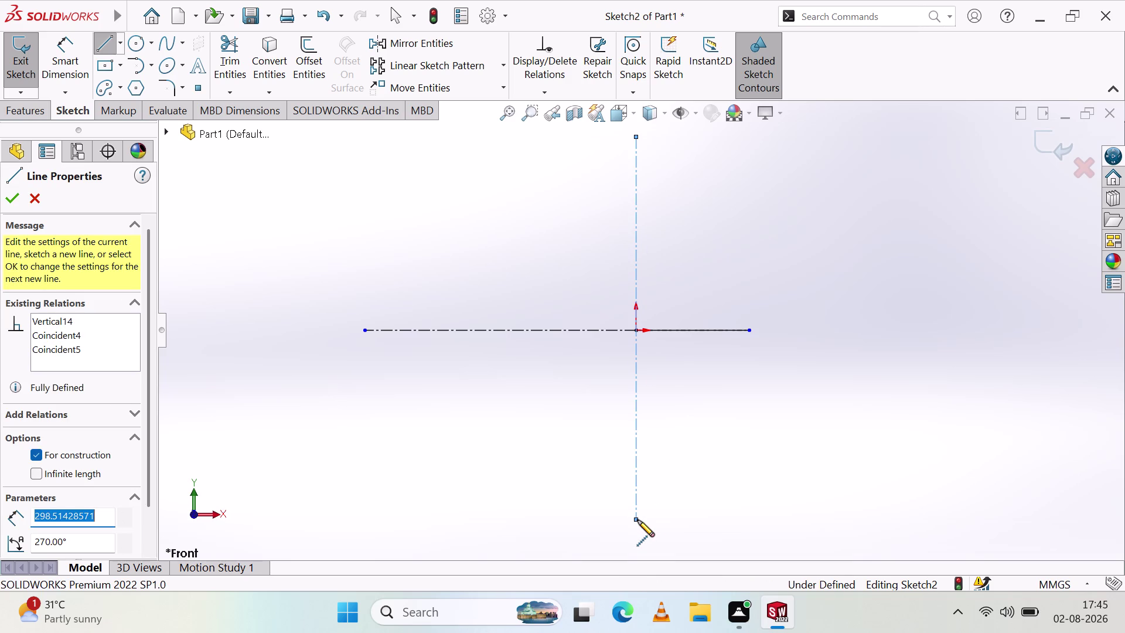
key(Escape)
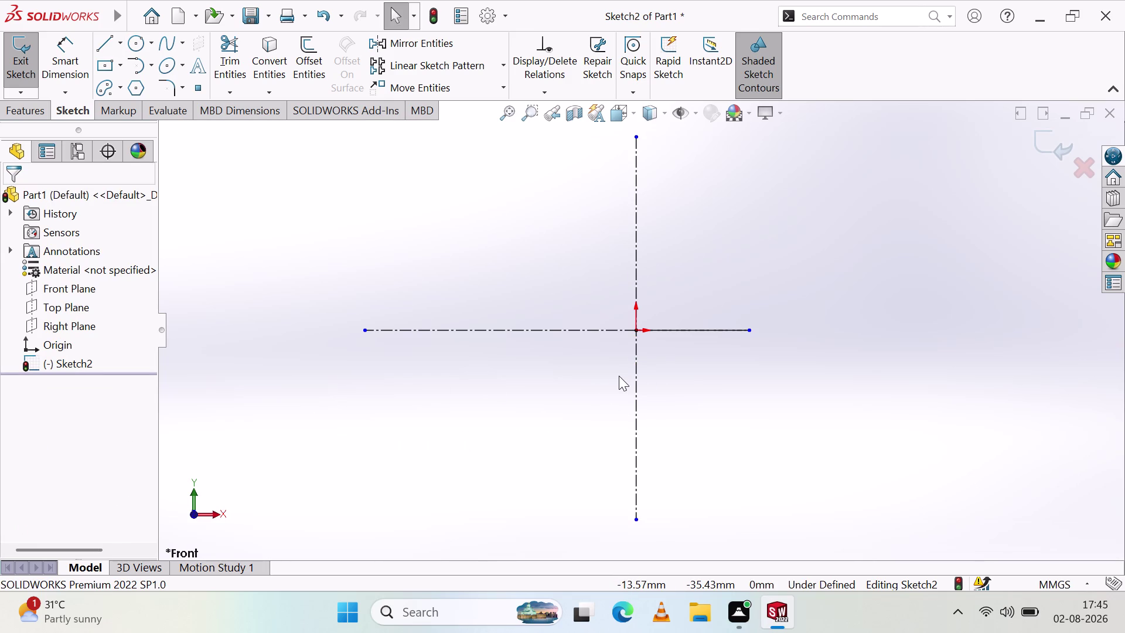
Make the centerline's endpoints symmetric about the vertical construction line.
scroll(down, 3)
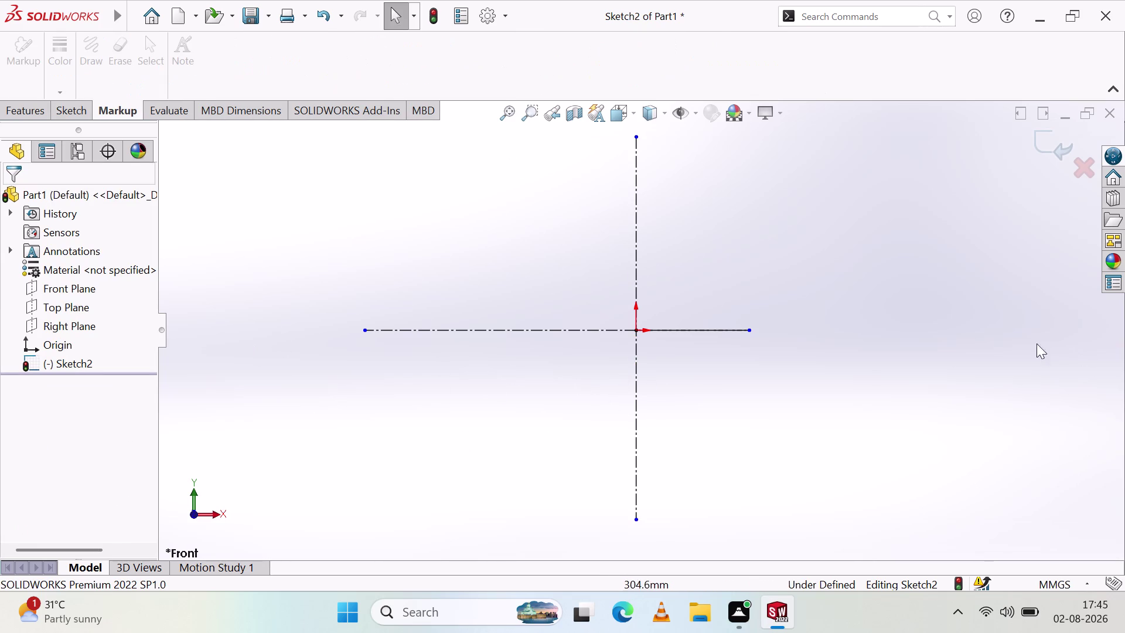
click(748, 332)
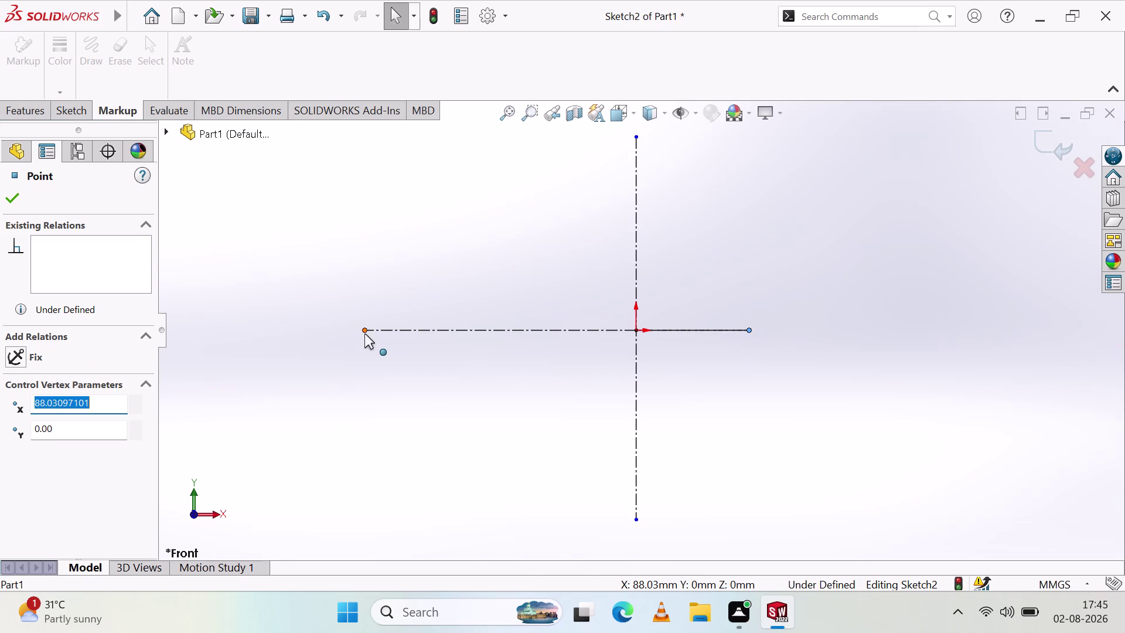
click(364, 333)
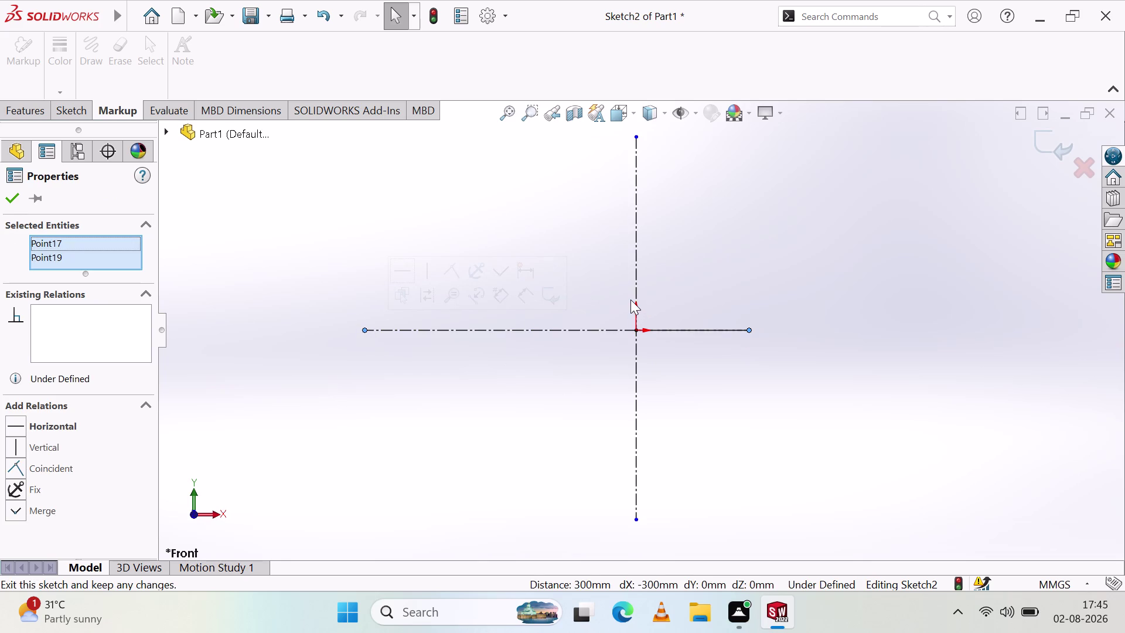
click(633, 298)
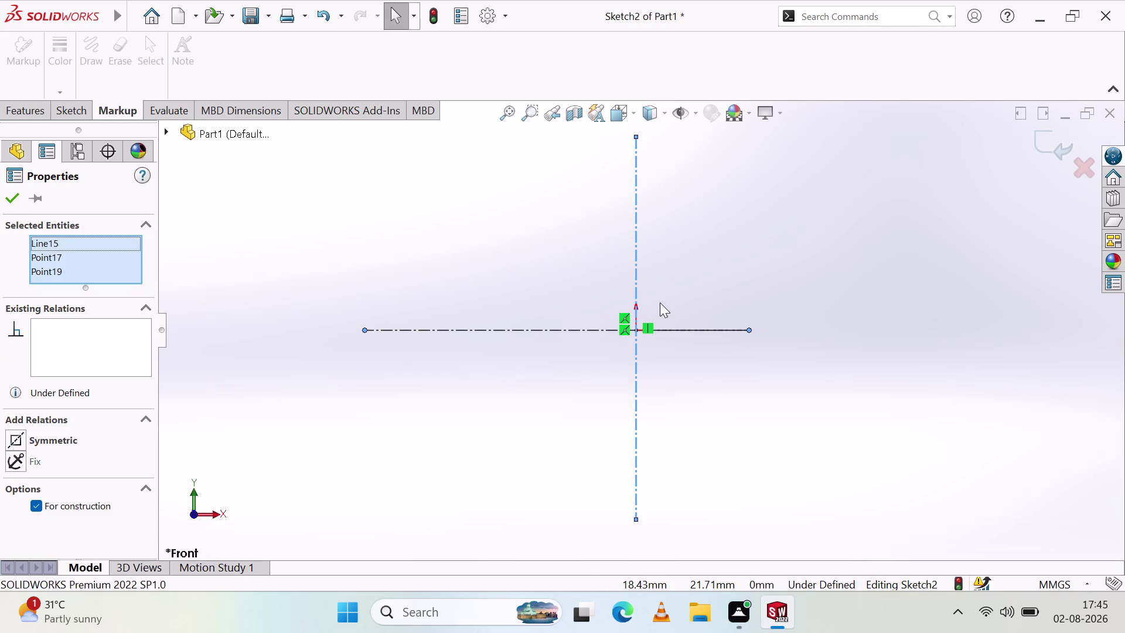
click(71, 443)
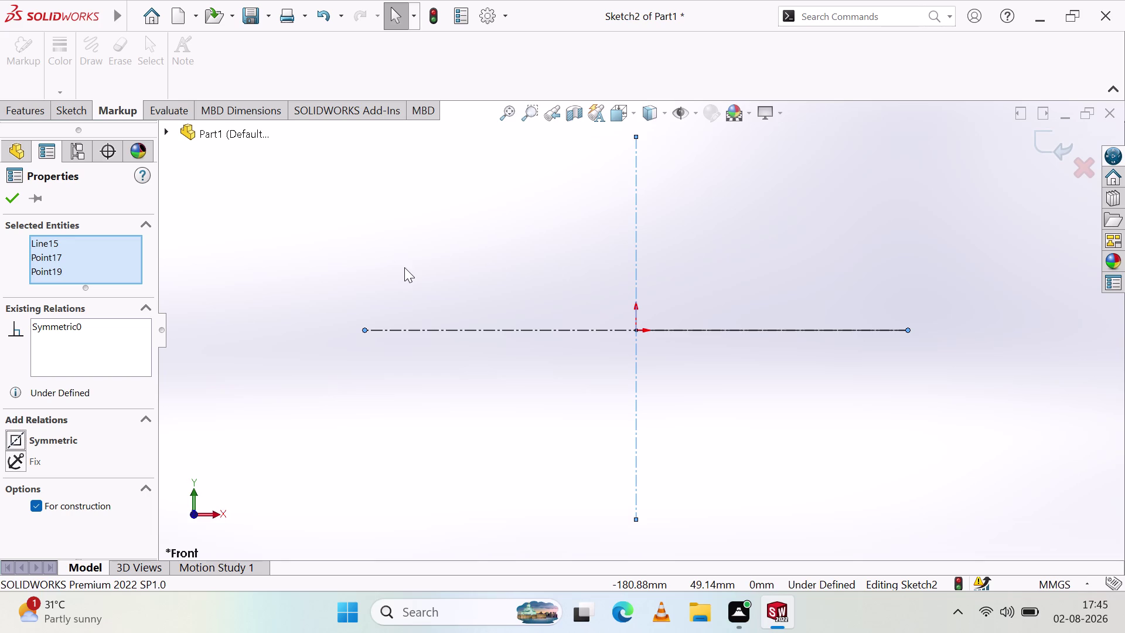
Delete the temporary vertical construction line.
click(6, 197)
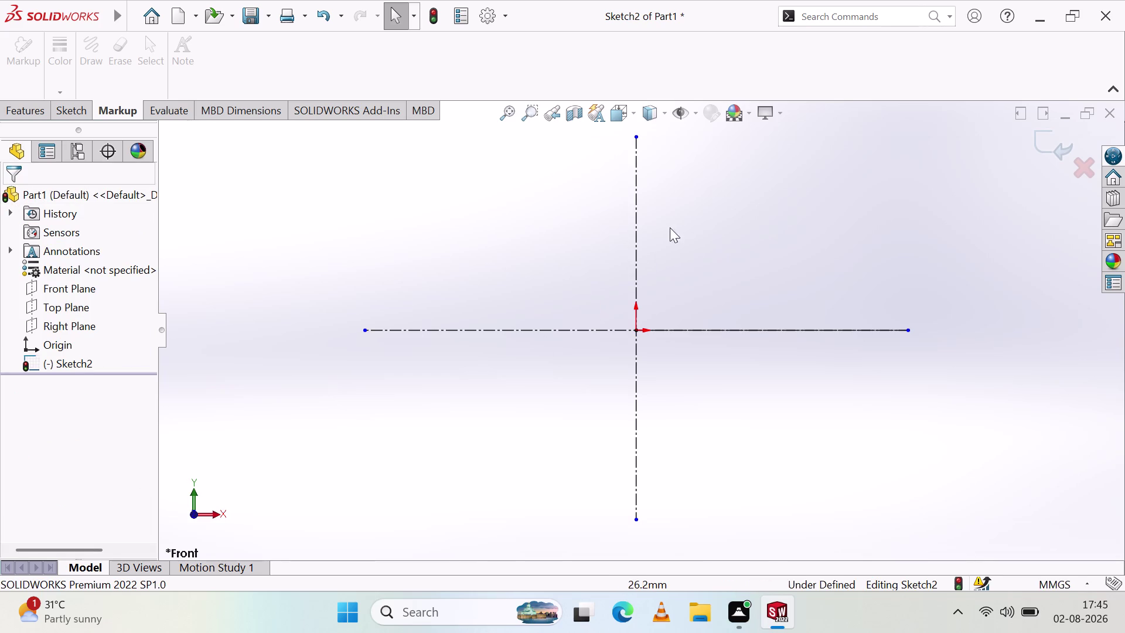
click(638, 183)
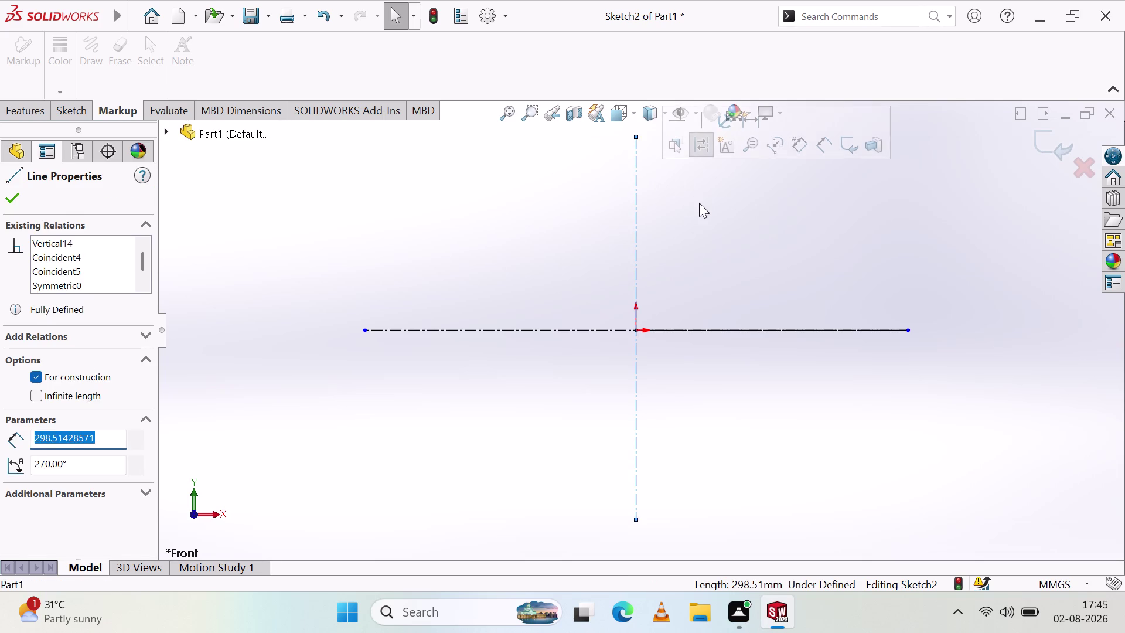
key(Delete)
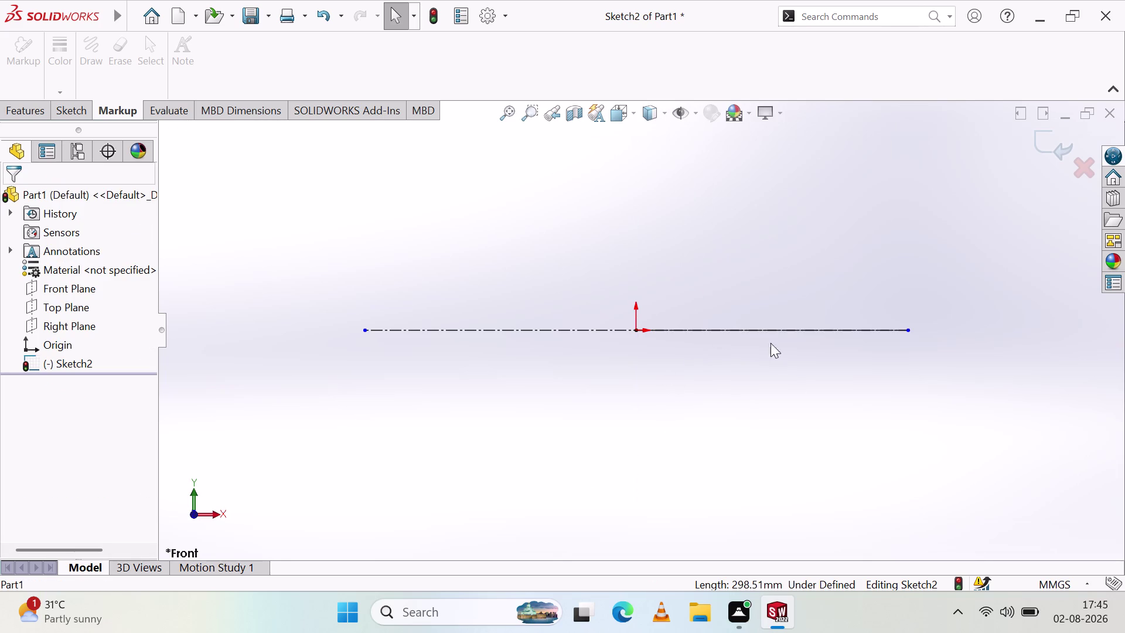
Run Fully Define Sketch with Calculate and dismiss the still-under-defined warning.
right_click(654, 389)
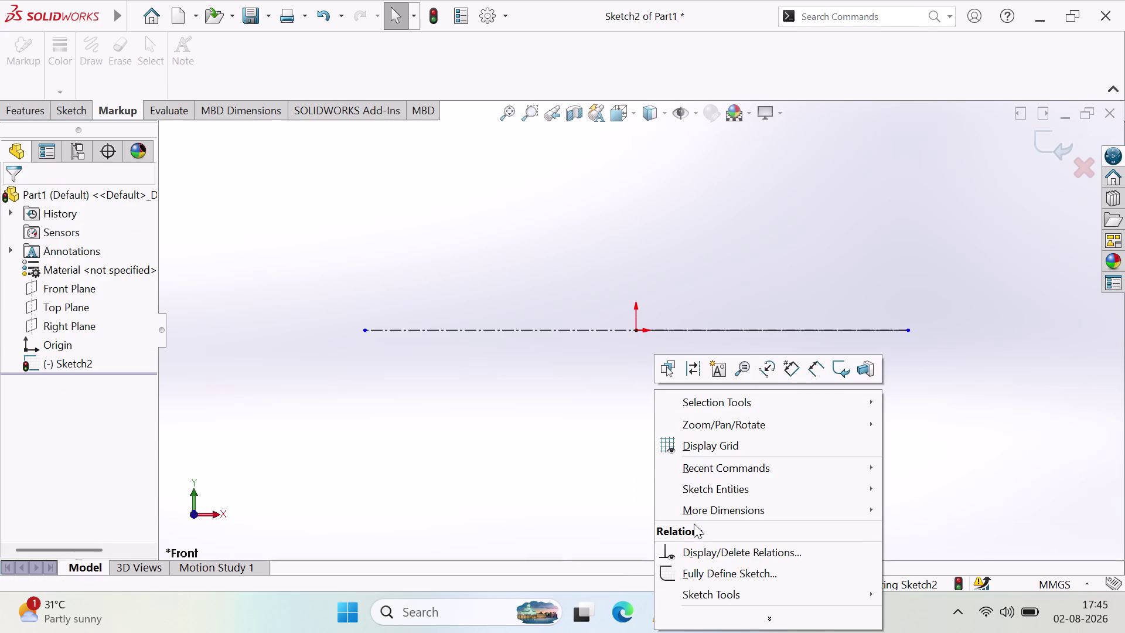
click(704, 571)
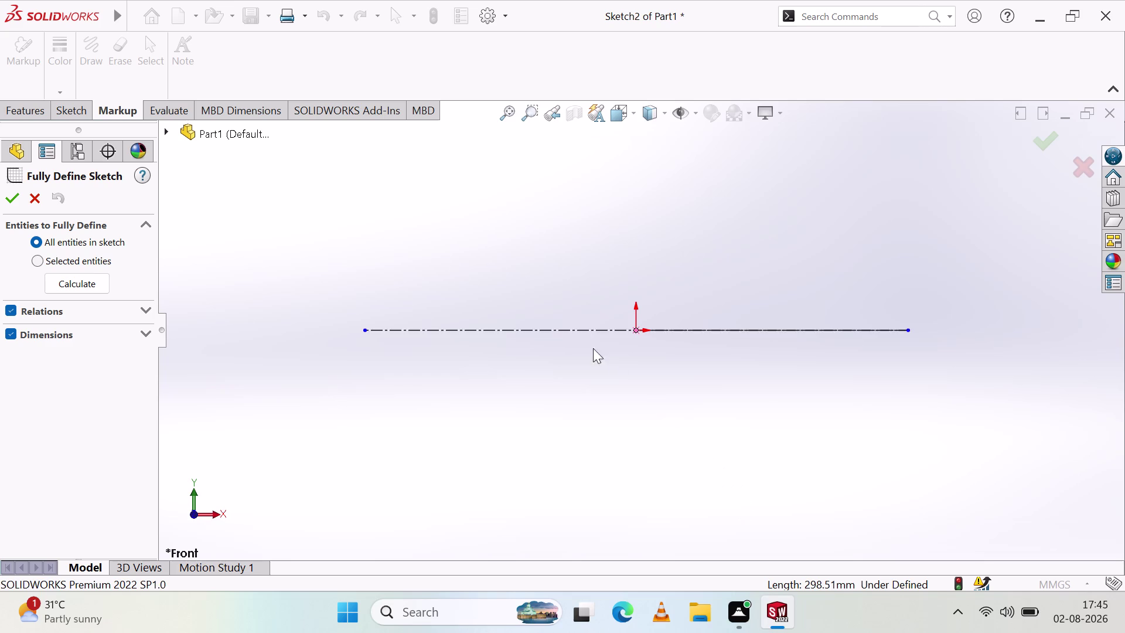
click(8, 200)
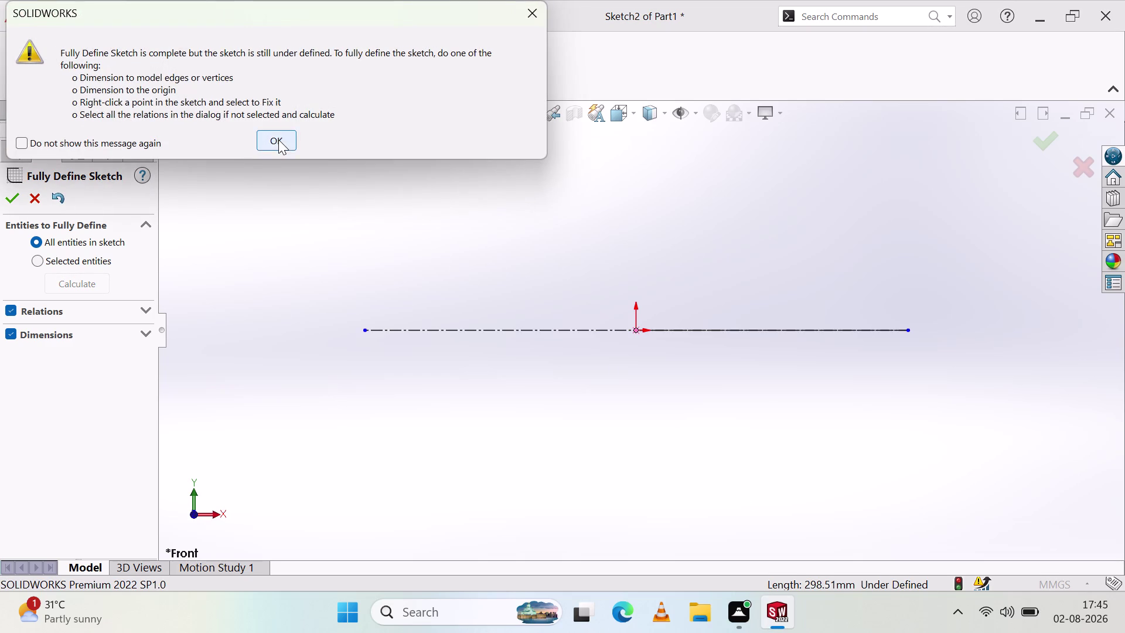
click(278, 140)
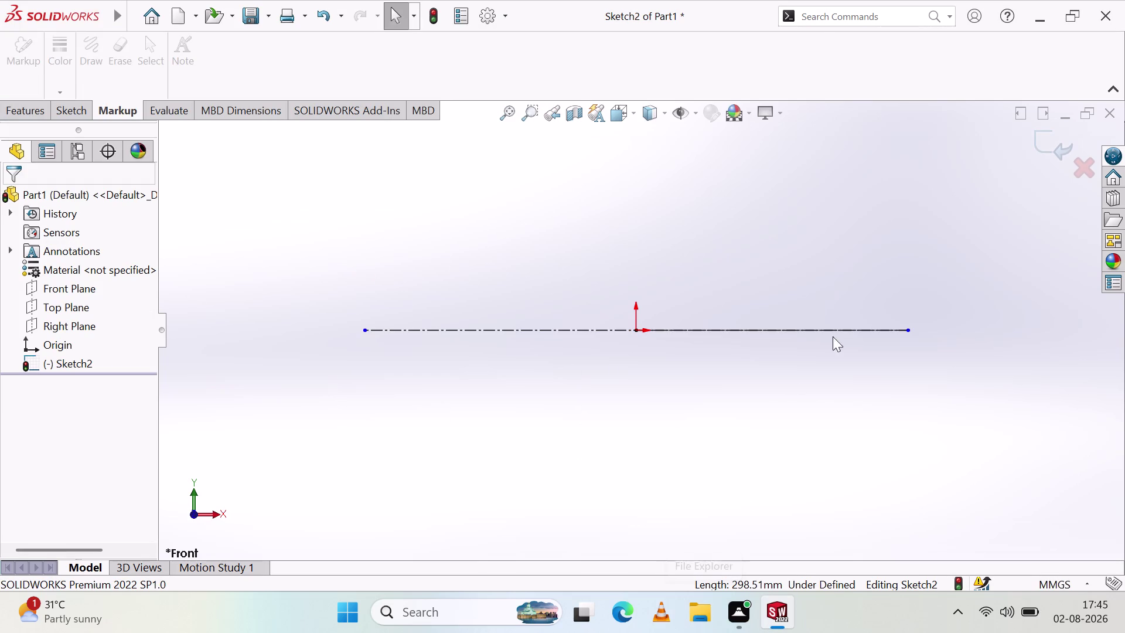
click(377, 230)
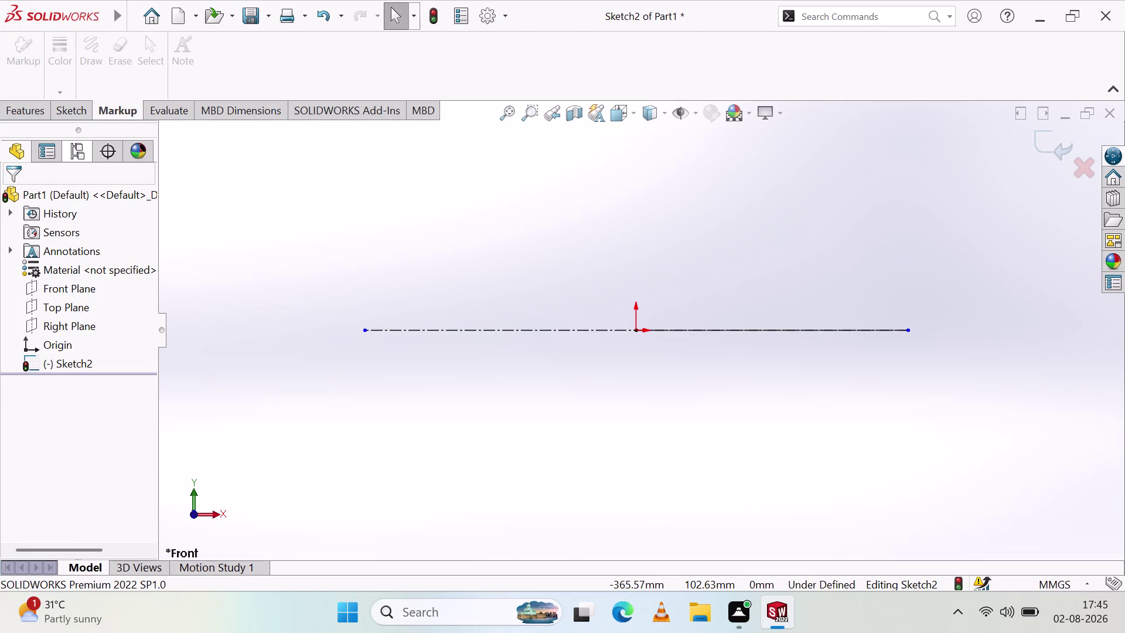
click(40, 114)
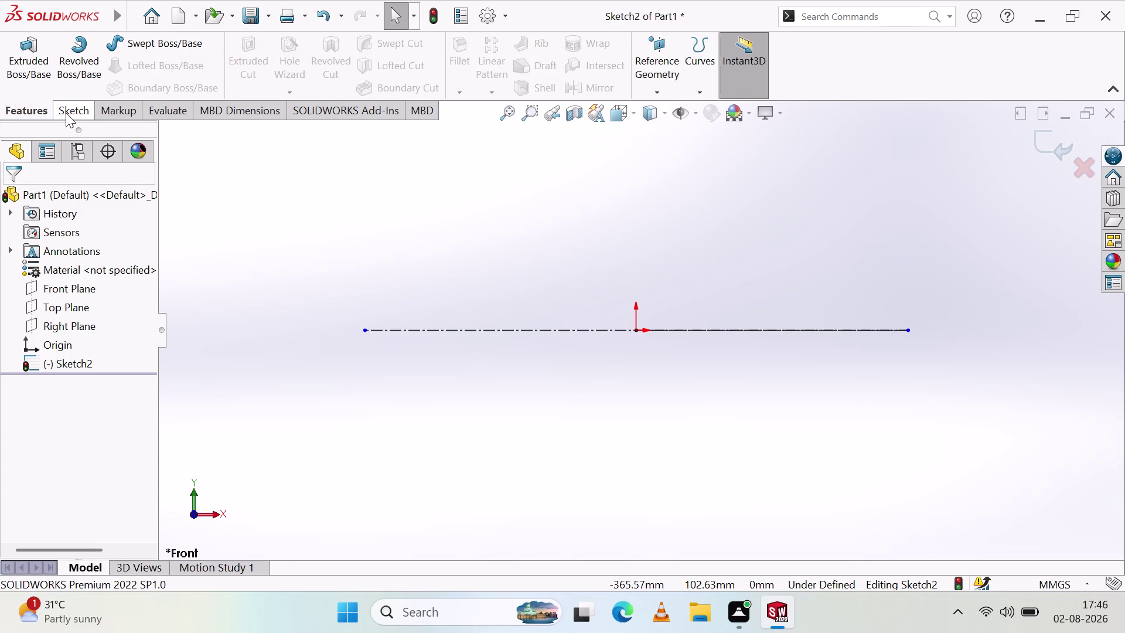
Dimension the centerline's endpoints to 300 mm, fully defining Sketch2.
click(66, 113)
click(68, 64)
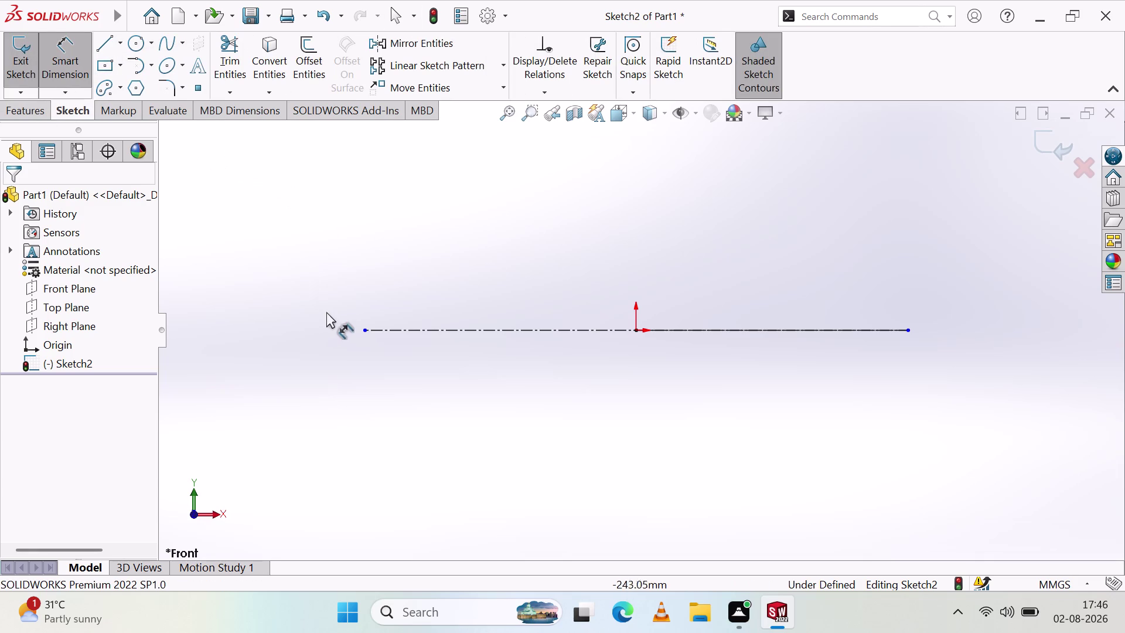
click(362, 331)
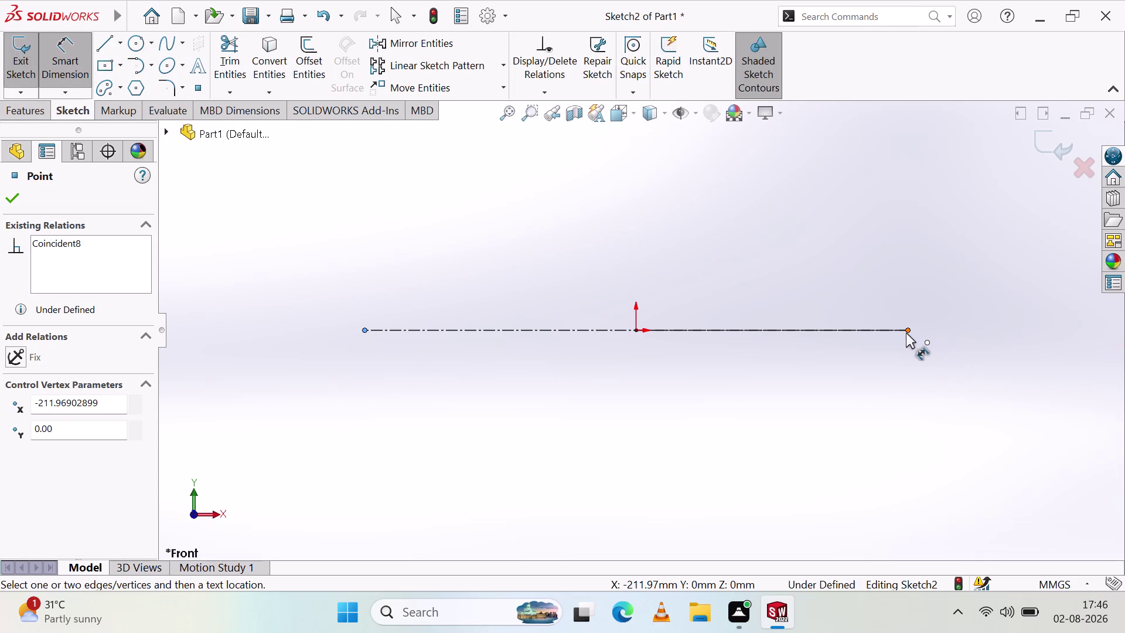
click(905, 330)
click(645, 388)
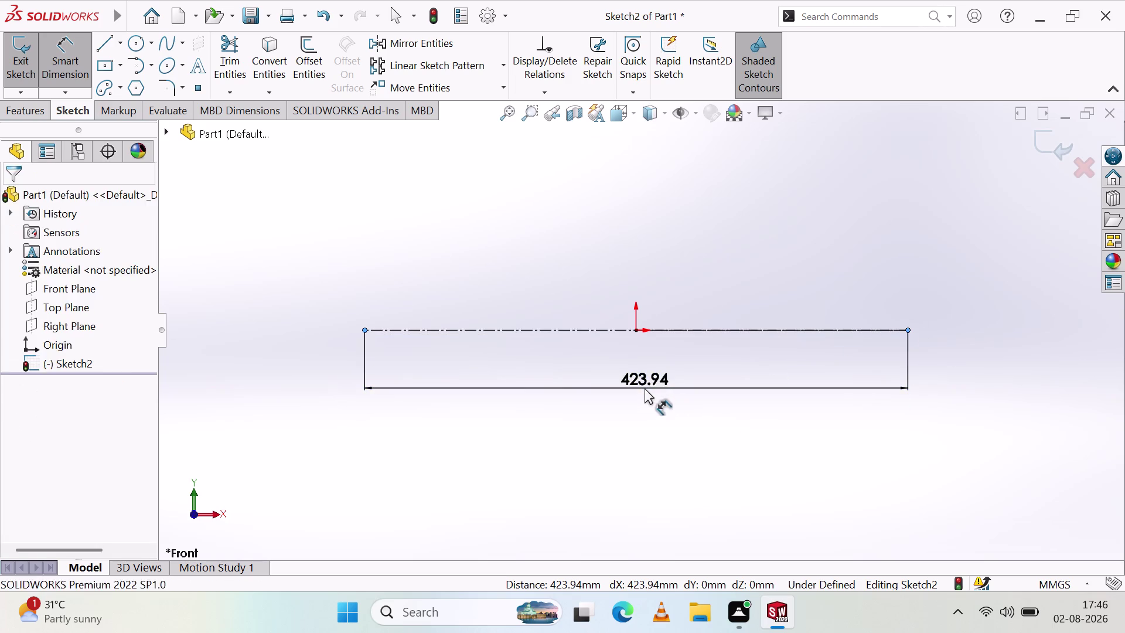
text(30)
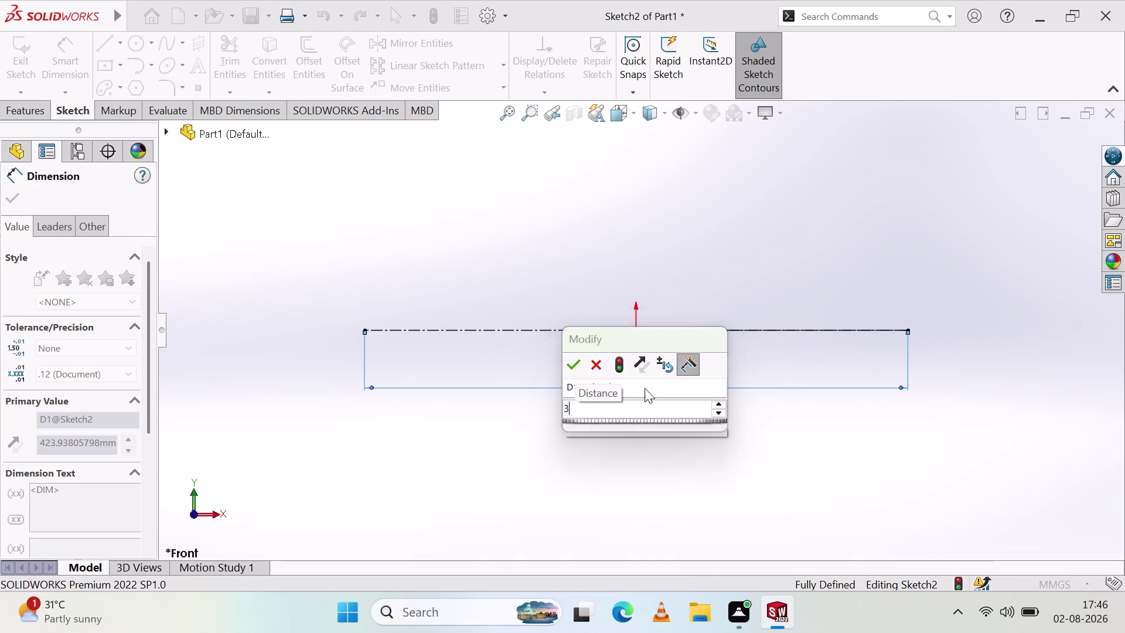
text(0)
click(576, 370)
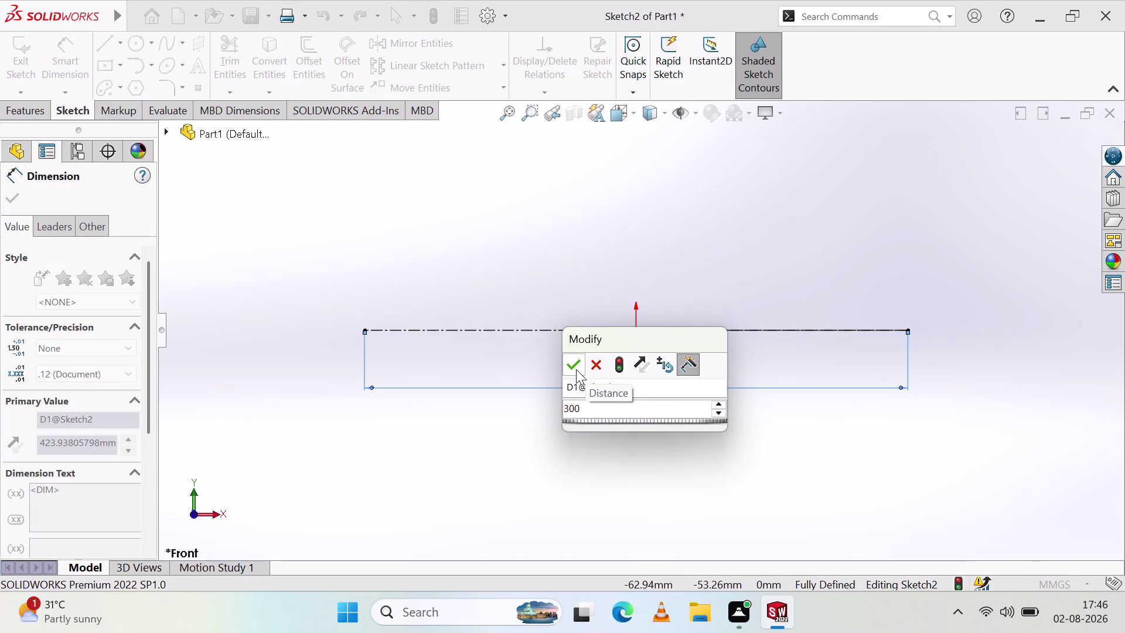
click(722, 454)
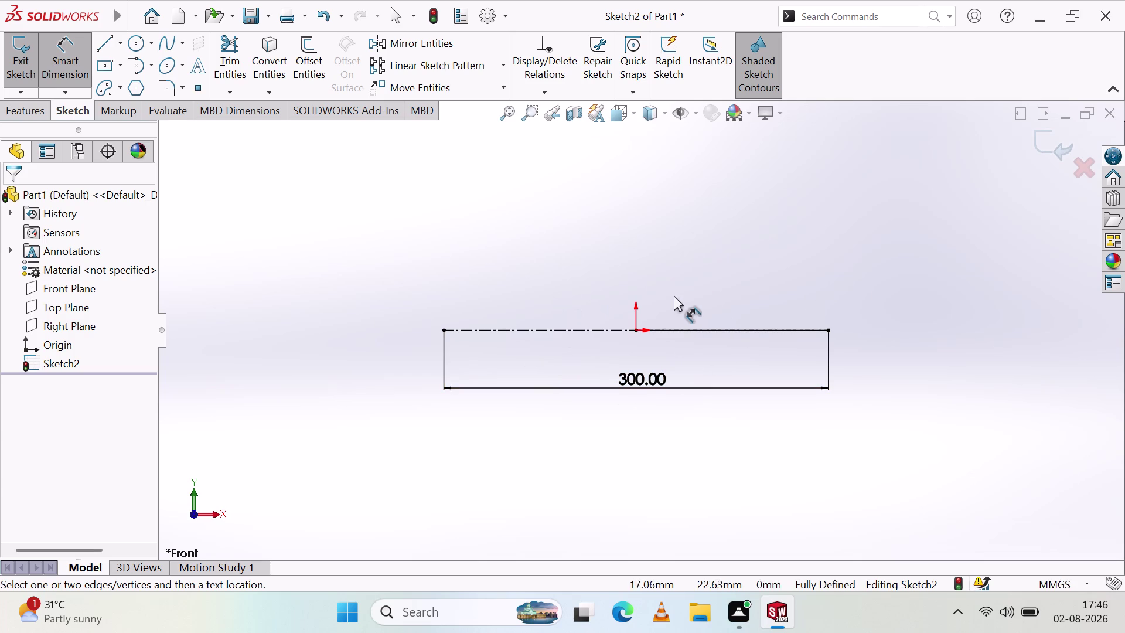
drag(635, 371, 631, 347)
click(644, 416)
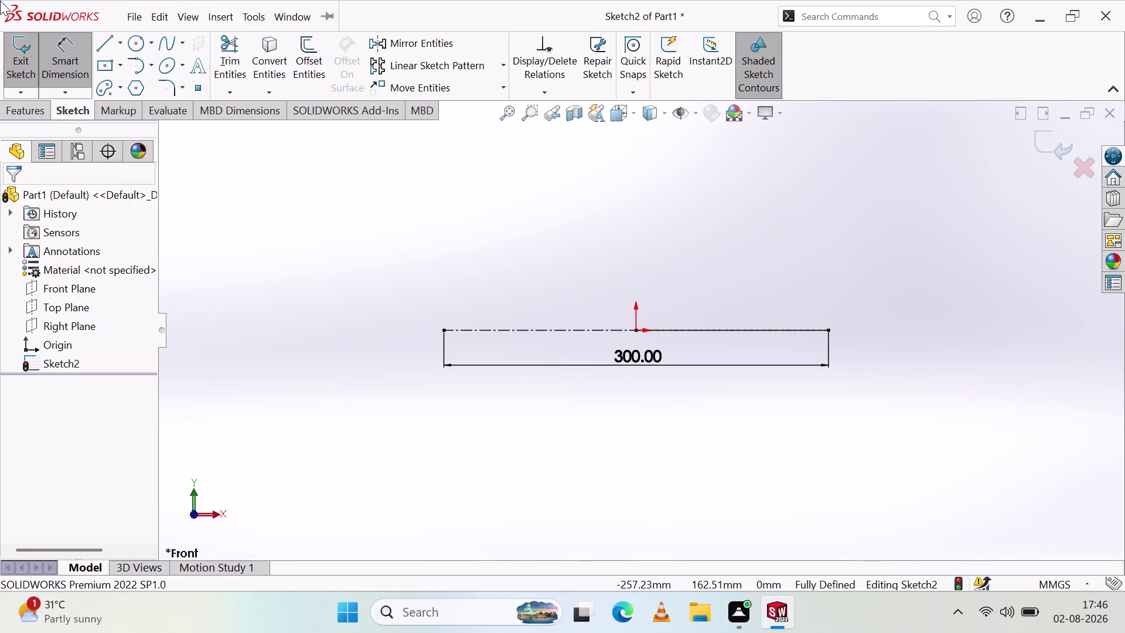
click(113, 43)
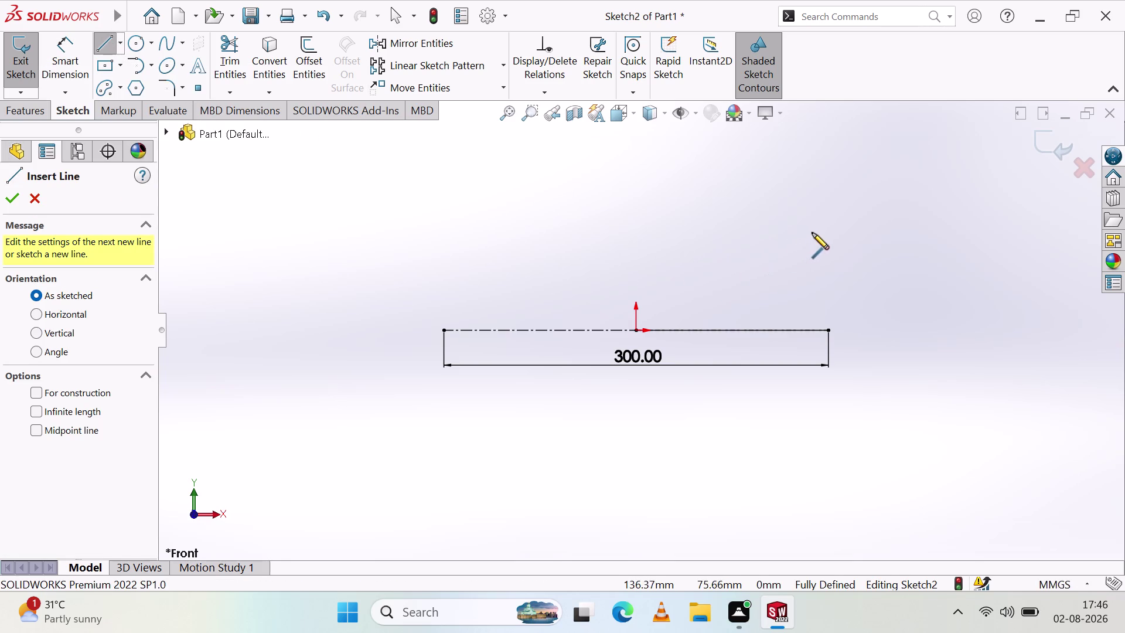
Draw a line upward from the centreline's right endpoint.
click(828, 329)
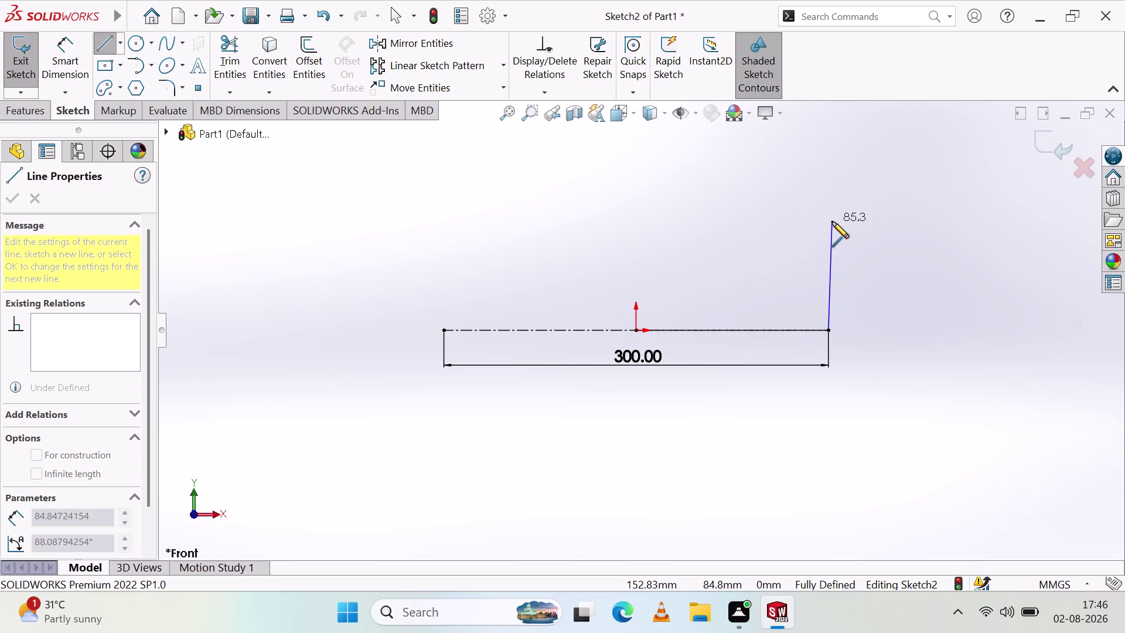
click(833, 222)
key(Escape)
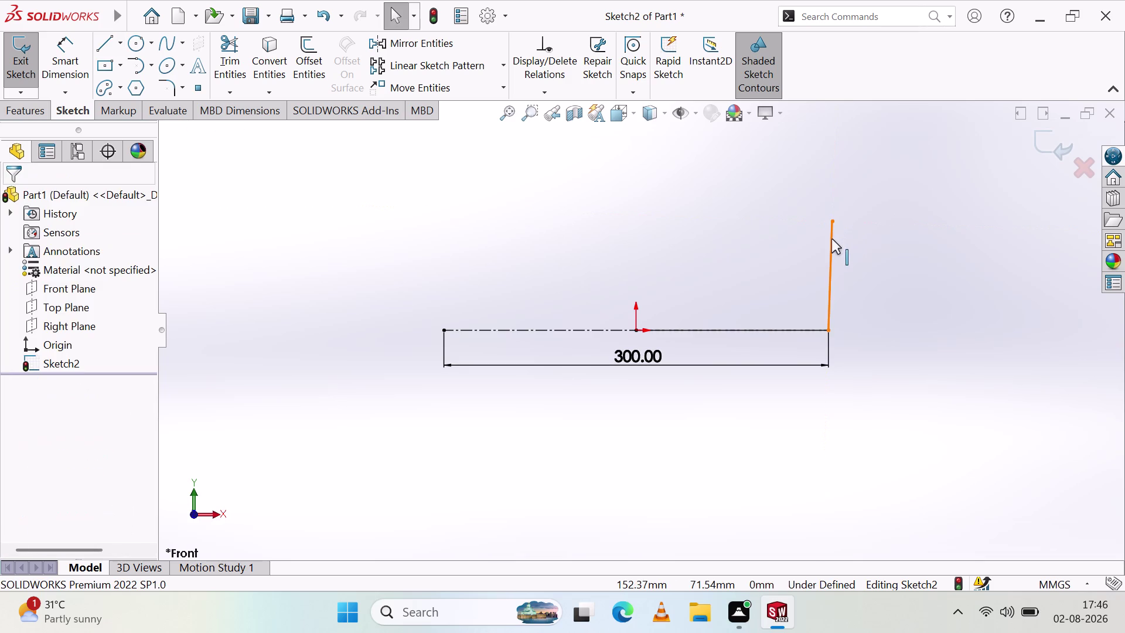
Delete the slanted line above the centreline's right end.
click(832, 239)
key(Delete)
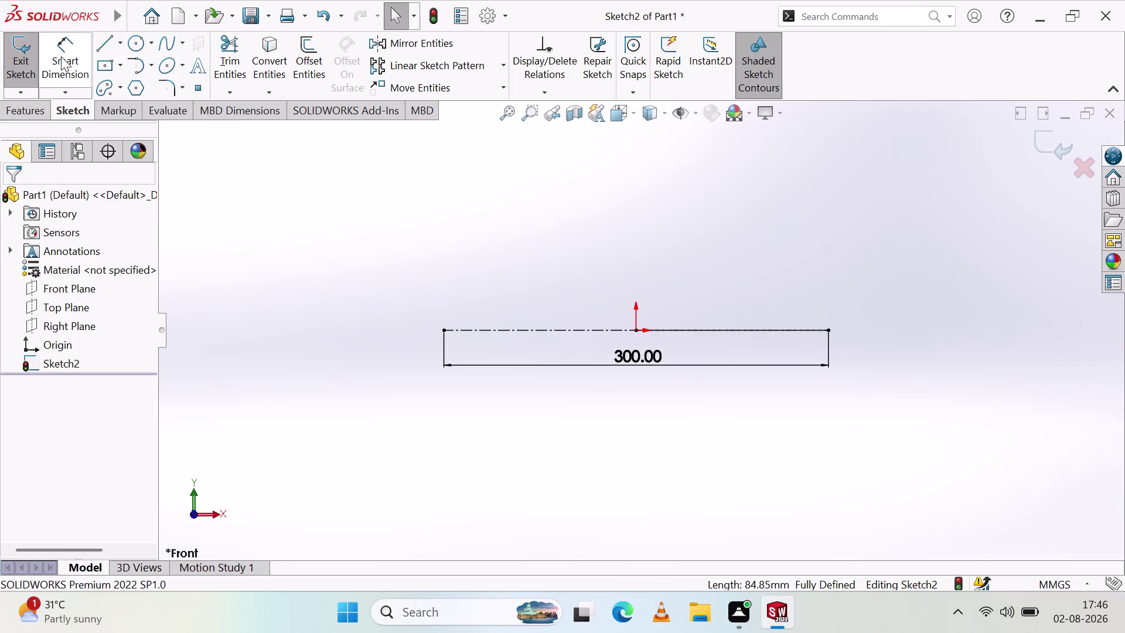
click(105, 38)
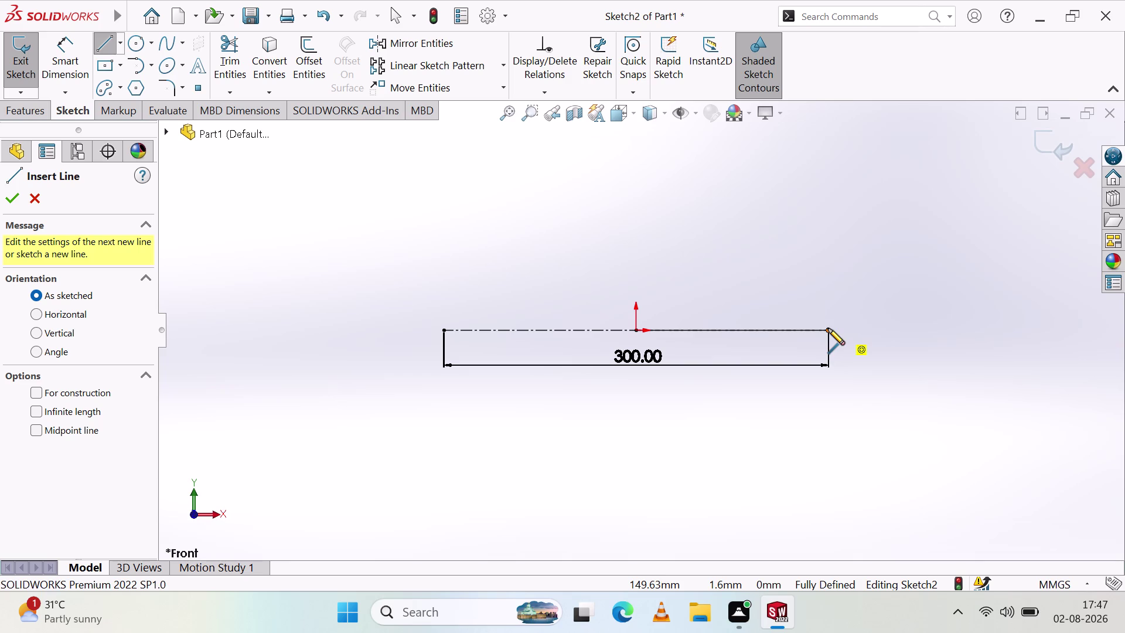
Draw a vertical line at the centreline's right endpoint.
click(831, 243)
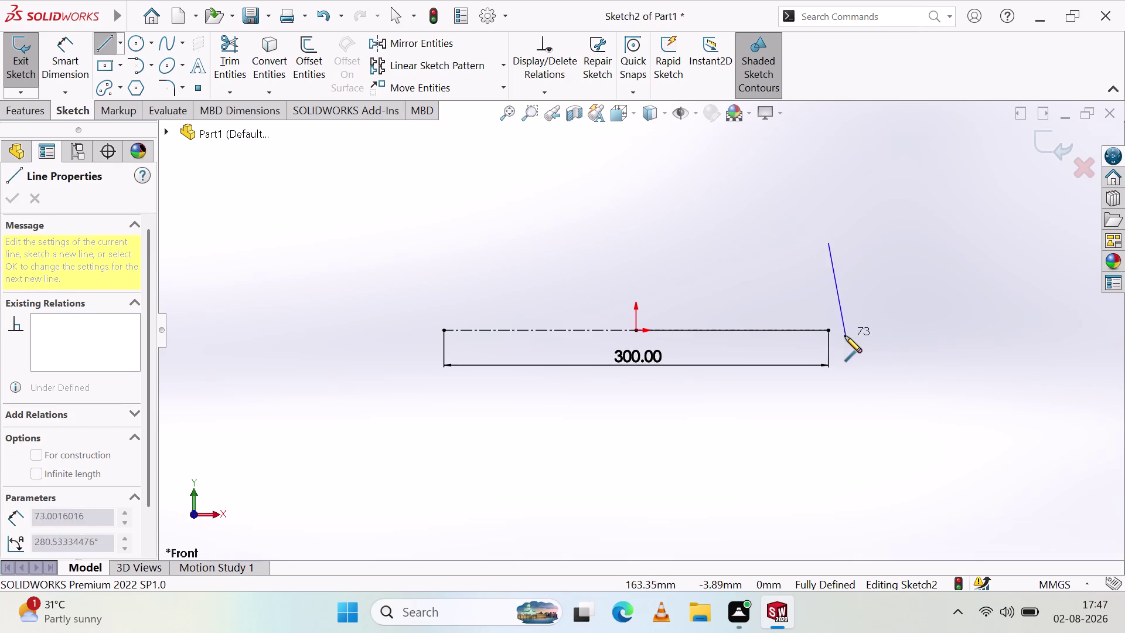
click(830, 329)
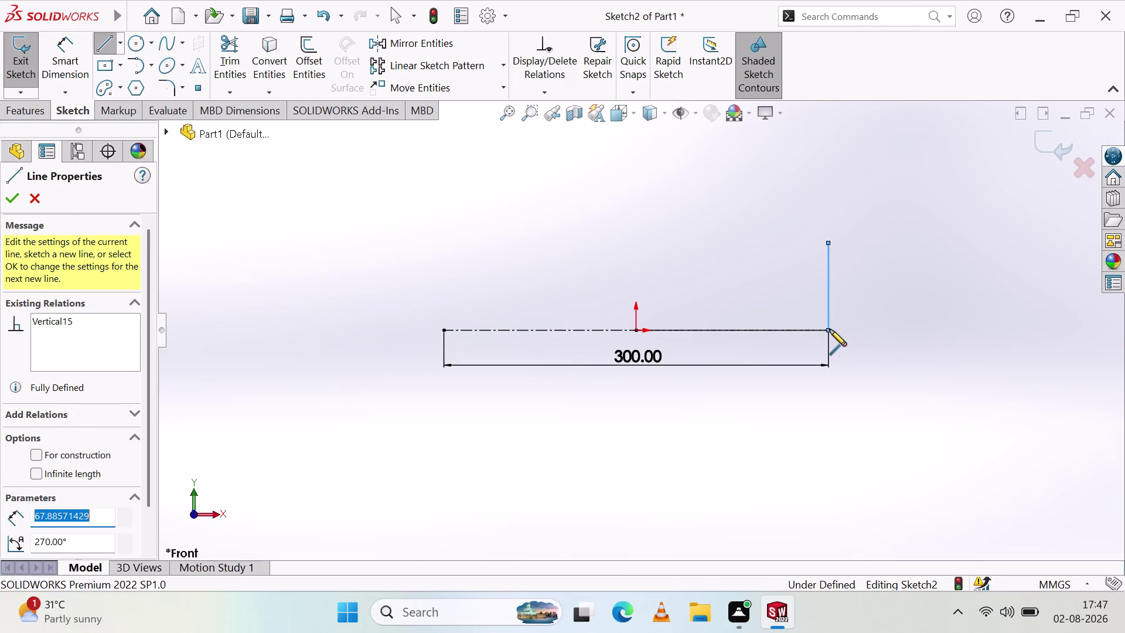
key(Escape)
Dimension the vertical line to 40 mm.
click(80, 60)
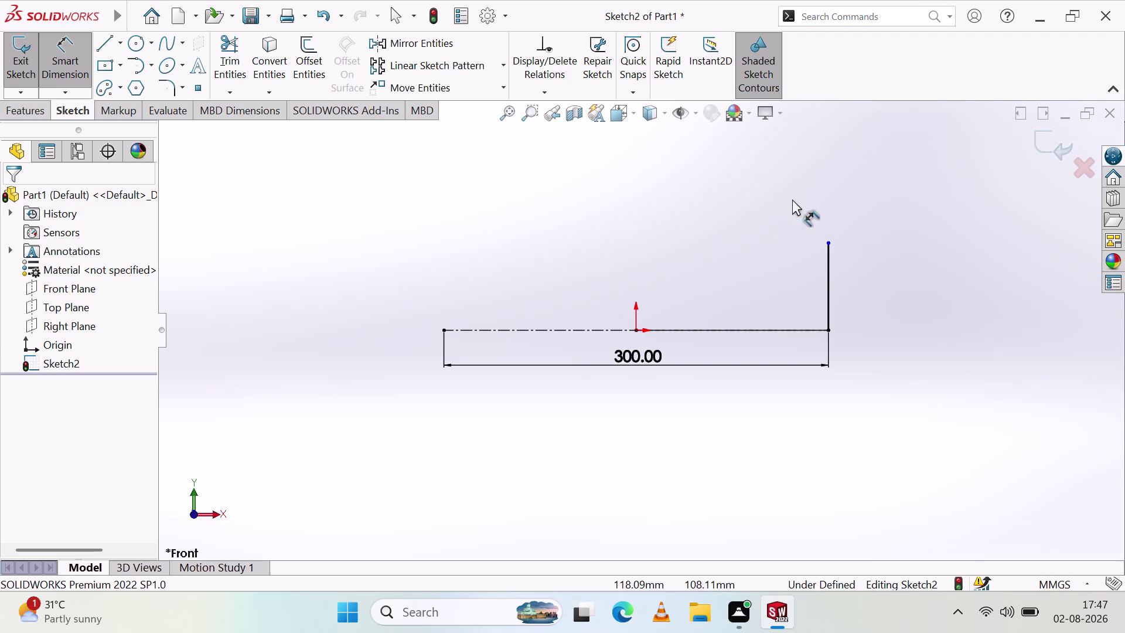
click(827, 298)
click(859, 276)
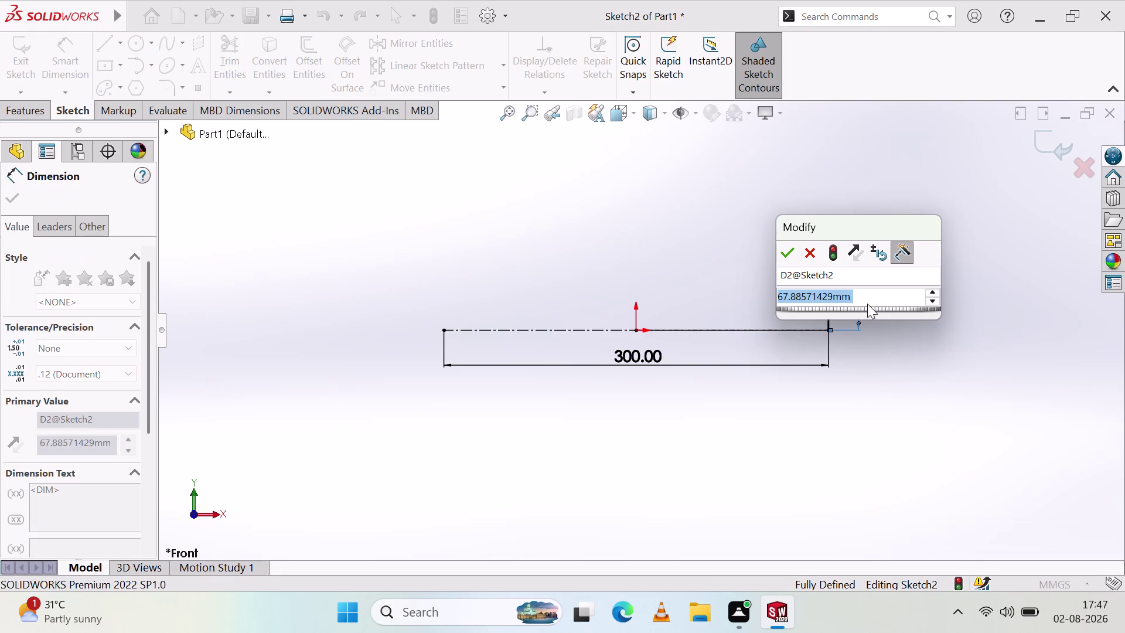
text(40)
key(Return)
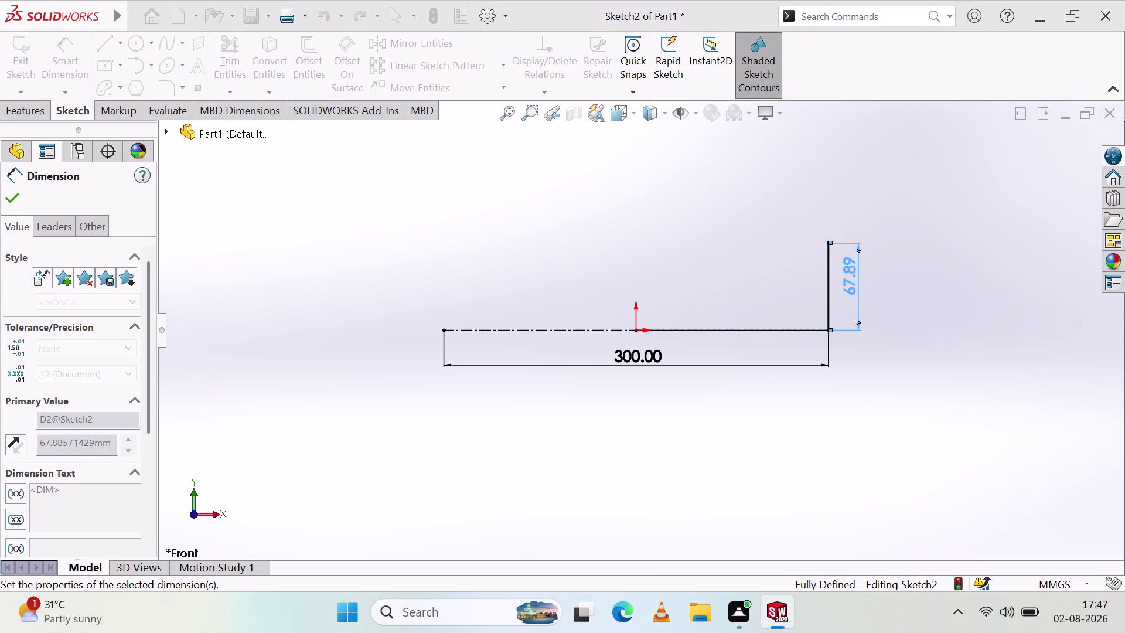
click(862, 297)
click(870, 300)
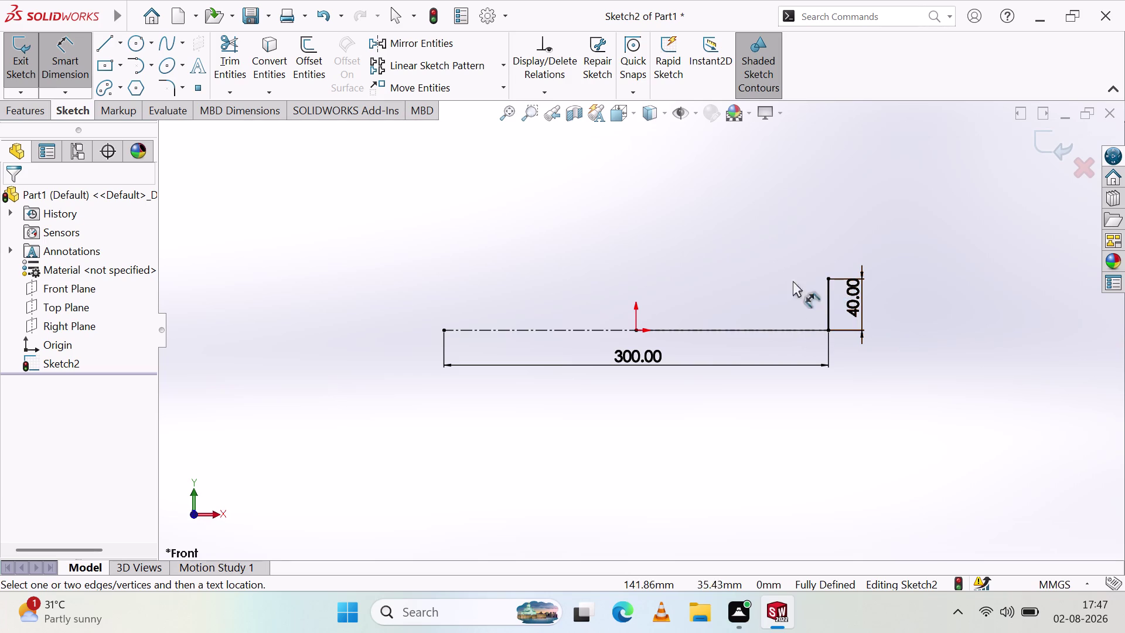
click(97, 36)
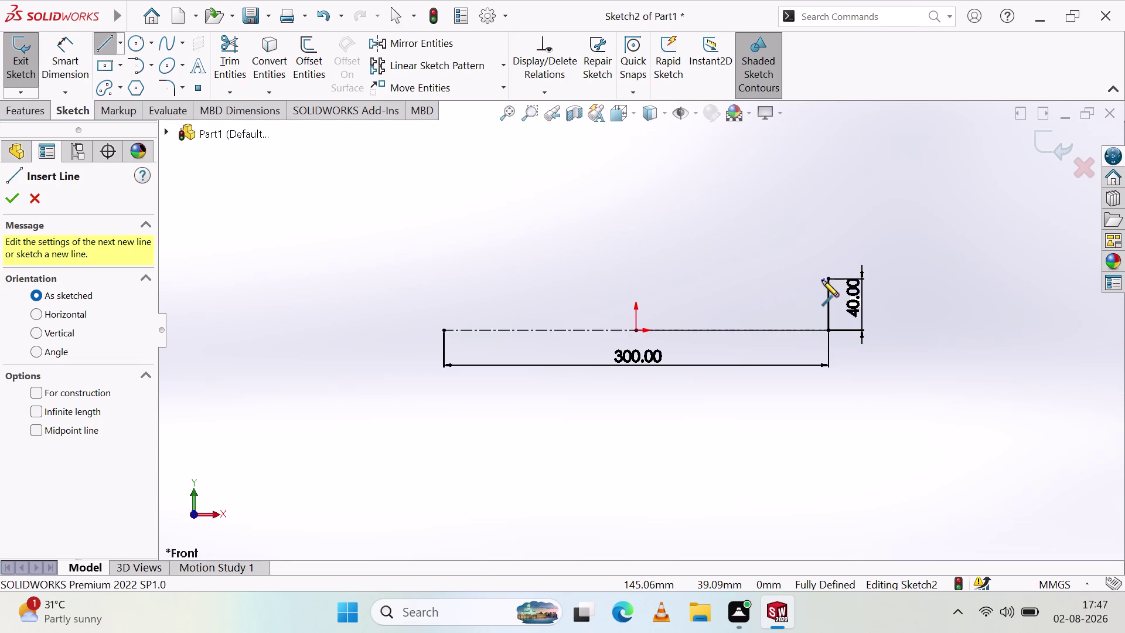
Draw a horizontal line leftward from the vertical line's top, discarding the unwanted dimension attempts.
click(828, 278)
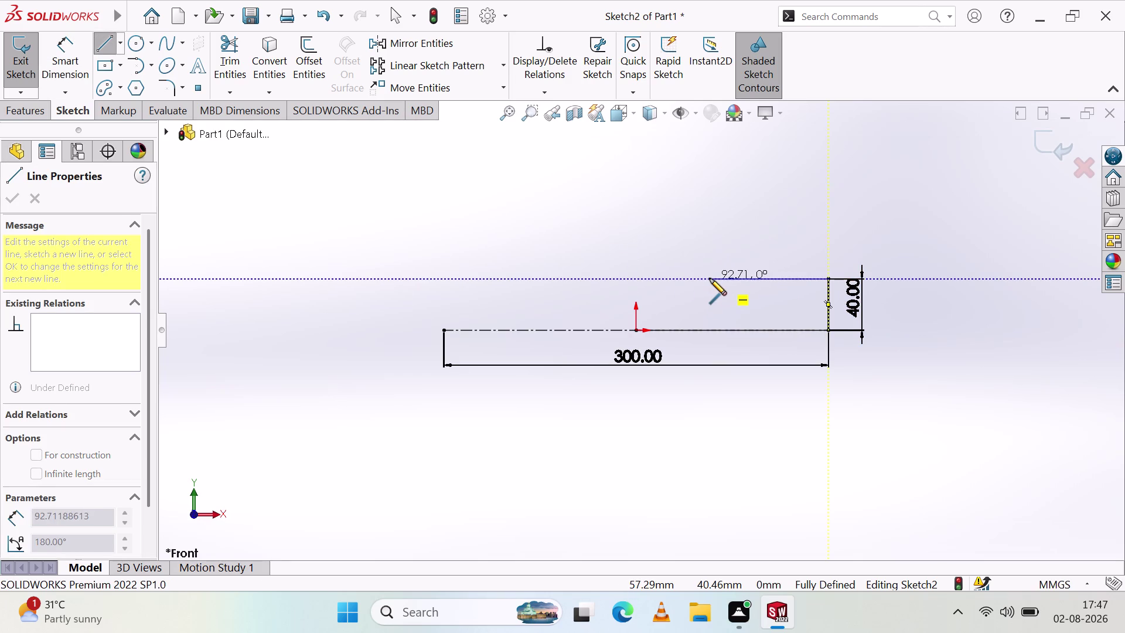
click(710, 279)
key(Escape)
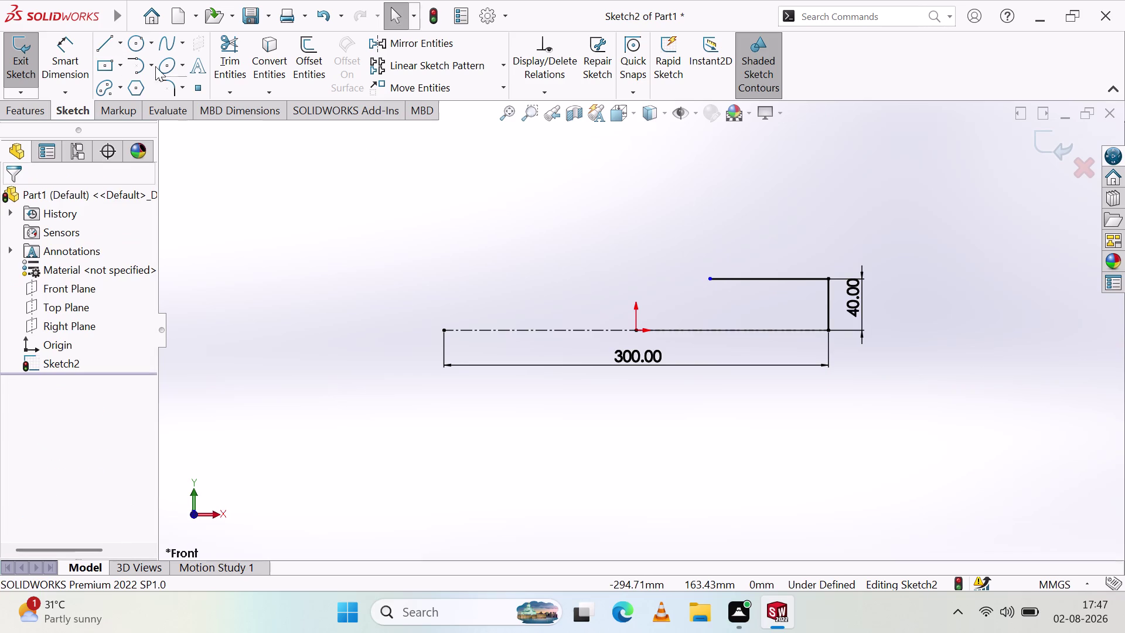
click(77, 48)
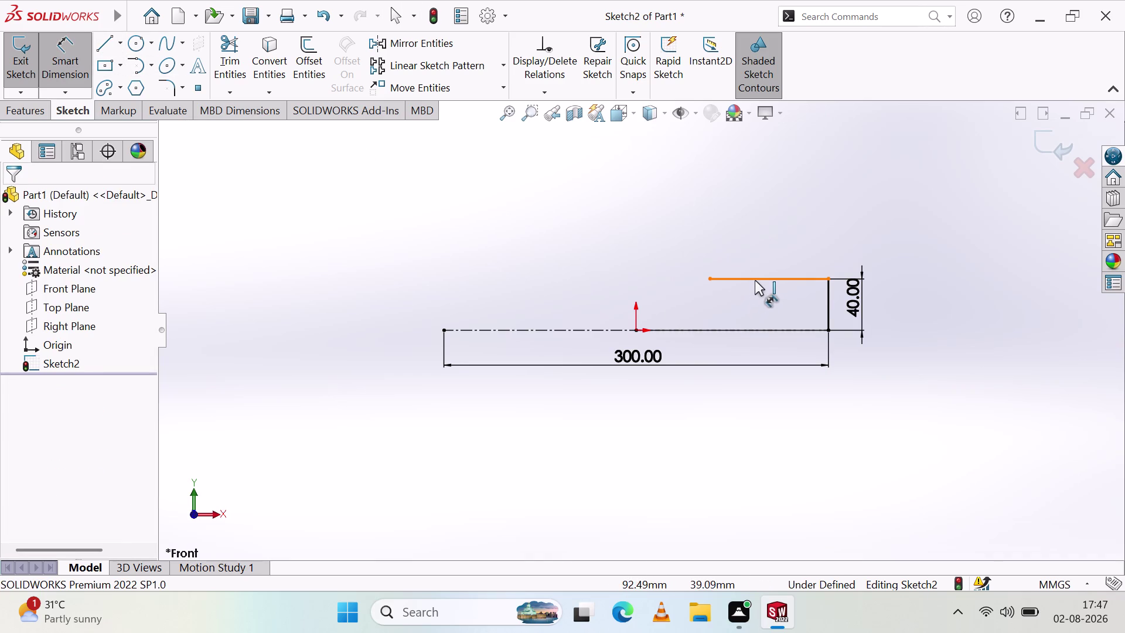
click(755, 281)
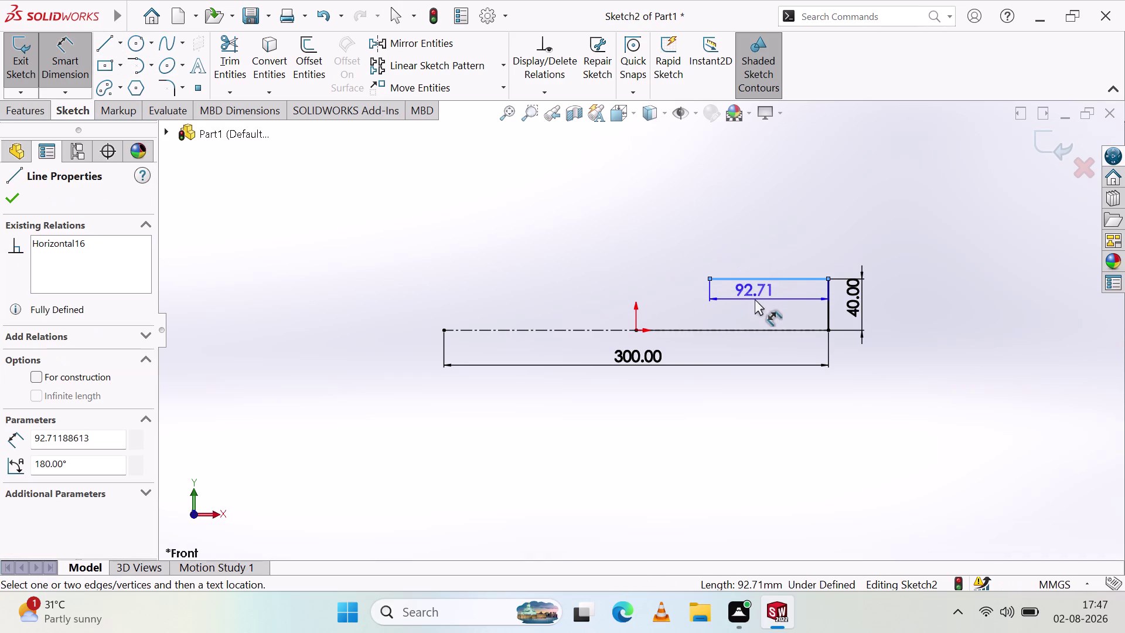
key(Escape)
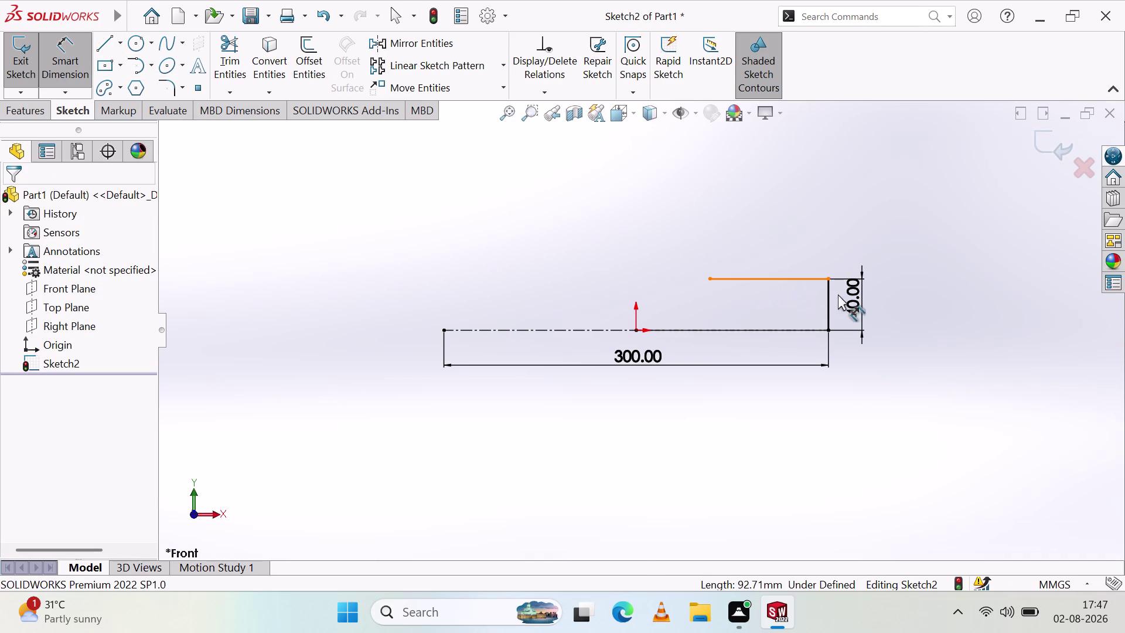
click(829, 299)
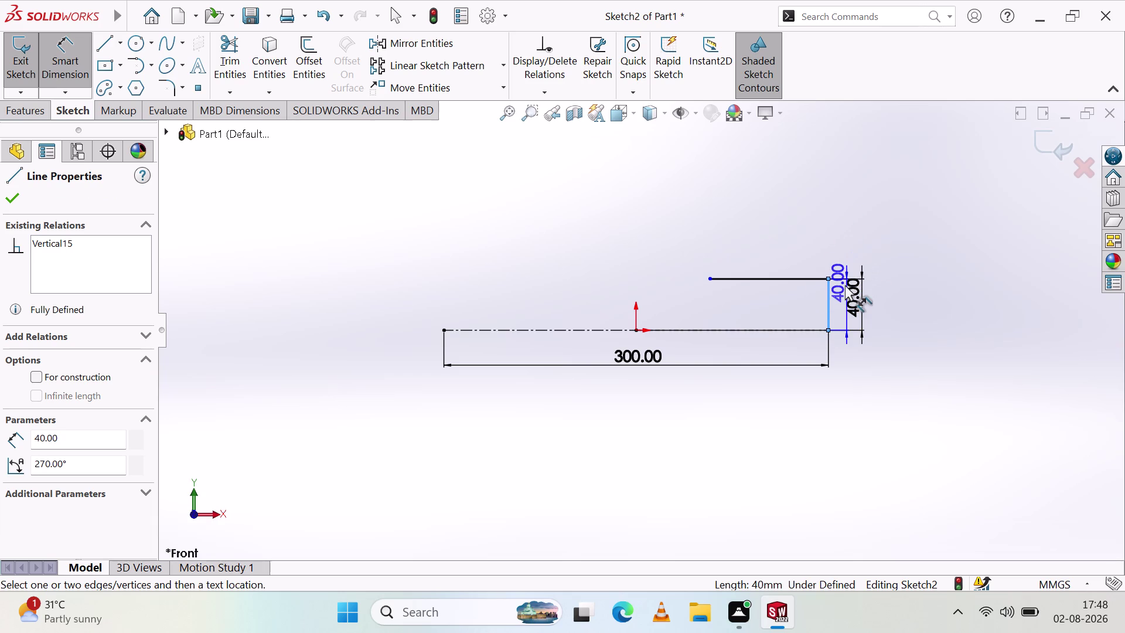
scroll(down, 3)
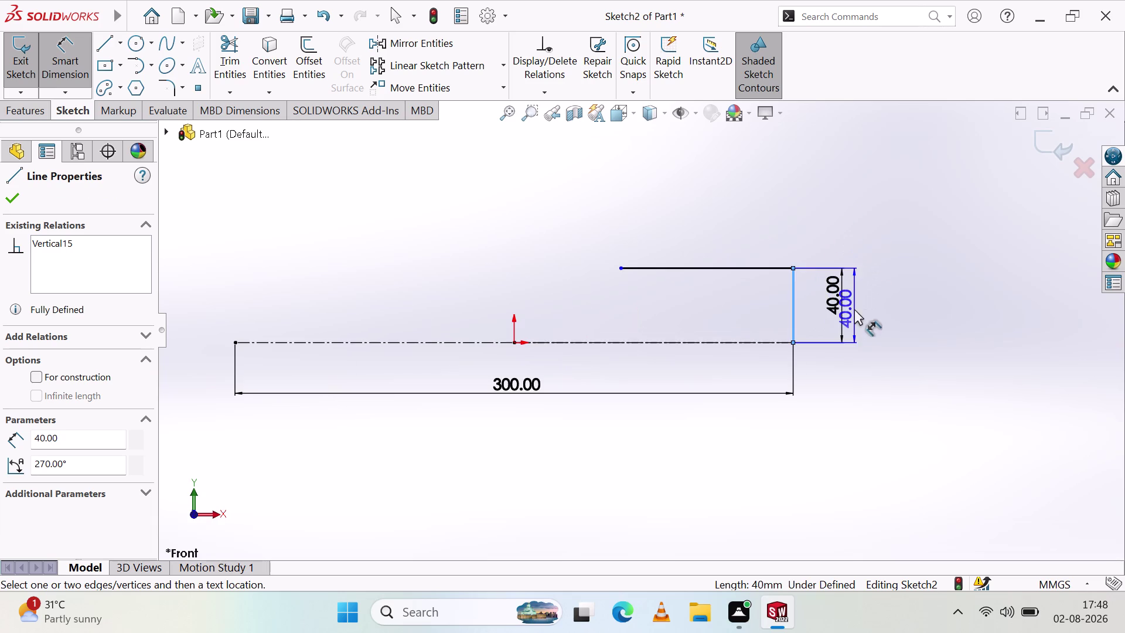
scroll(down, 3)
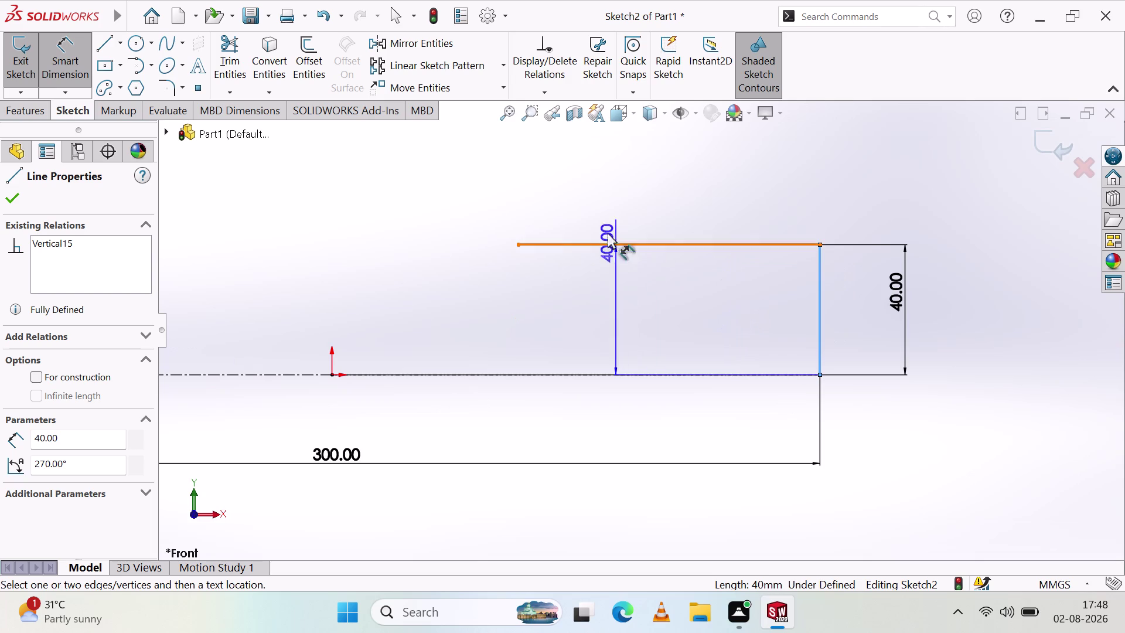
key(Escape)
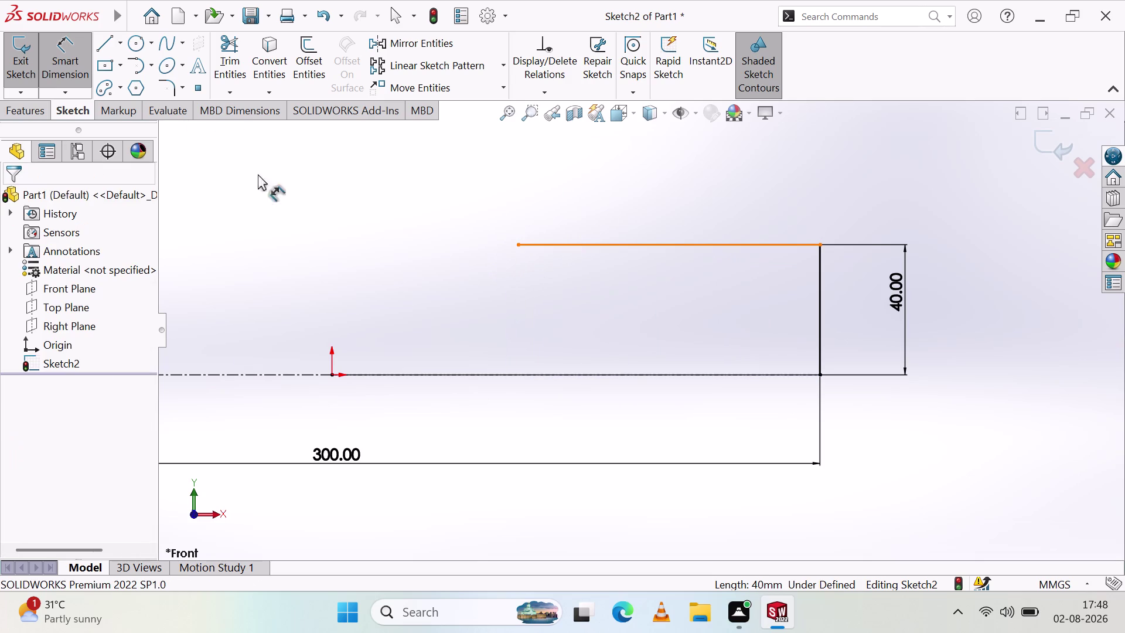
Dimension the new horizontal line to 80 mm and shift its label right.
click(677, 243)
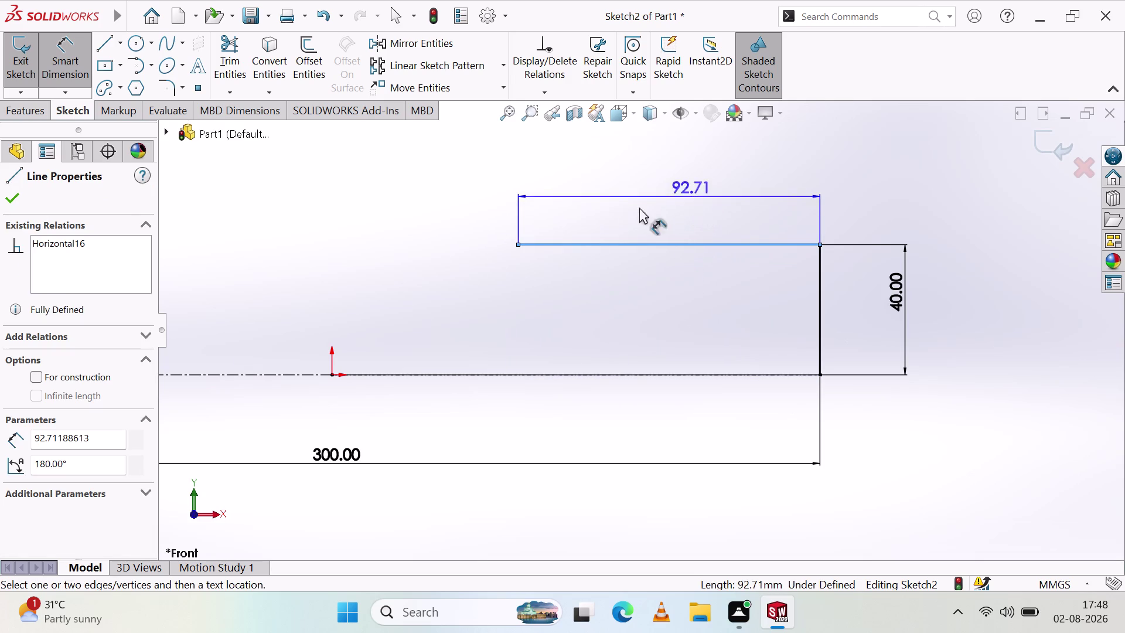
click(624, 211)
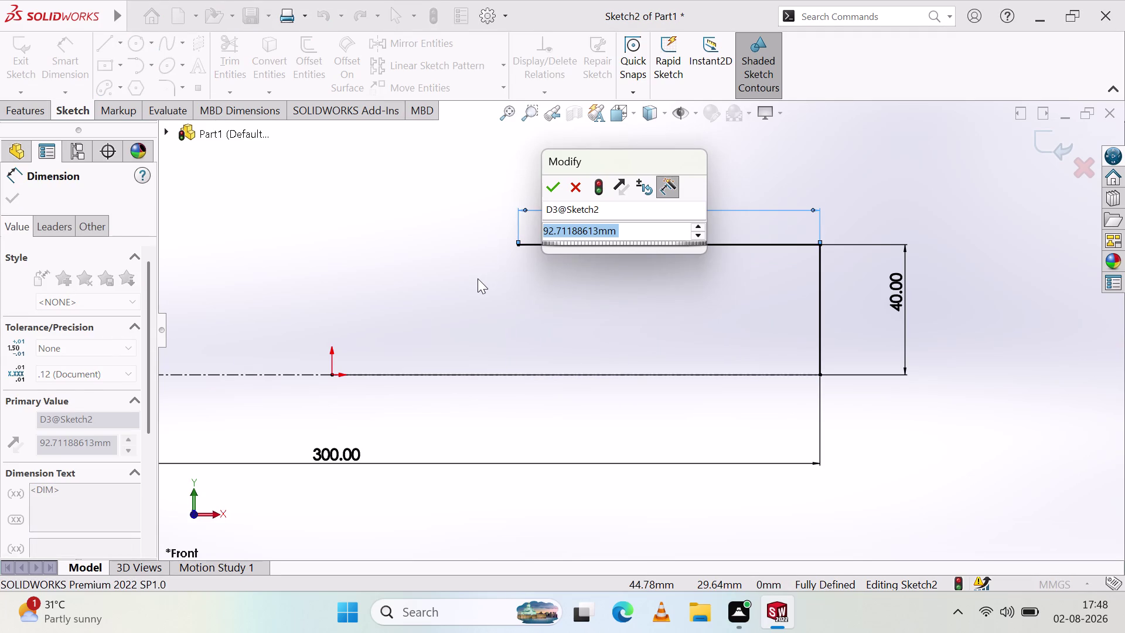
key(8)
key(0)
key(Return)
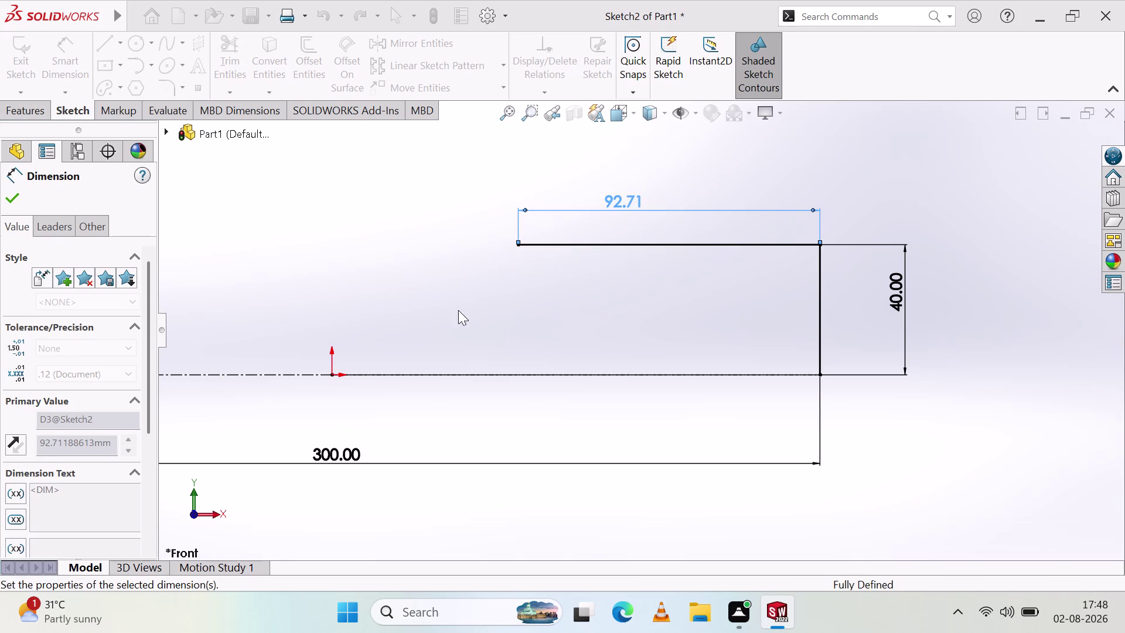
click(637, 283)
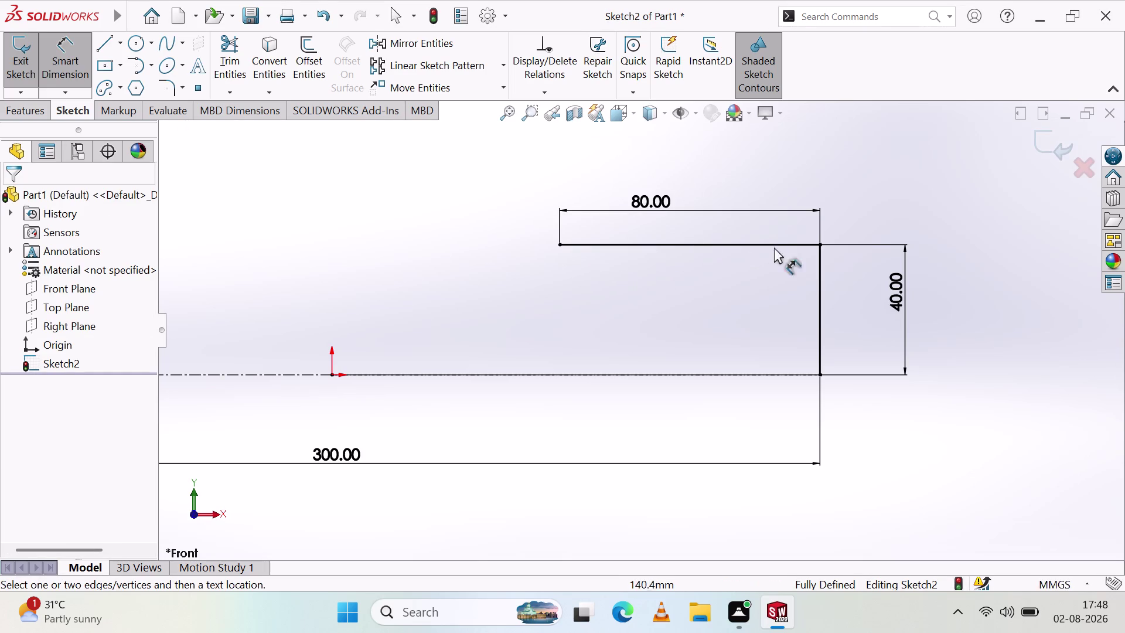
drag(668, 195, 704, 196)
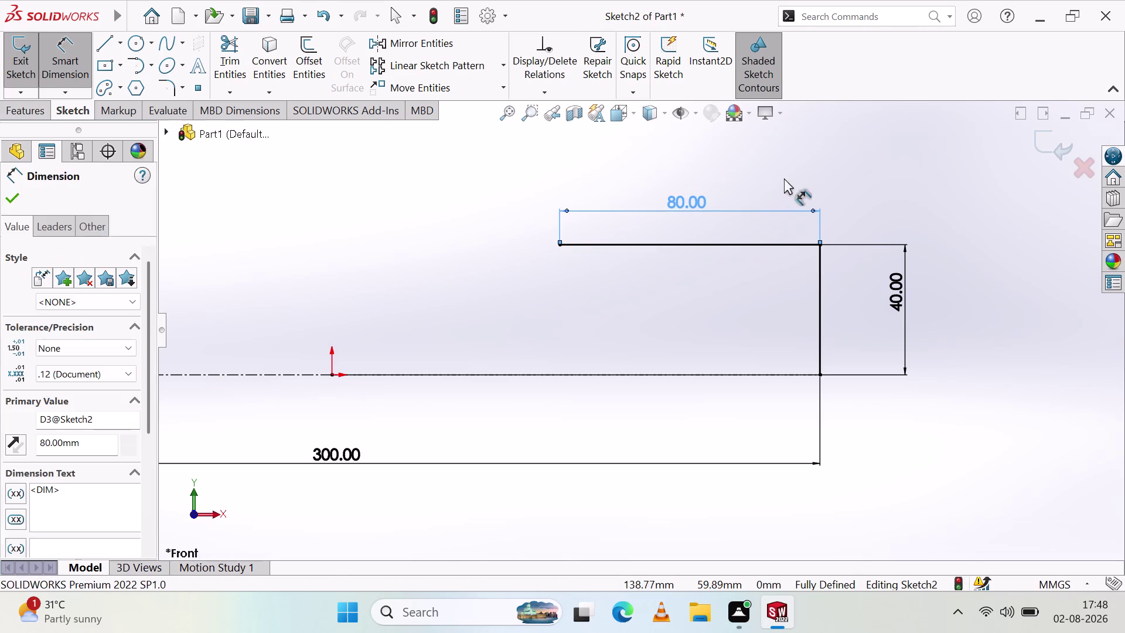
click(784, 178)
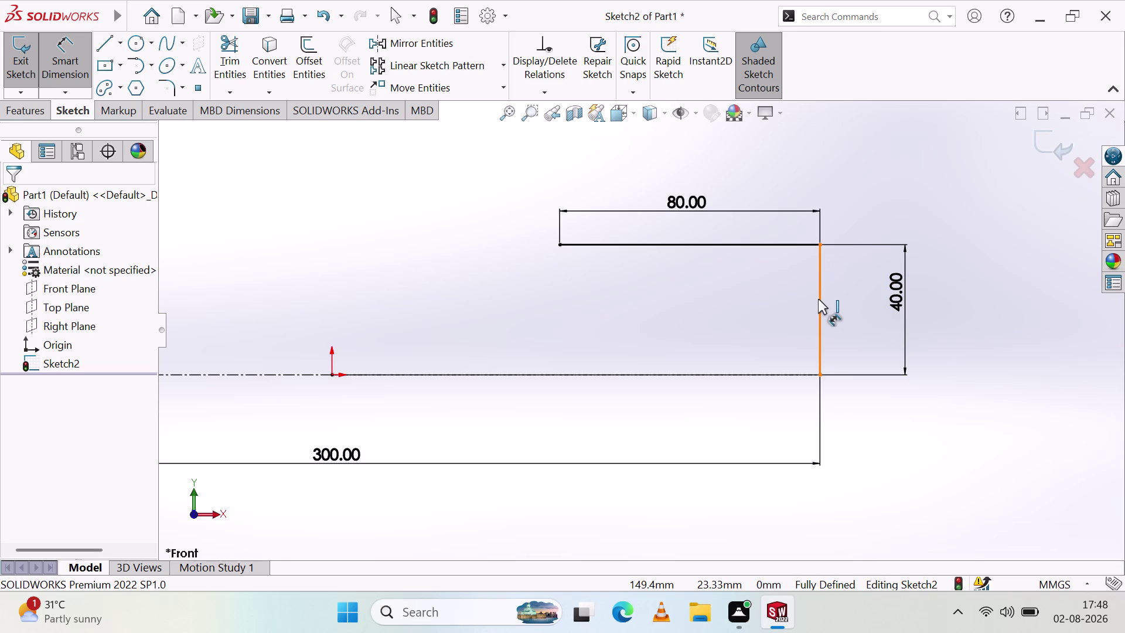
click(95, 37)
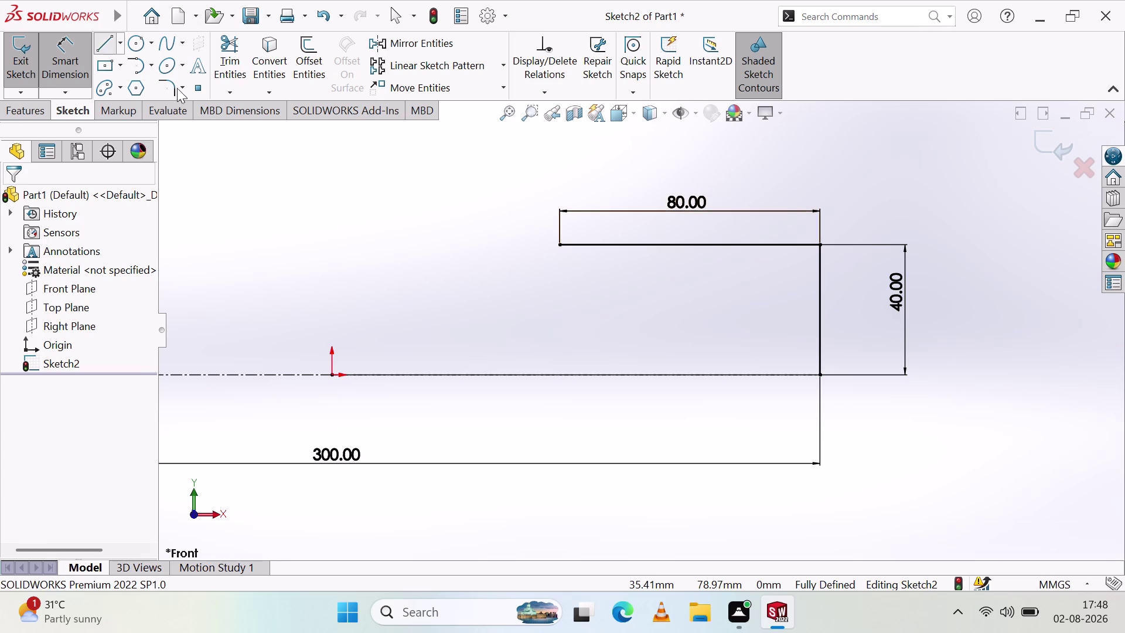
Draw a short vertical line rising from the 40 mm line's top.
click(820, 246)
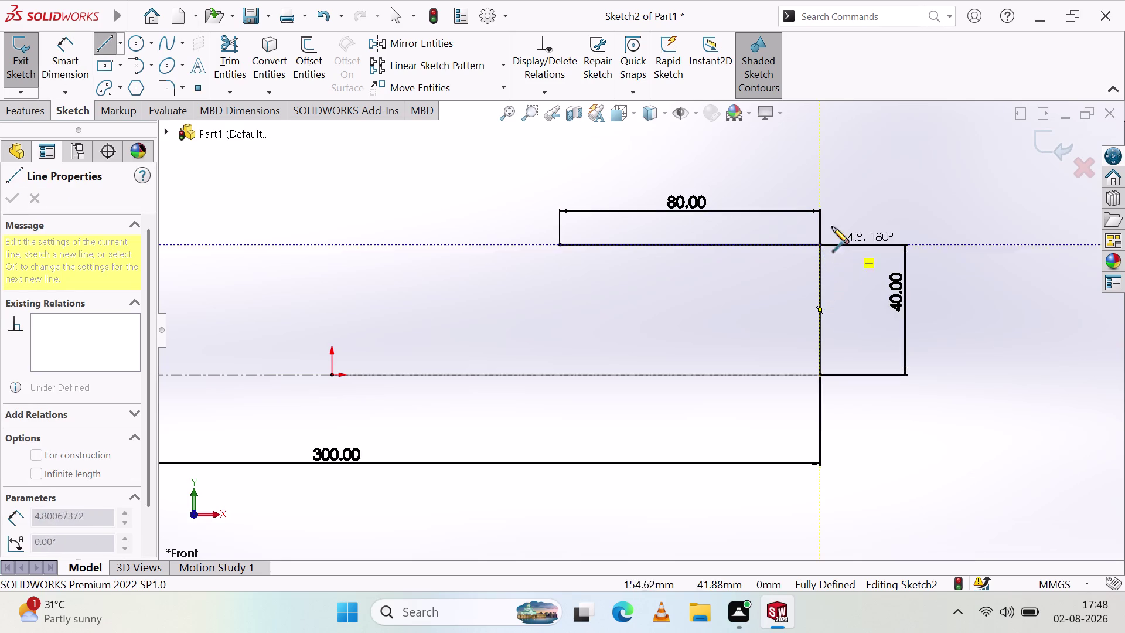
click(820, 178)
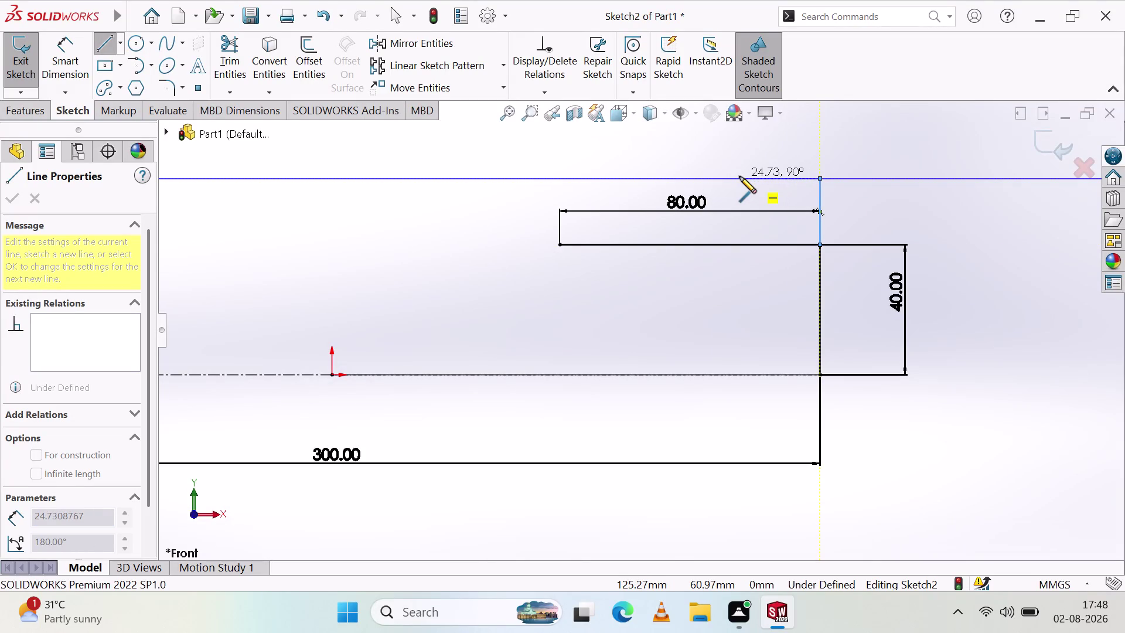
key(Escape)
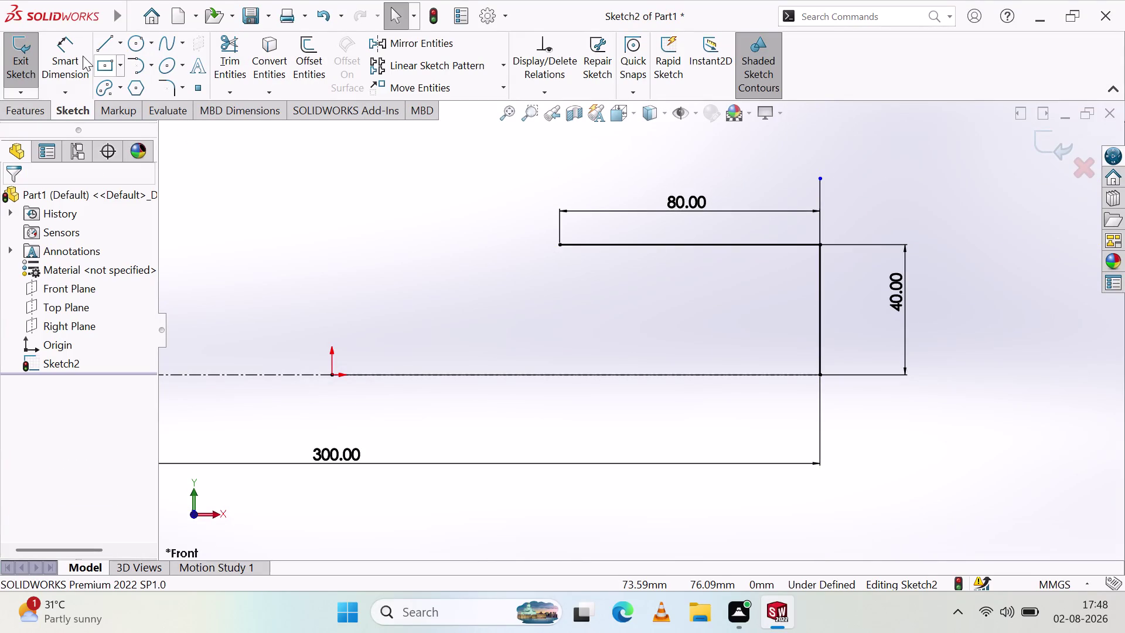
Dimension the short vertical line above the step to 20 mm, moving the label closer.
click(79, 55)
click(819, 195)
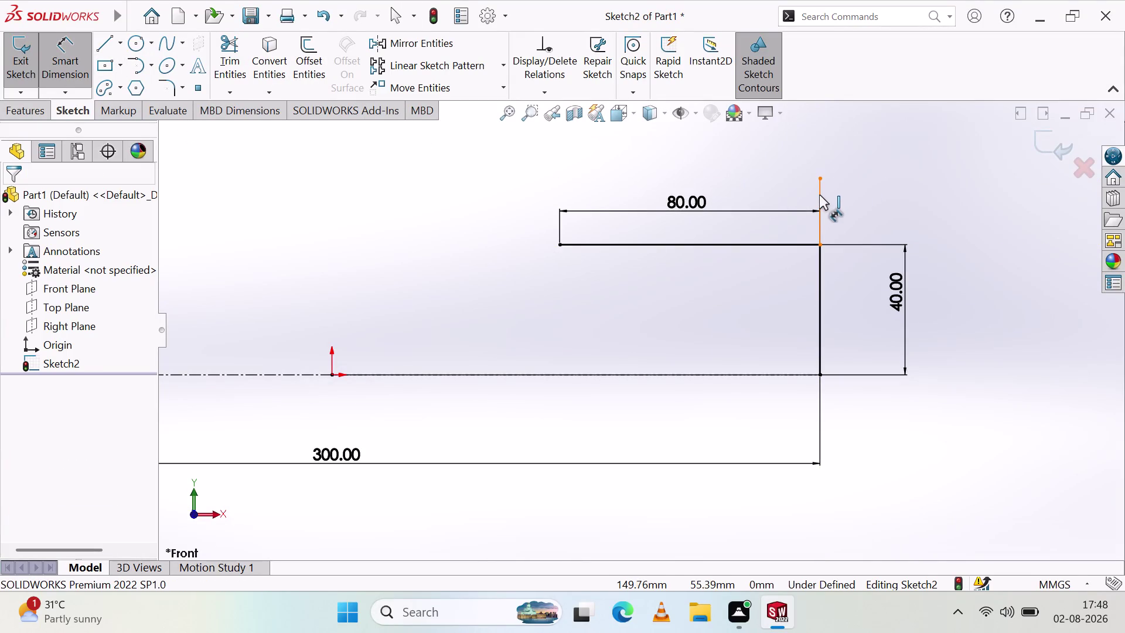
click(863, 188)
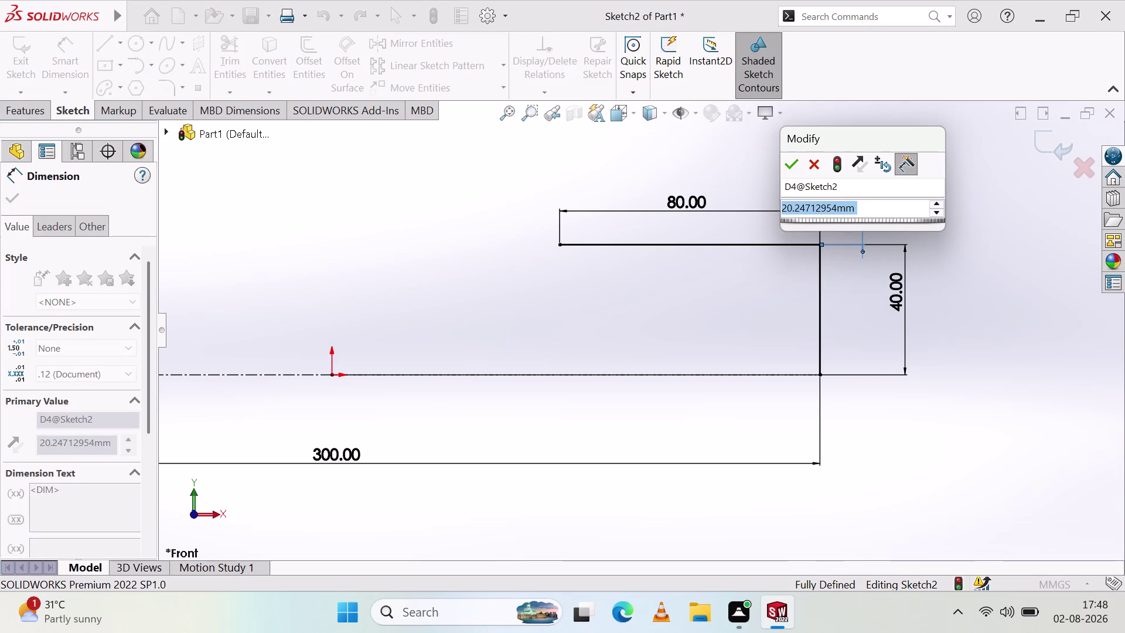
text(2-)
key(BackSpace)
key(0)
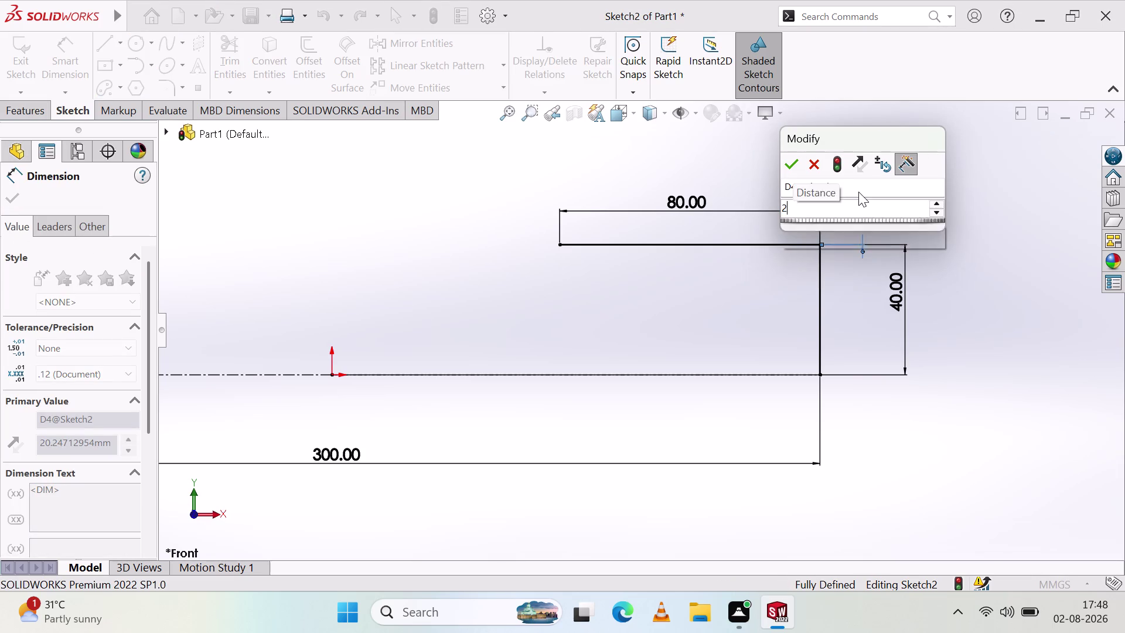
key(Return)
click(920, 226)
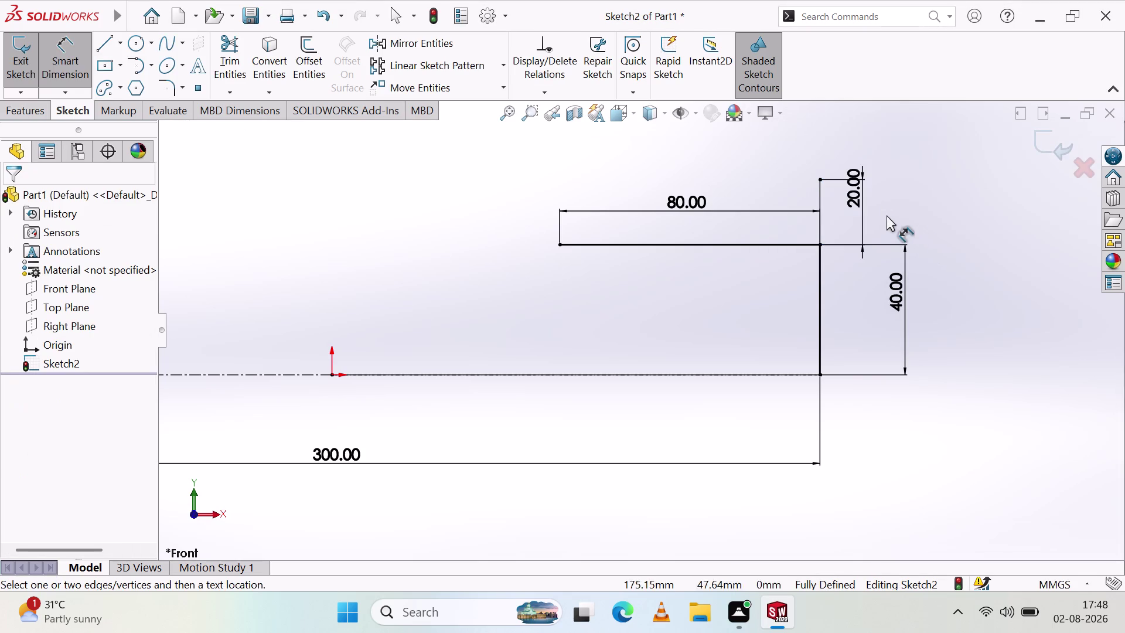
drag(858, 196, 847, 213)
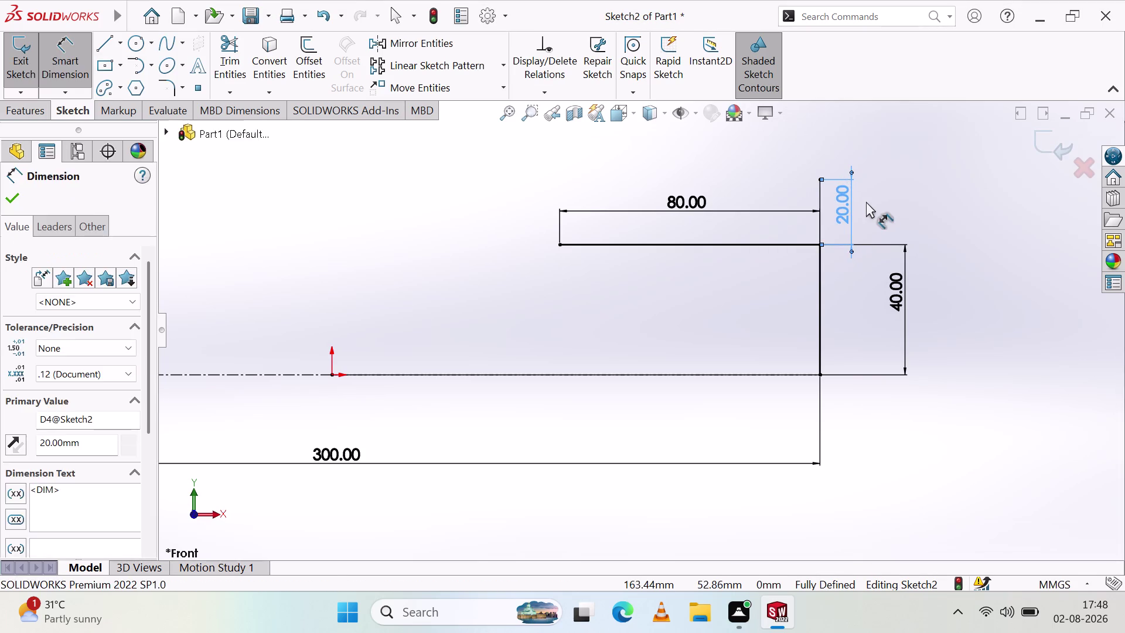
click(867, 201)
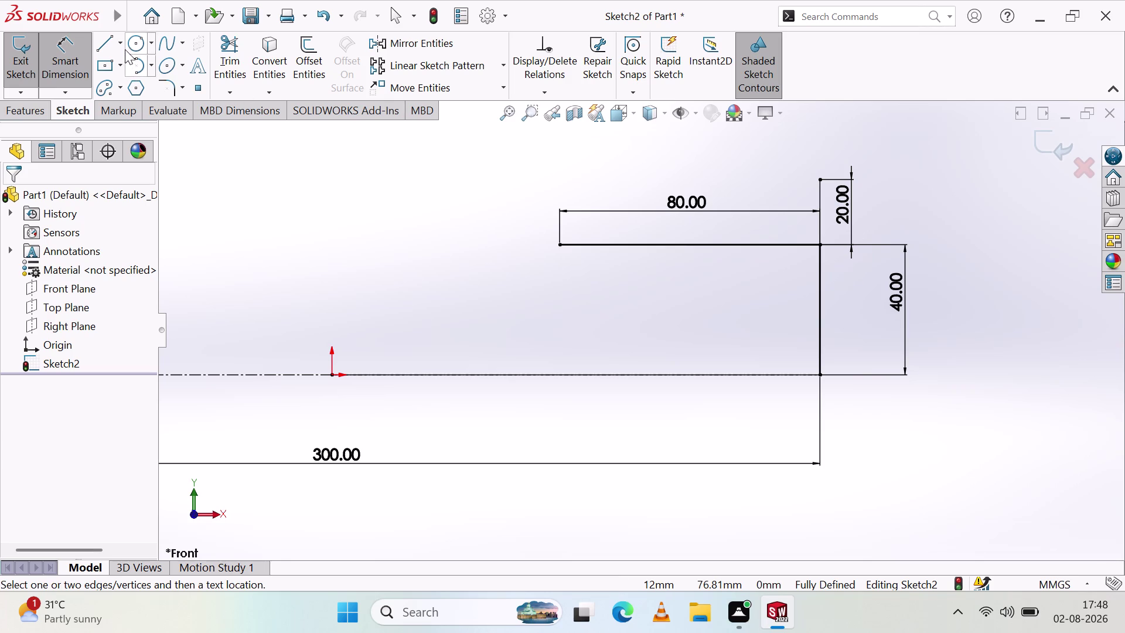
click(107, 42)
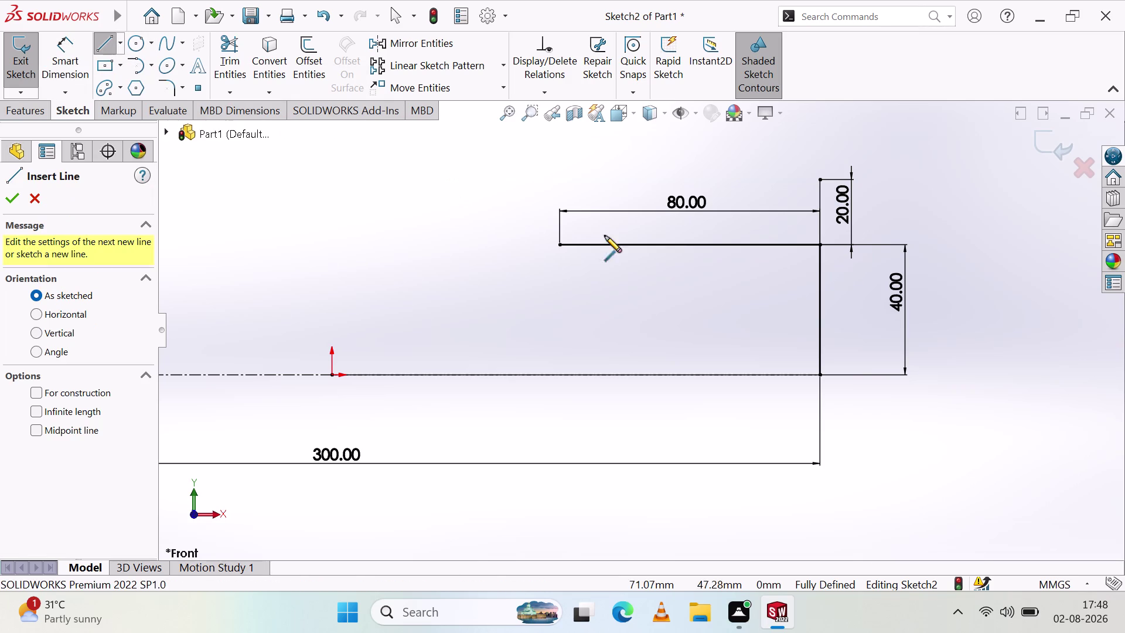
Draw a horizontal line running left from the top of the 20 mm line.
click(818, 178)
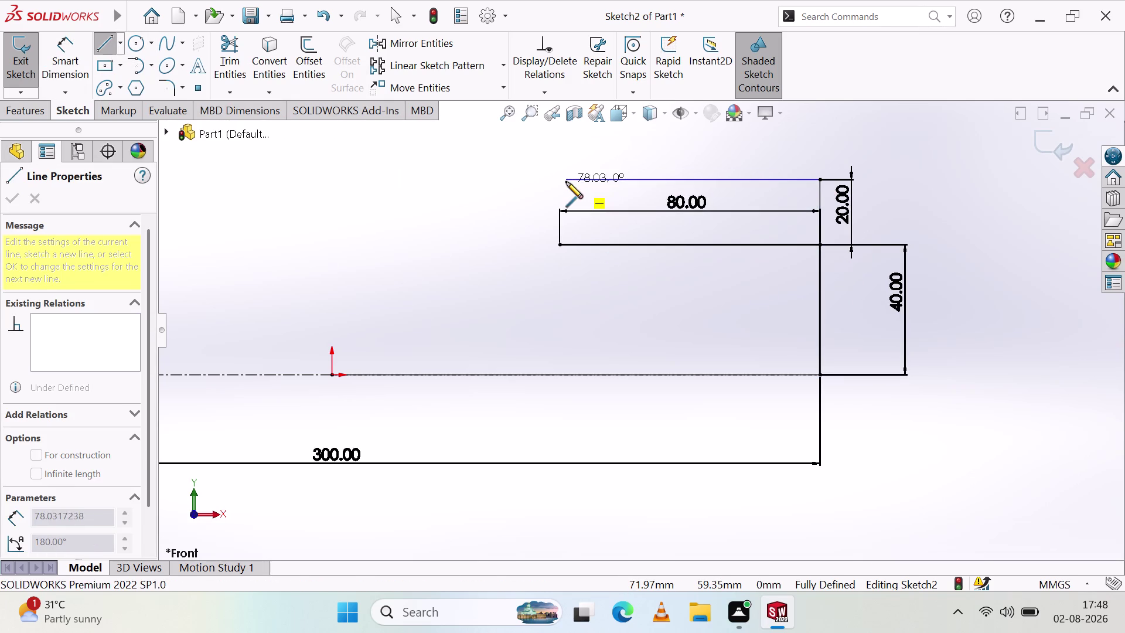
click(560, 181)
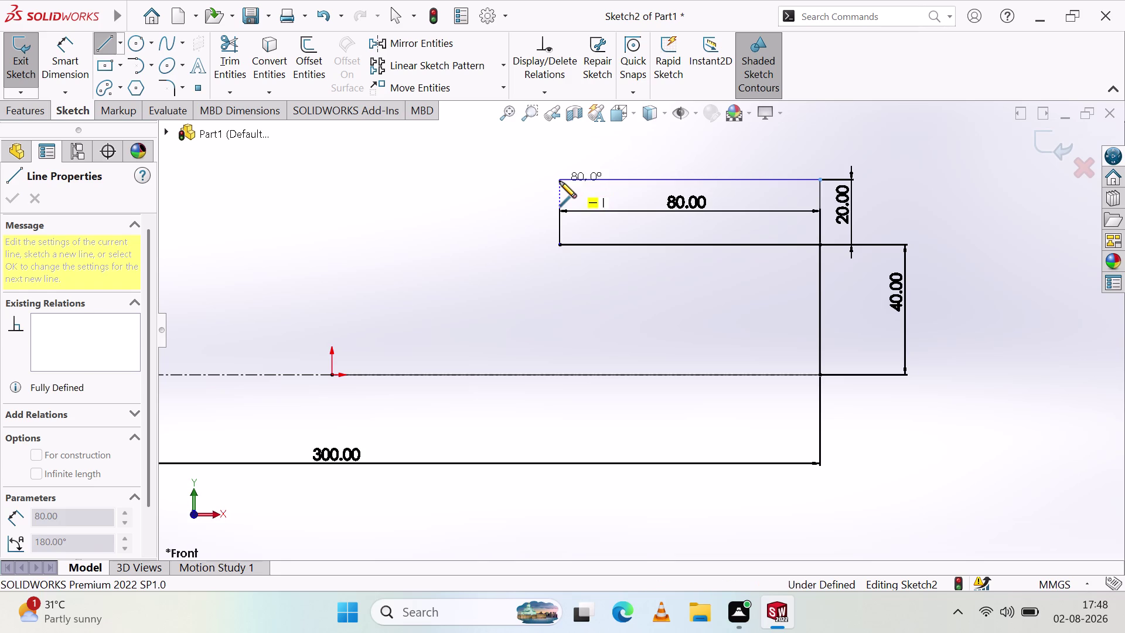
key(Escape)
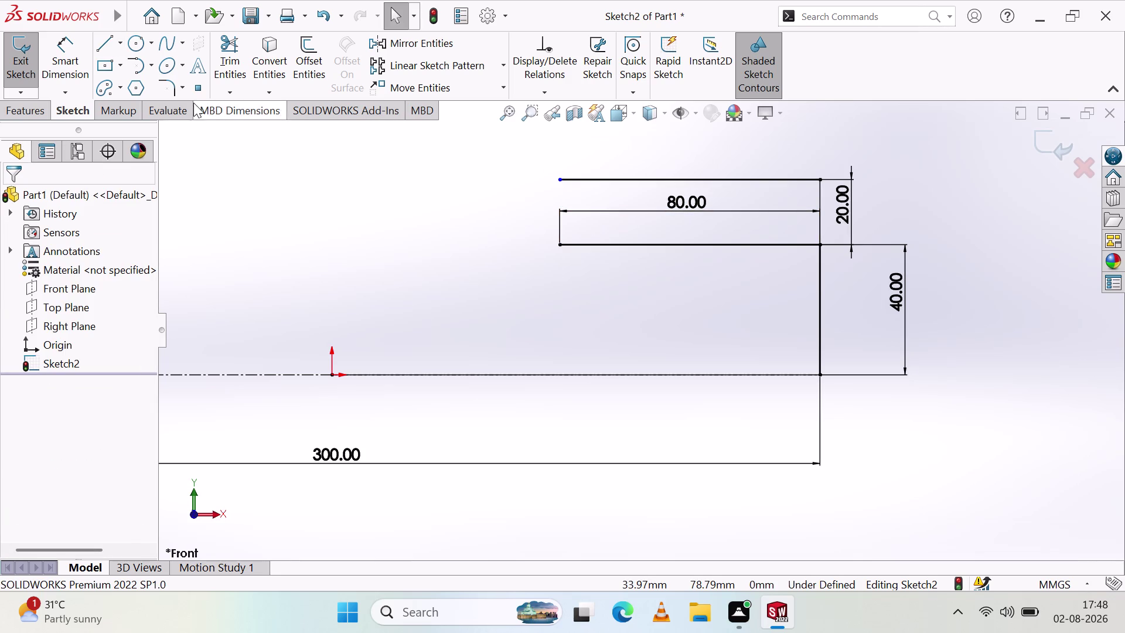
Place an 80 mm length dimension above the new top line and select it.
click(78, 58)
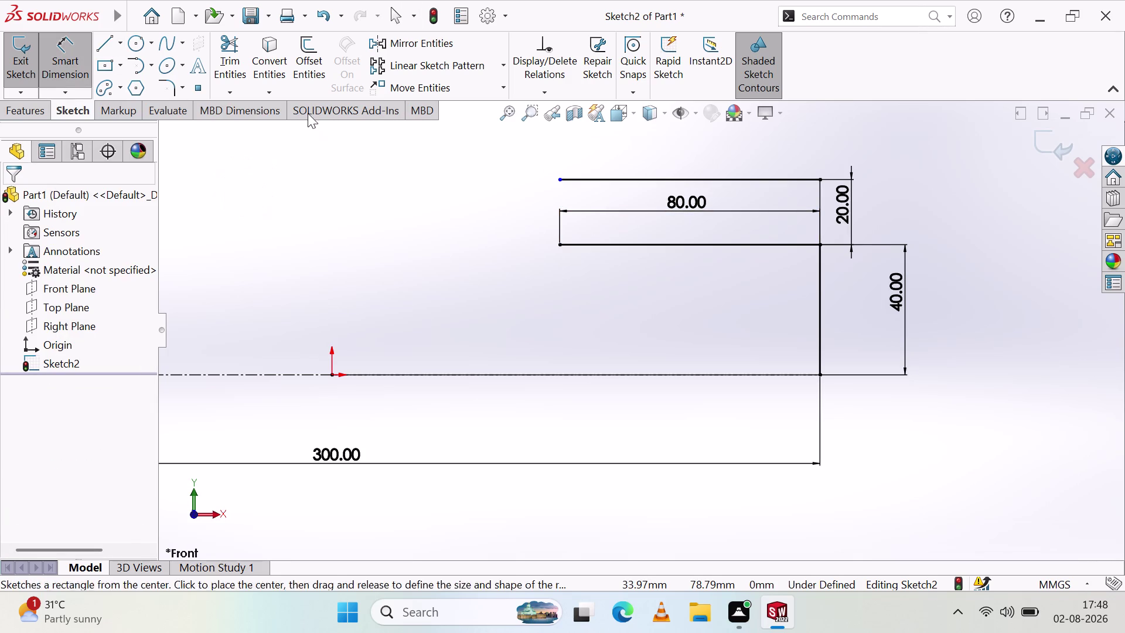
click(643, 176)
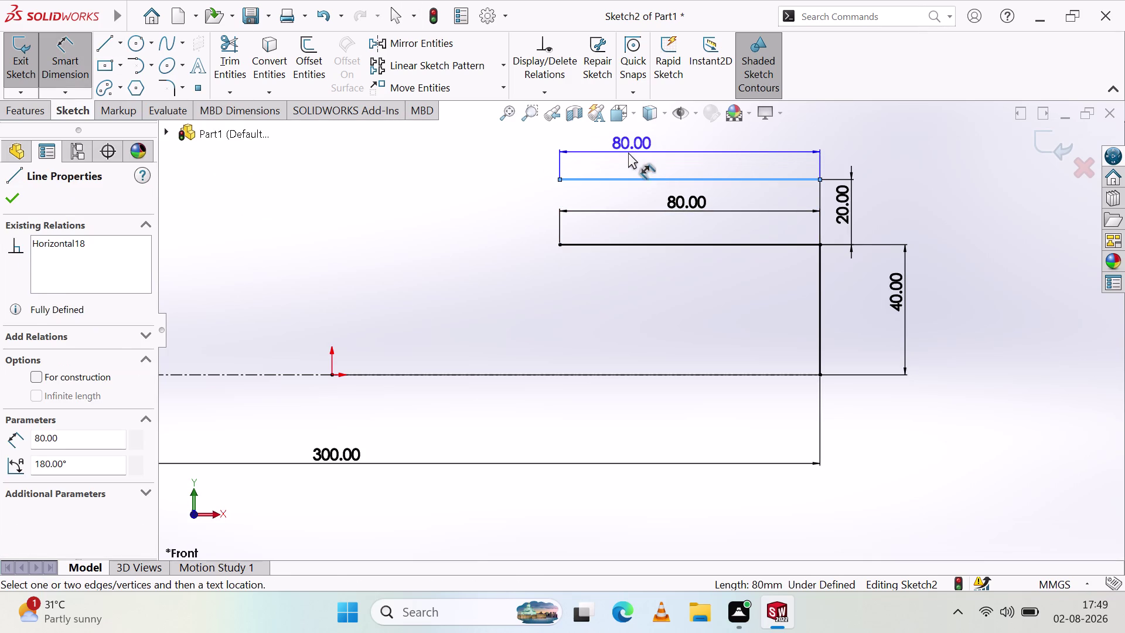
click(622, 153)
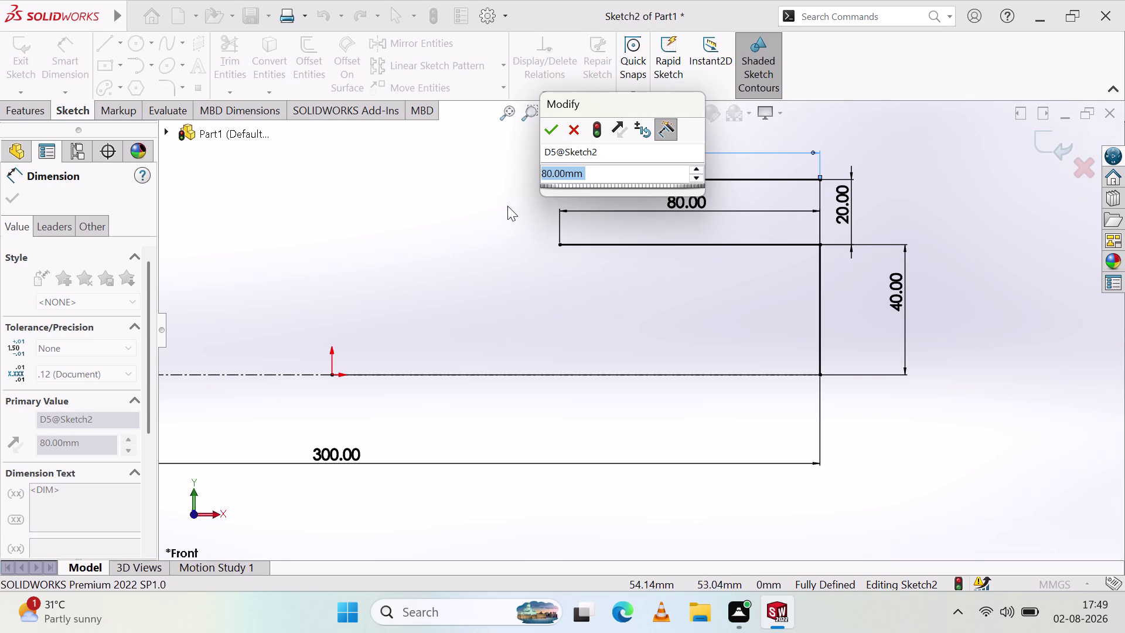
key(Escape)
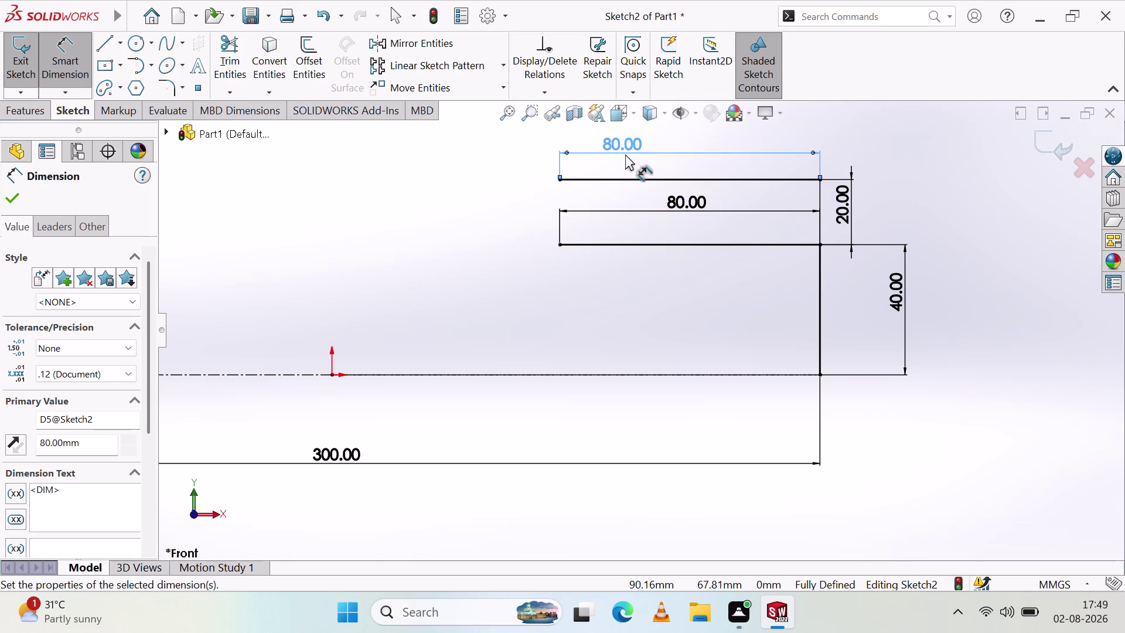
click(657, 145)
key(Delete)
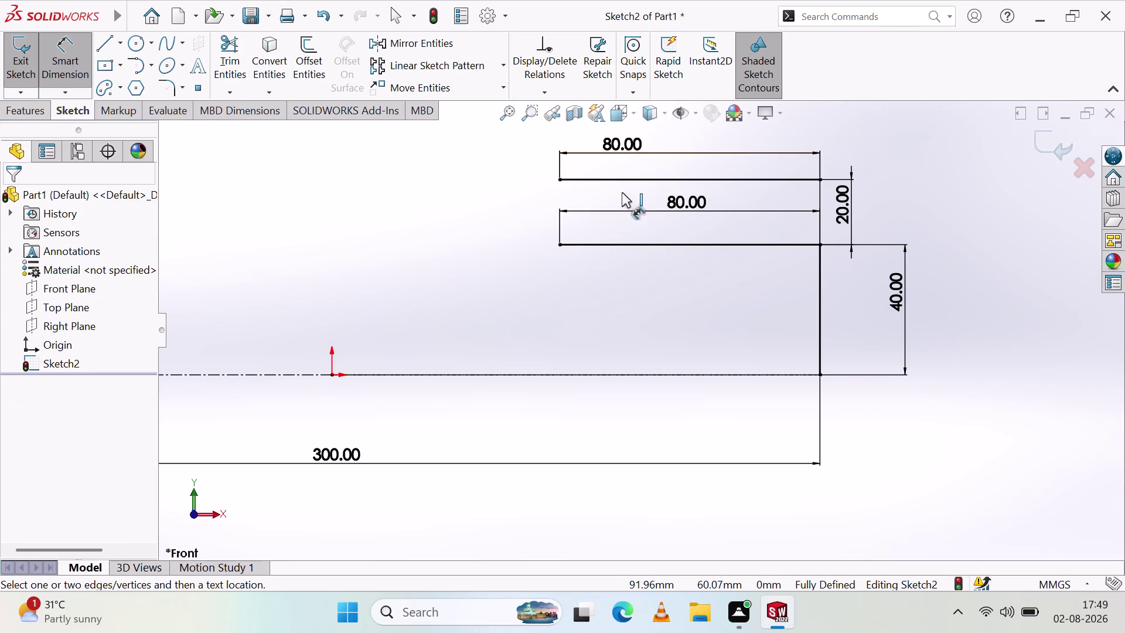
click(611, 138)
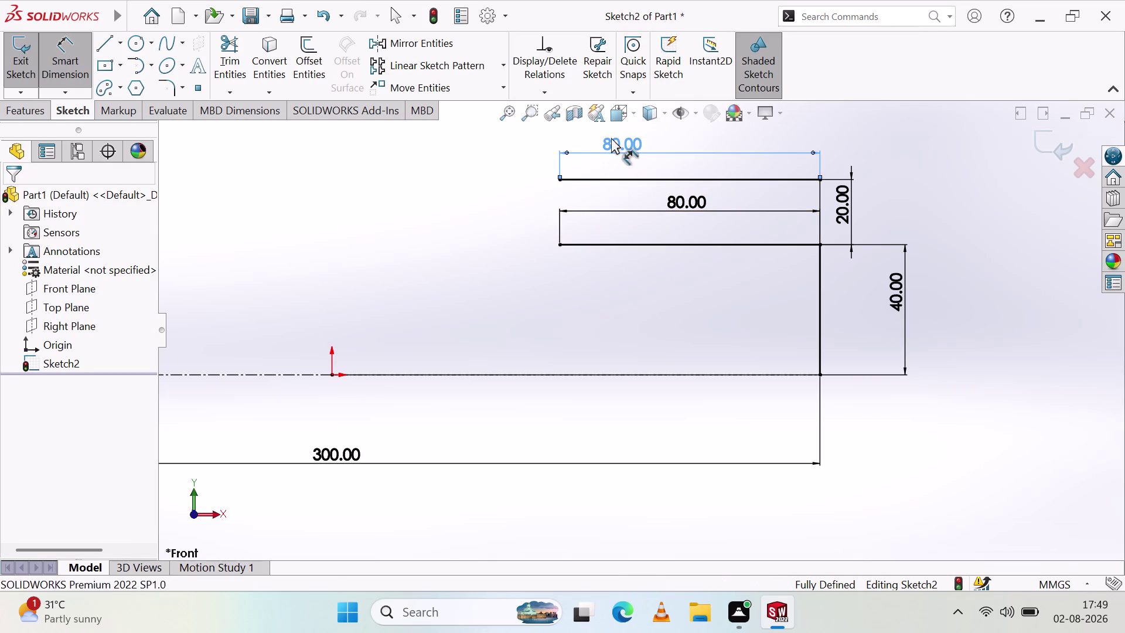
Delete the top and lower 80 mm dimensions.
key(Delete)
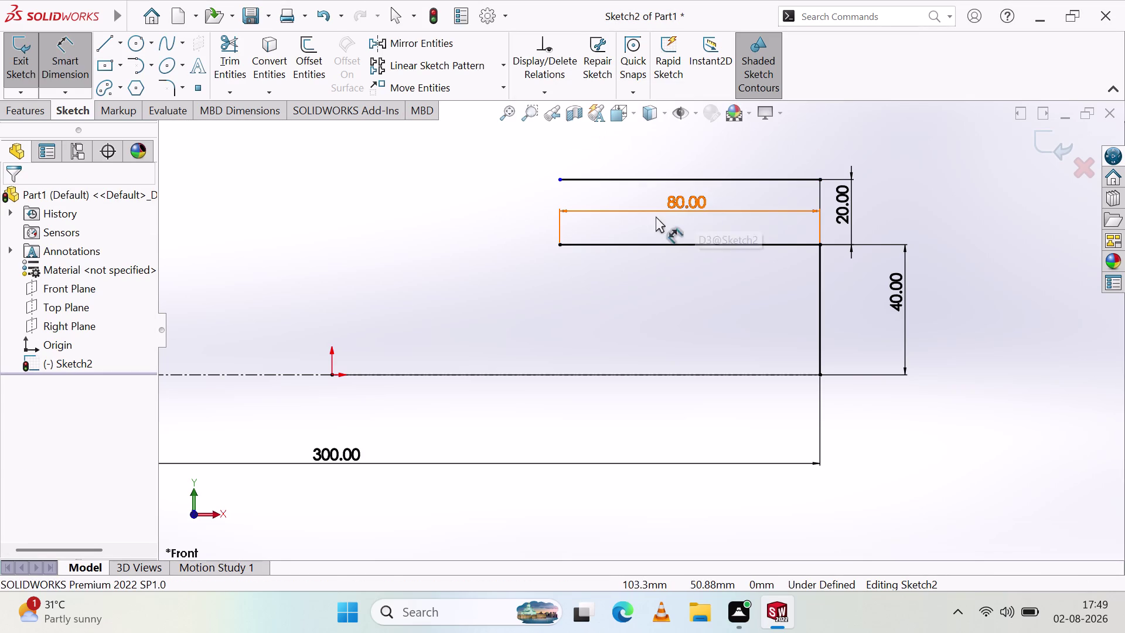
click(689, 210)
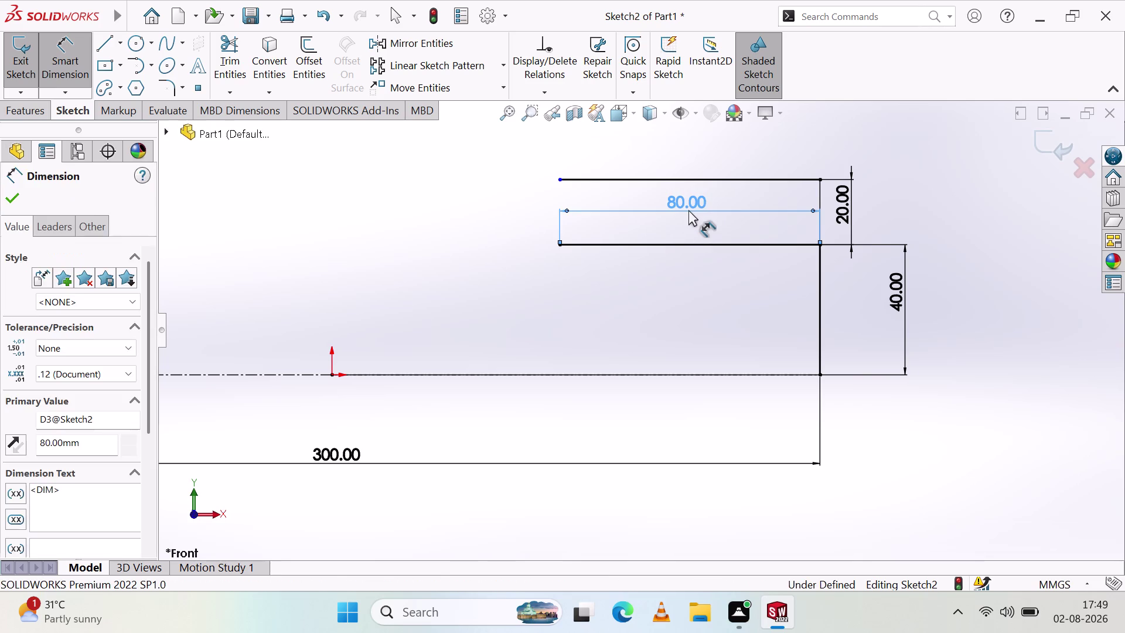
key(Delete)
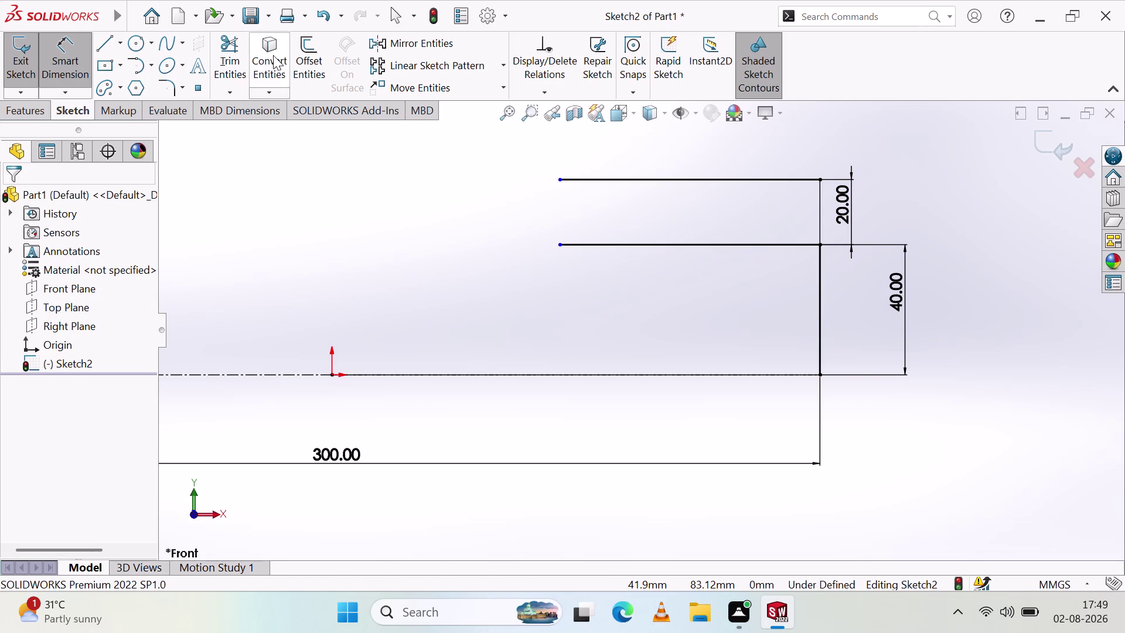
Draw a vertical line joining the top and middle lines' left ends, closing the 80 by 20 mm step.
click(108, 42)
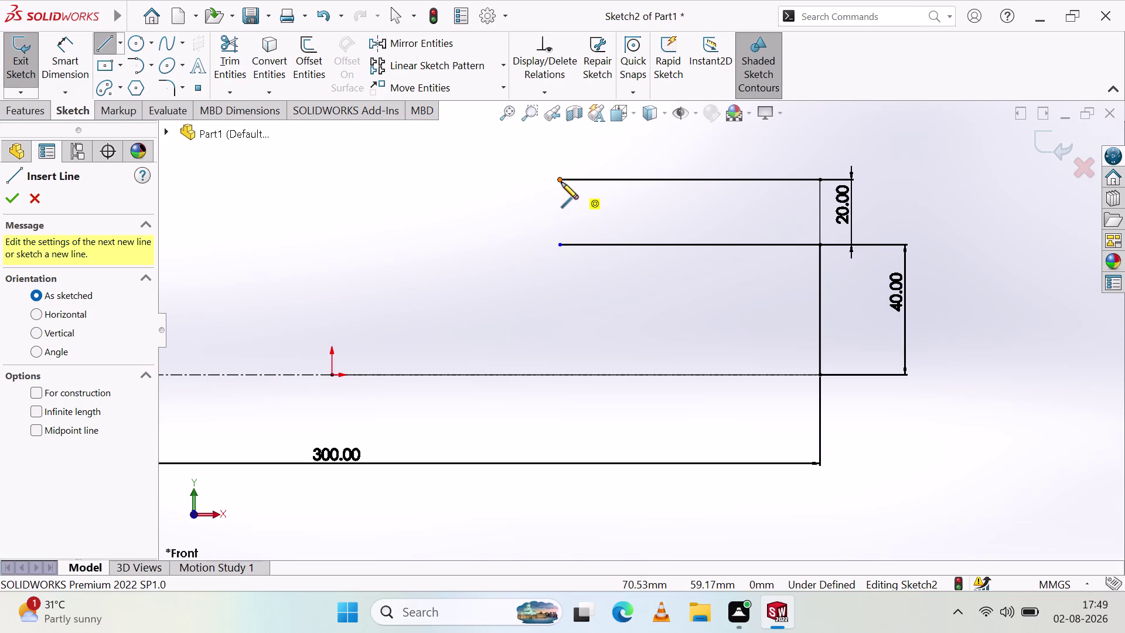
click(560, 181)
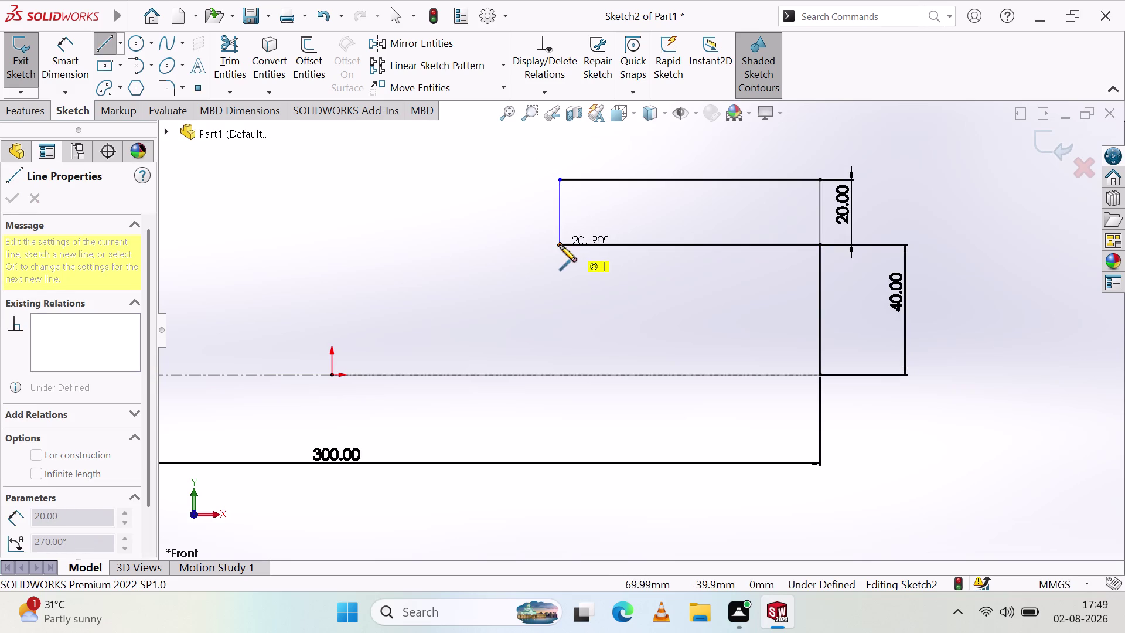
click(559, 245)
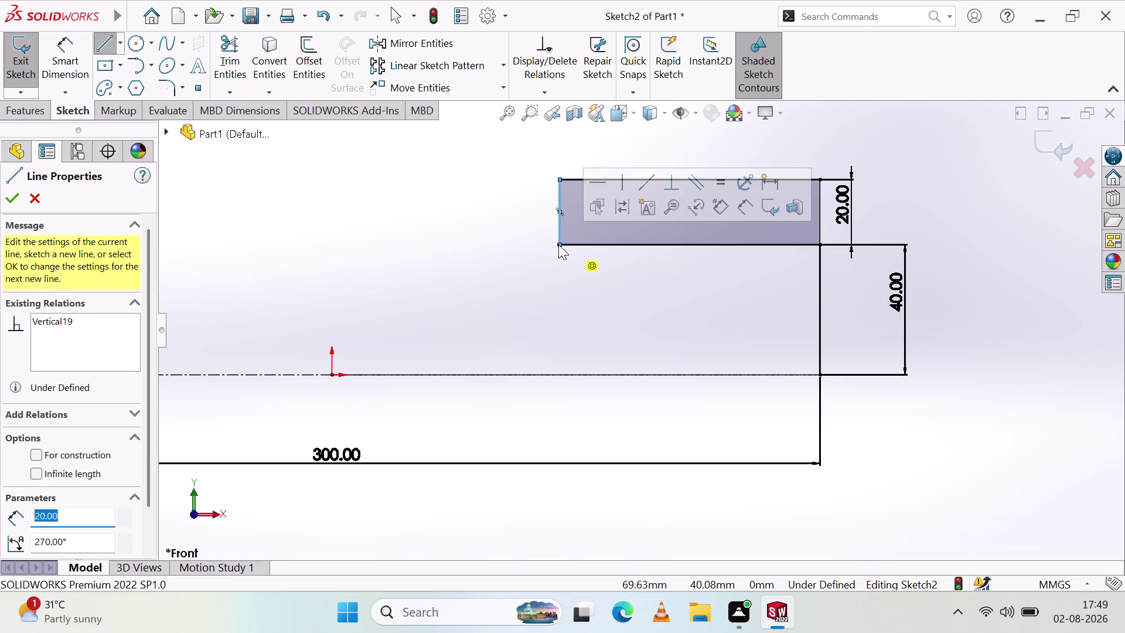
key(Escape)
click(106, 48)
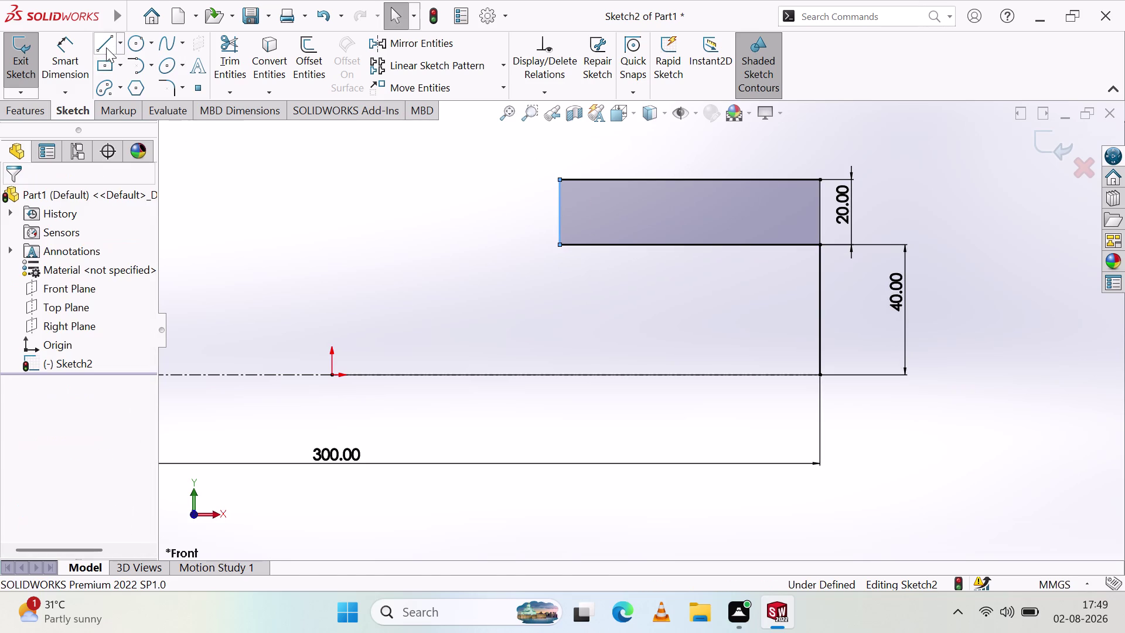
key(Escape)
click(65, 59)
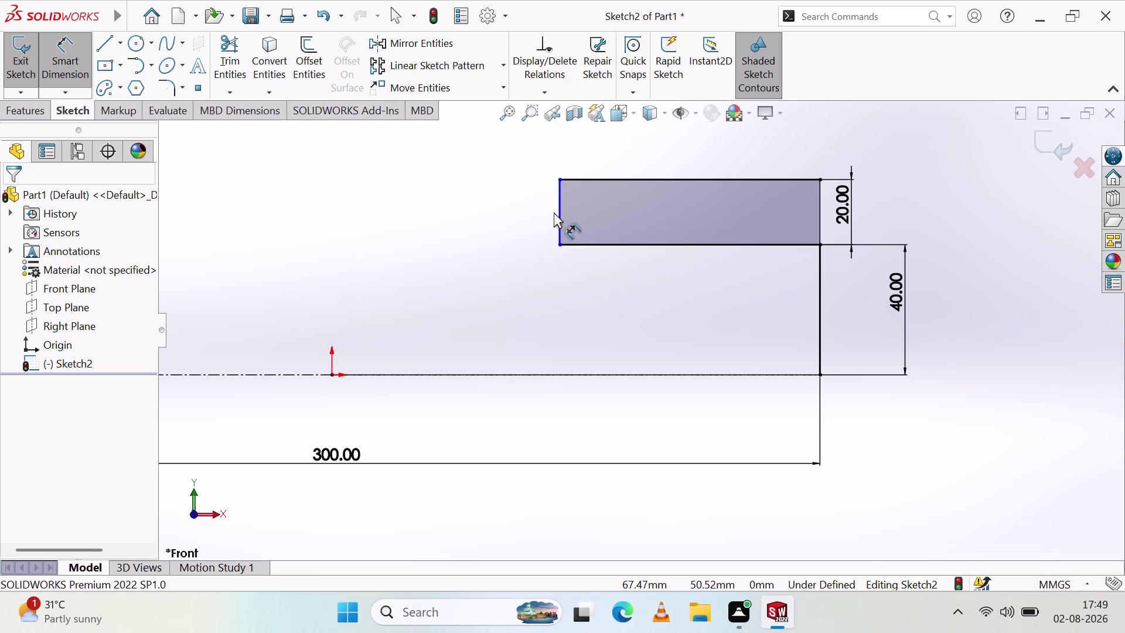
click(557, 216)
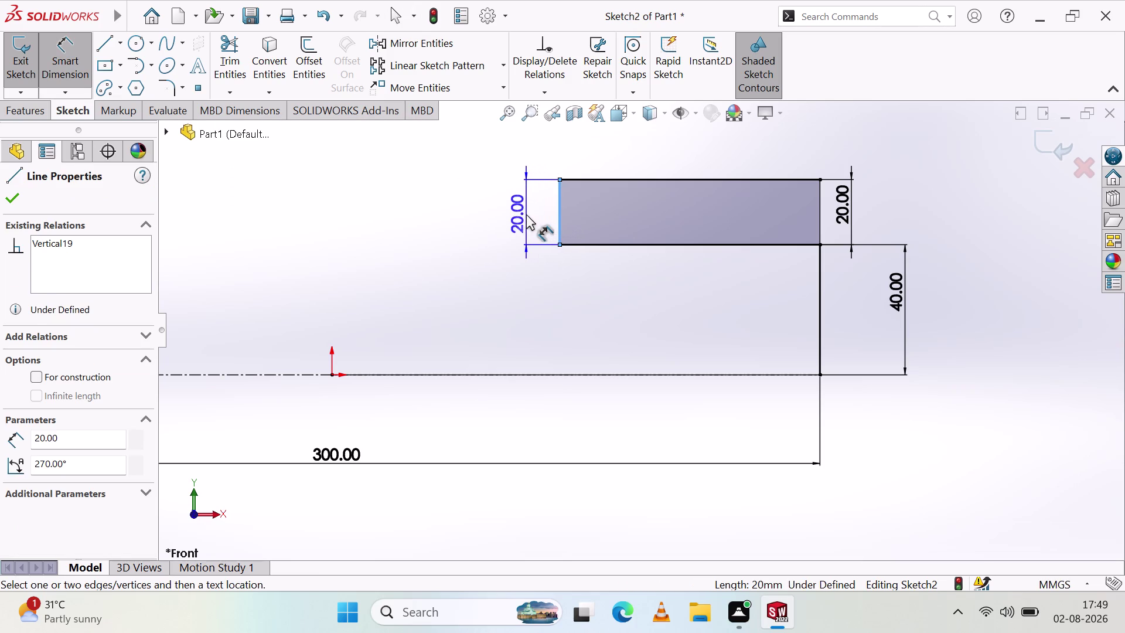
key(Escape)
click(109, 46)
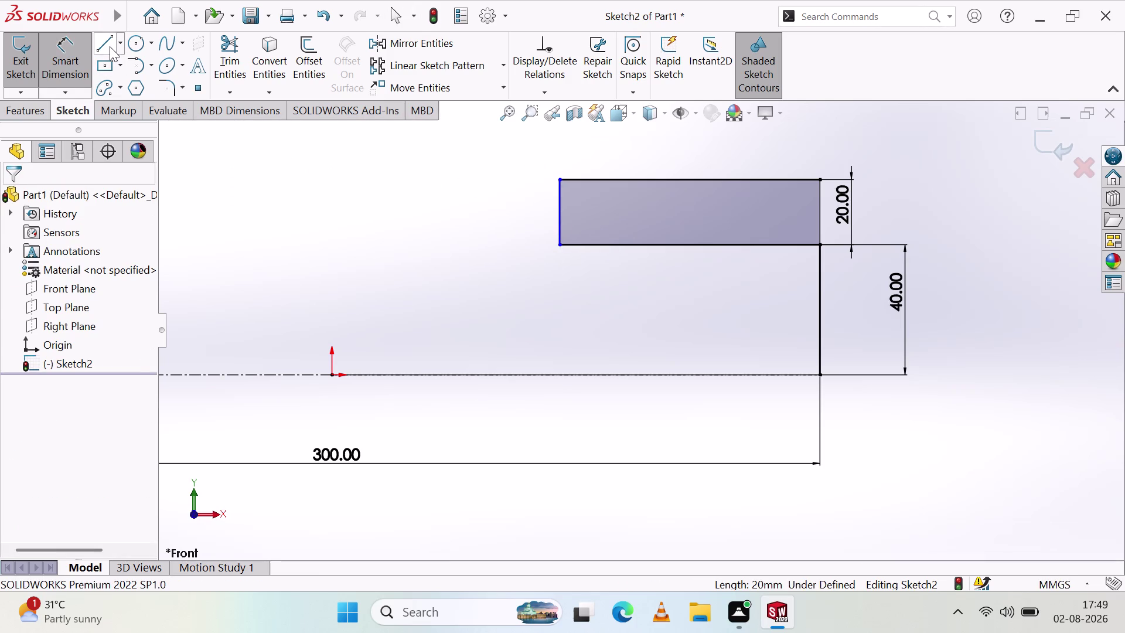
click(559, 246)
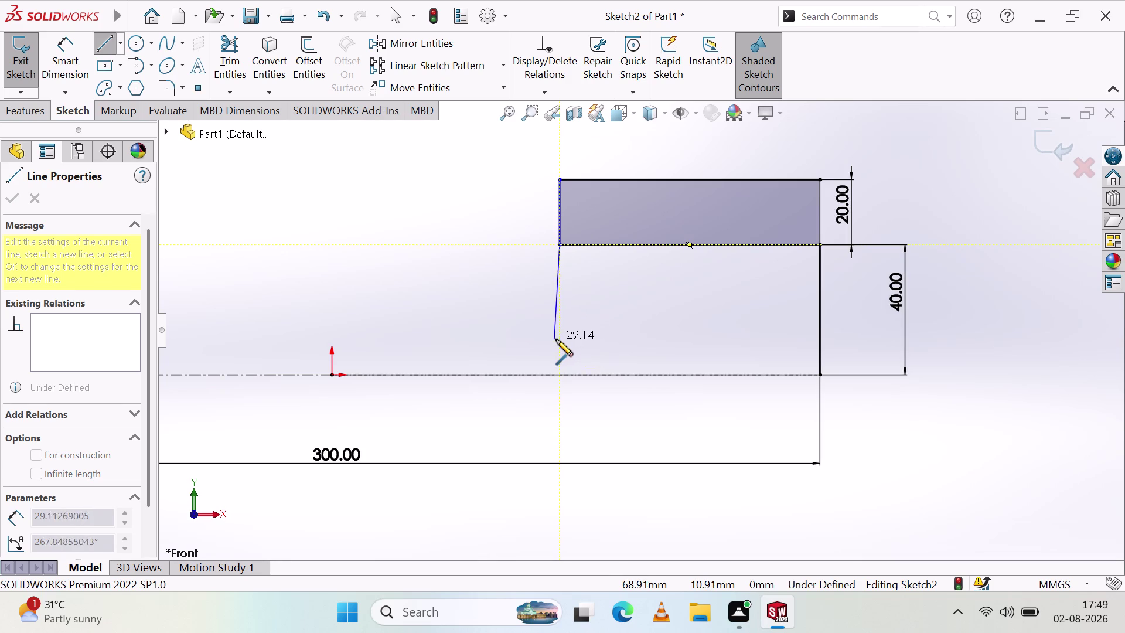
Draw a vertical line below the step's lower-left corner and dimension it to 20 mm, replacing 29.09.
click(557, 339)
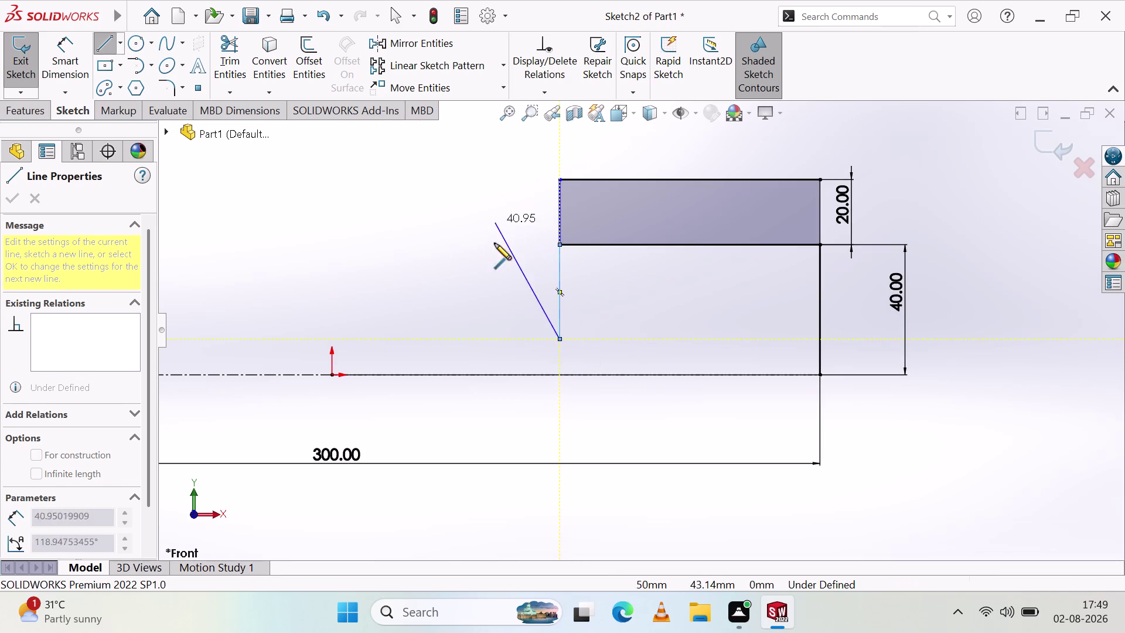
key(Escape)
click(74, 56)
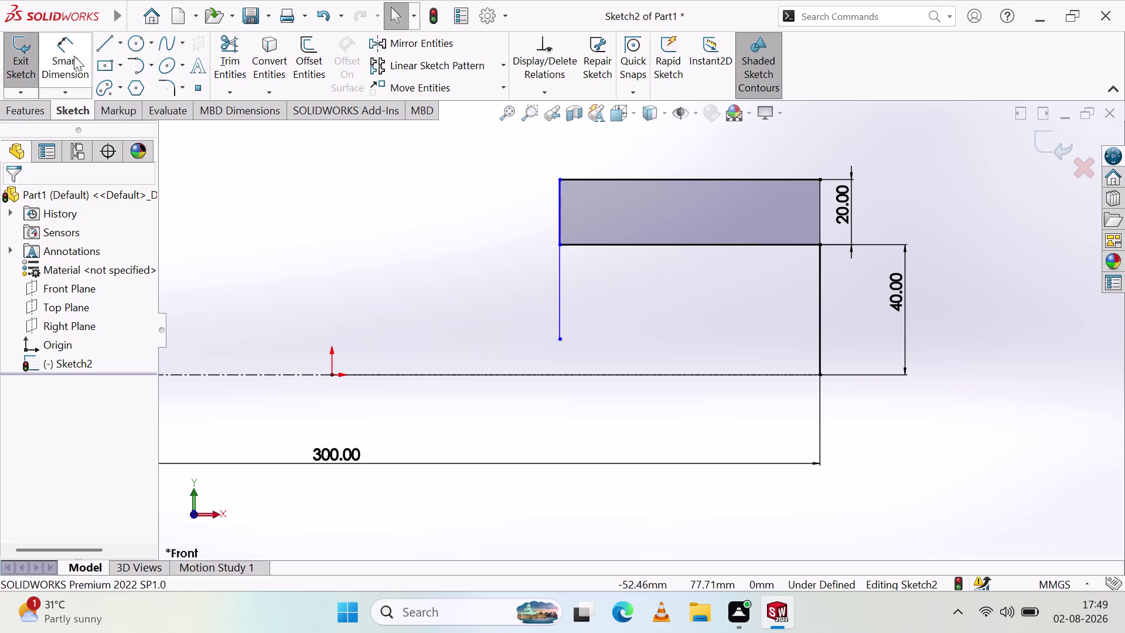
click(559, 308)
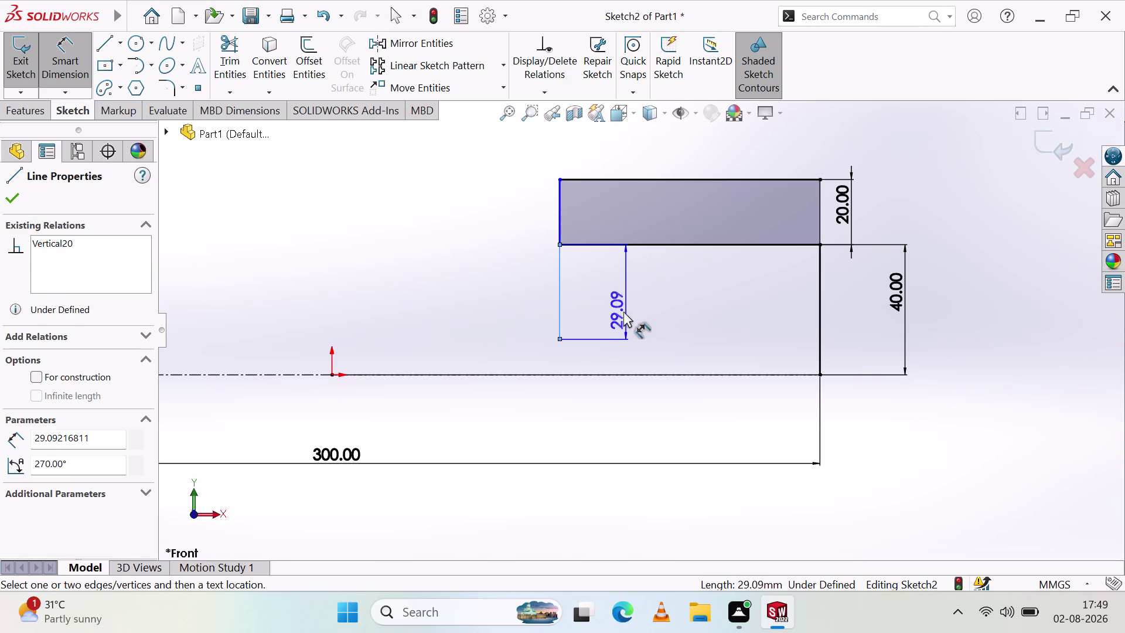
click(612, 313)
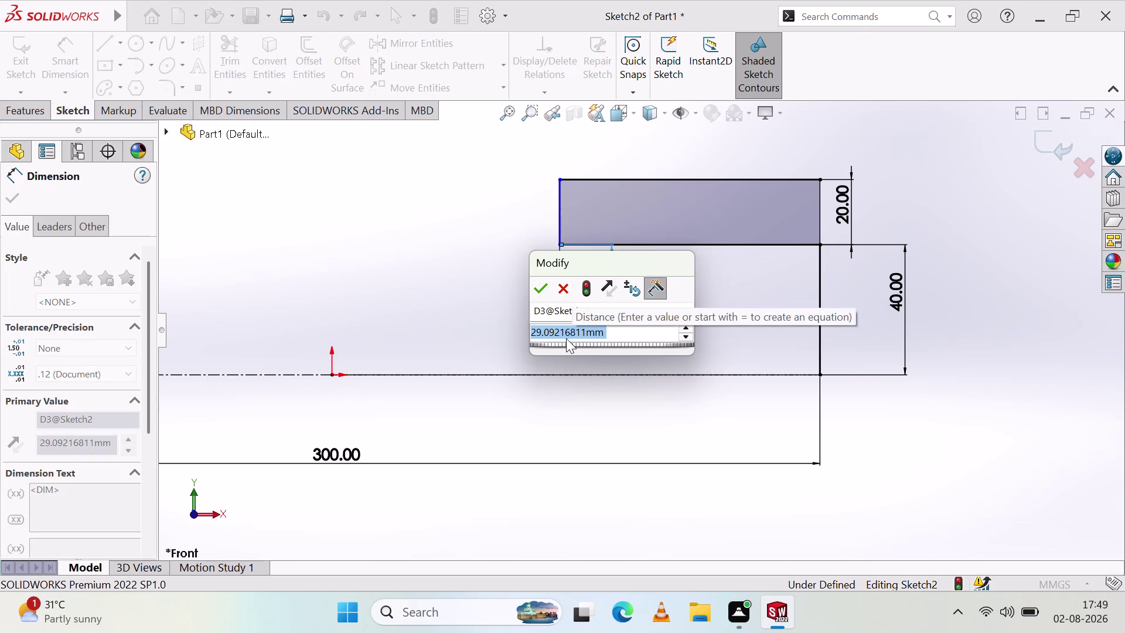
text(20)
key(Return)
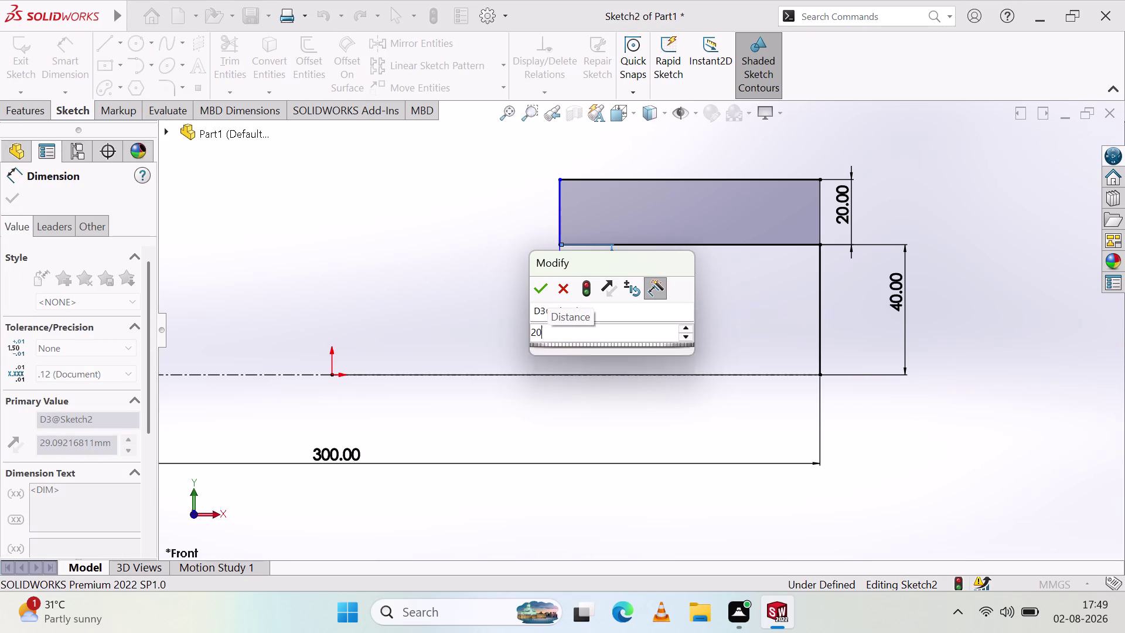
drag(603, 289, 591, 273)
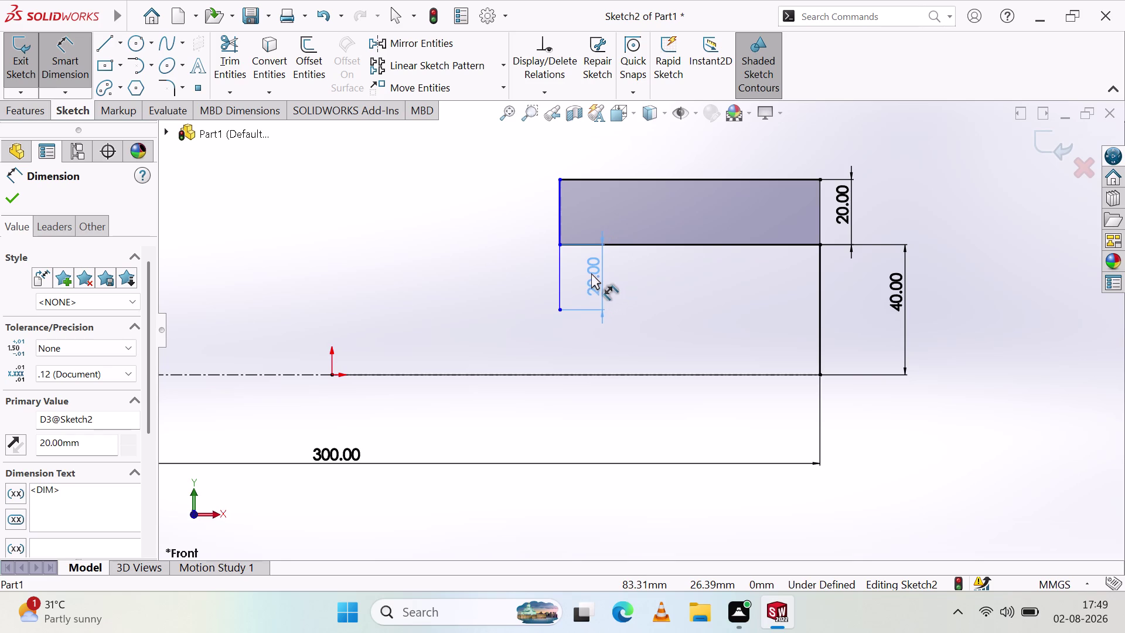
drag(592, 273, 580, 276)
click(625, 292)
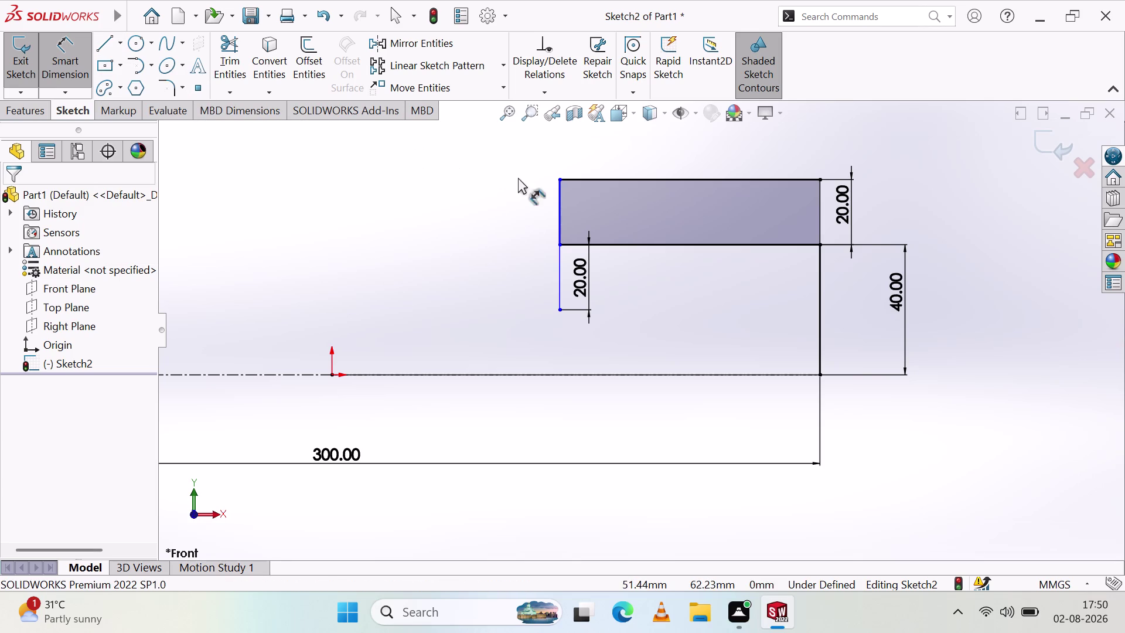
click(560, 180)
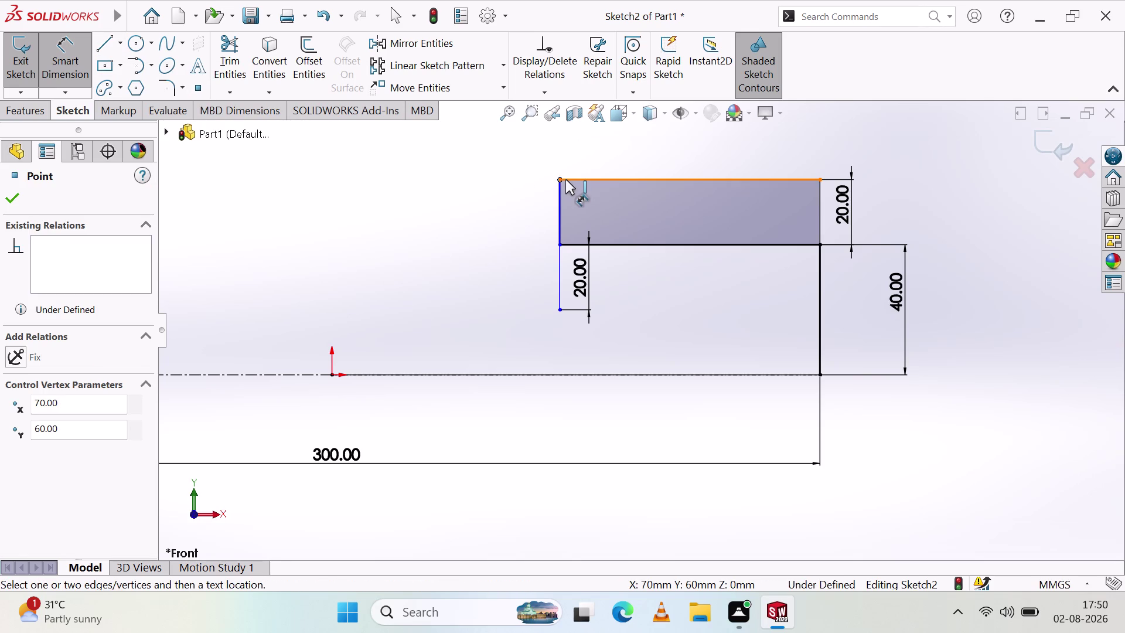
Draw a vertical line rising from the shaded rectangle's top-left corner.
scroll(up, 3)
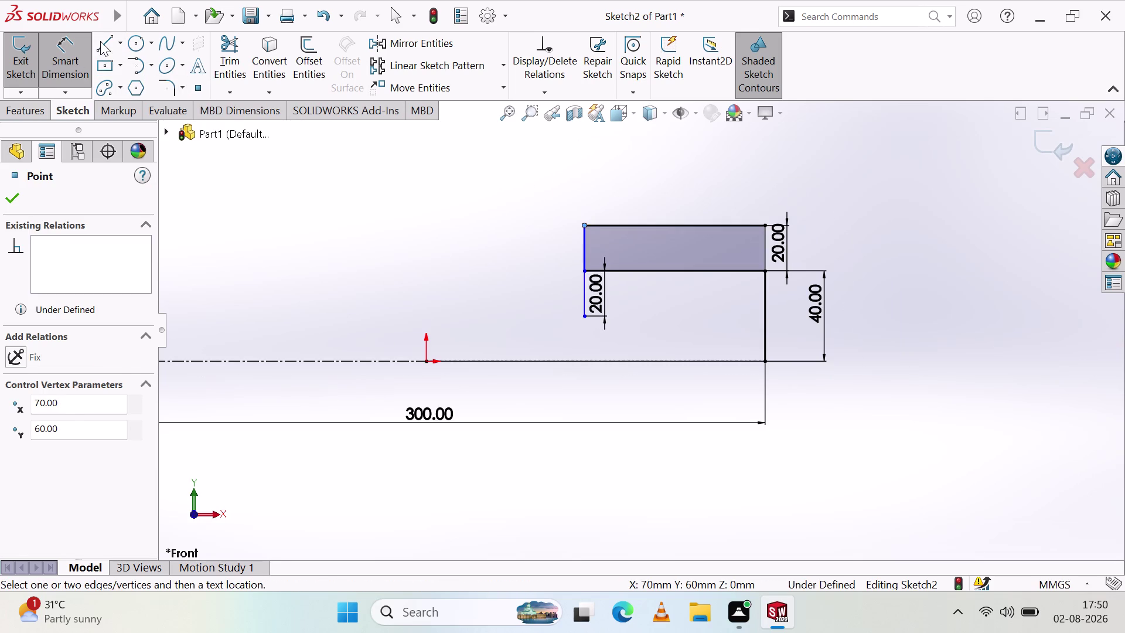
click(101, 41)
drag(585, 225, 586, 220)
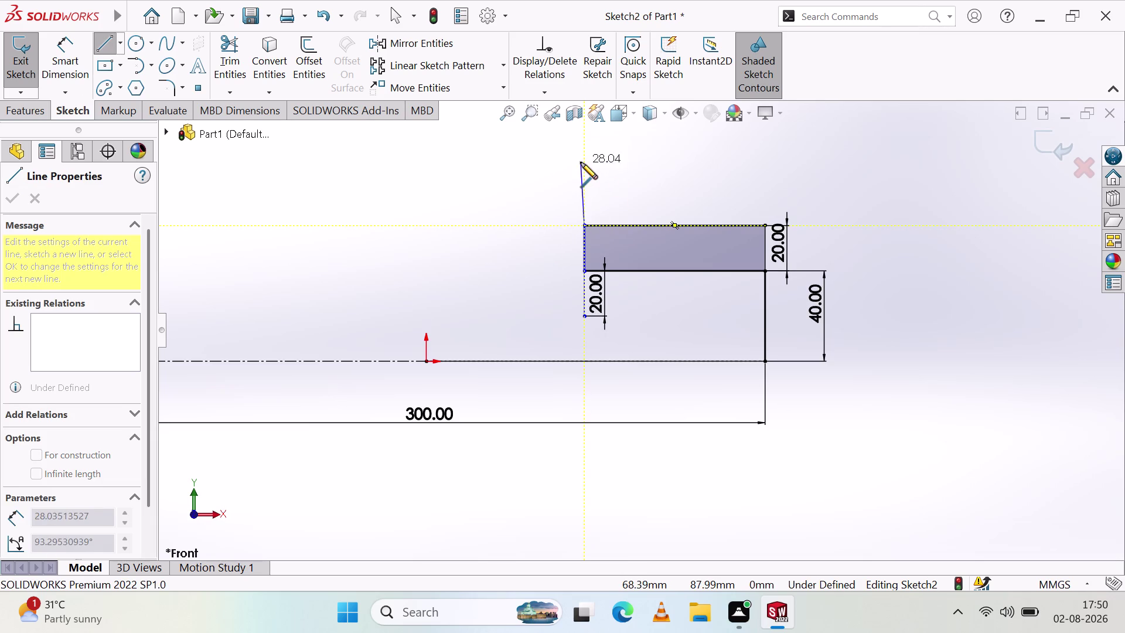
click(587, 167)
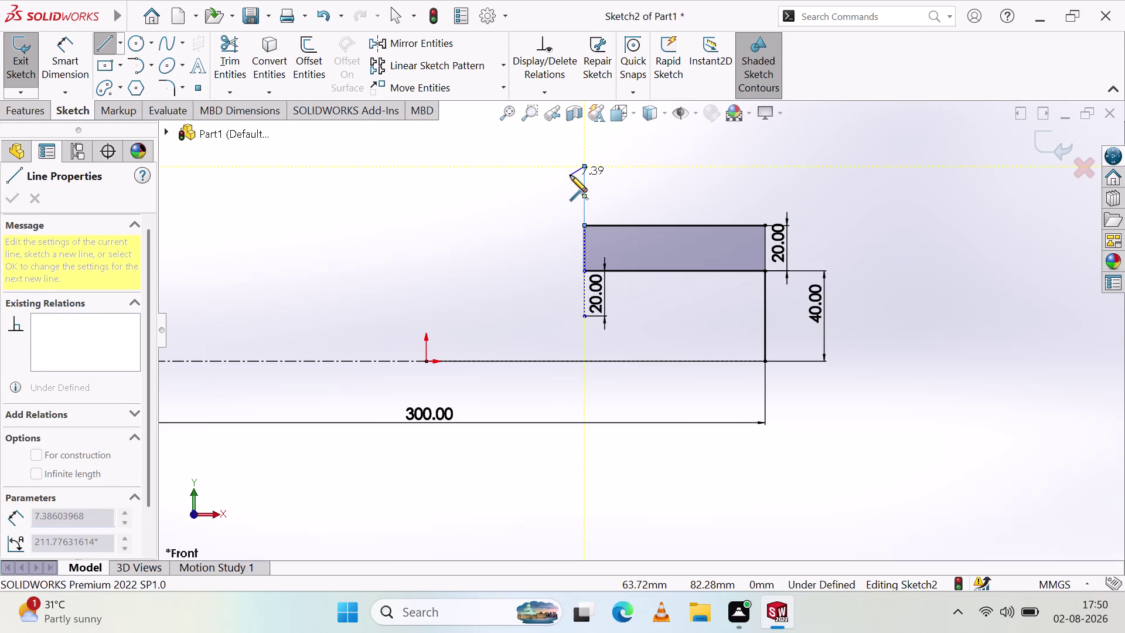
key(Escape)
Dimension the new riser to 20 mm.
click(82, 48)
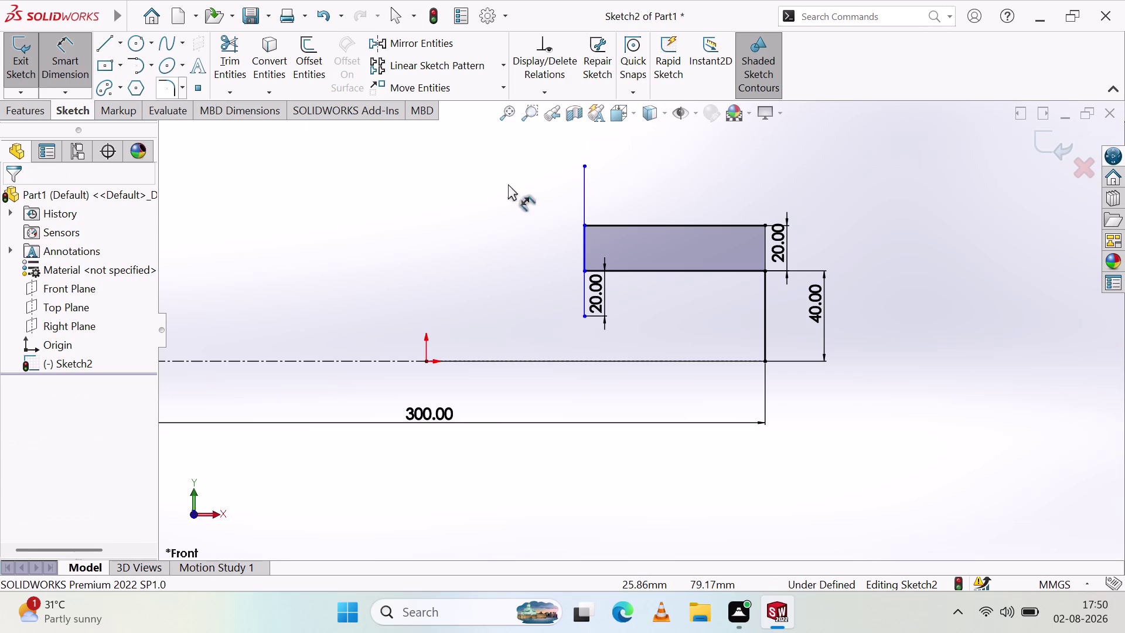
click(584, 190)
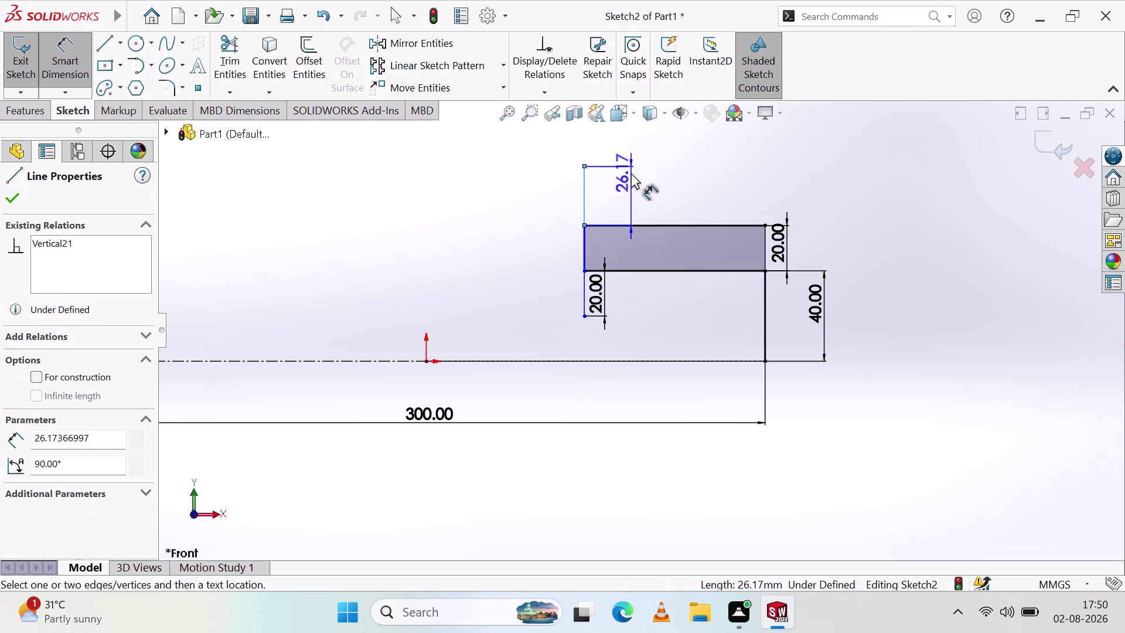
click(632, 172)
text(20)
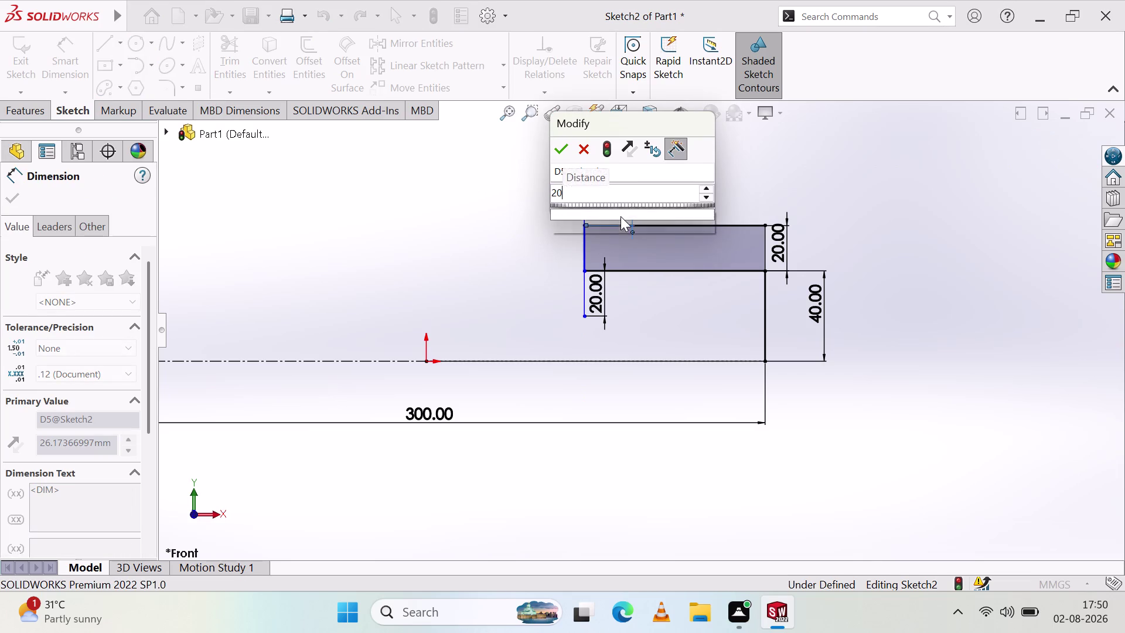
key(Return)
click(702, 182)
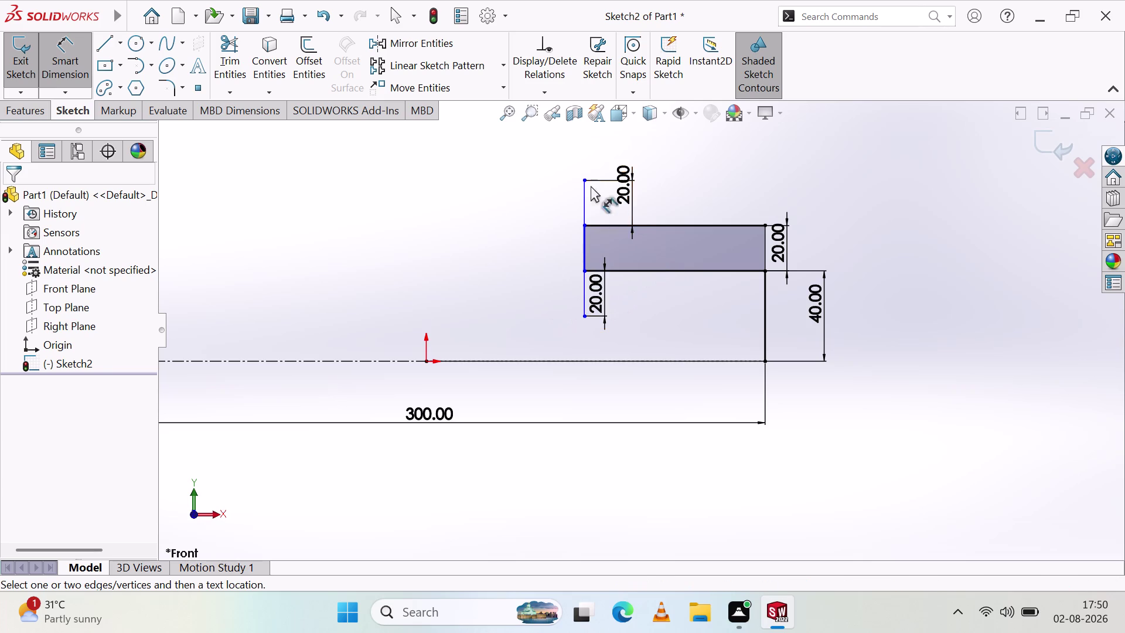
click(114, 40)
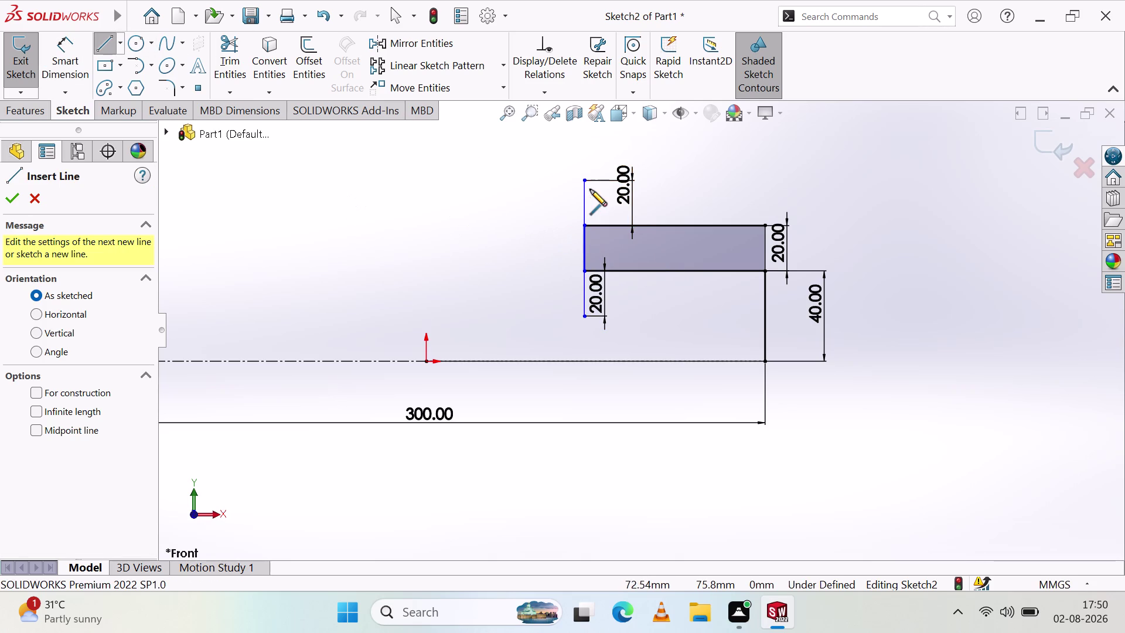
Draw a horizontal line left from the riser's top, then delete it as a stray.
click(585, 182)
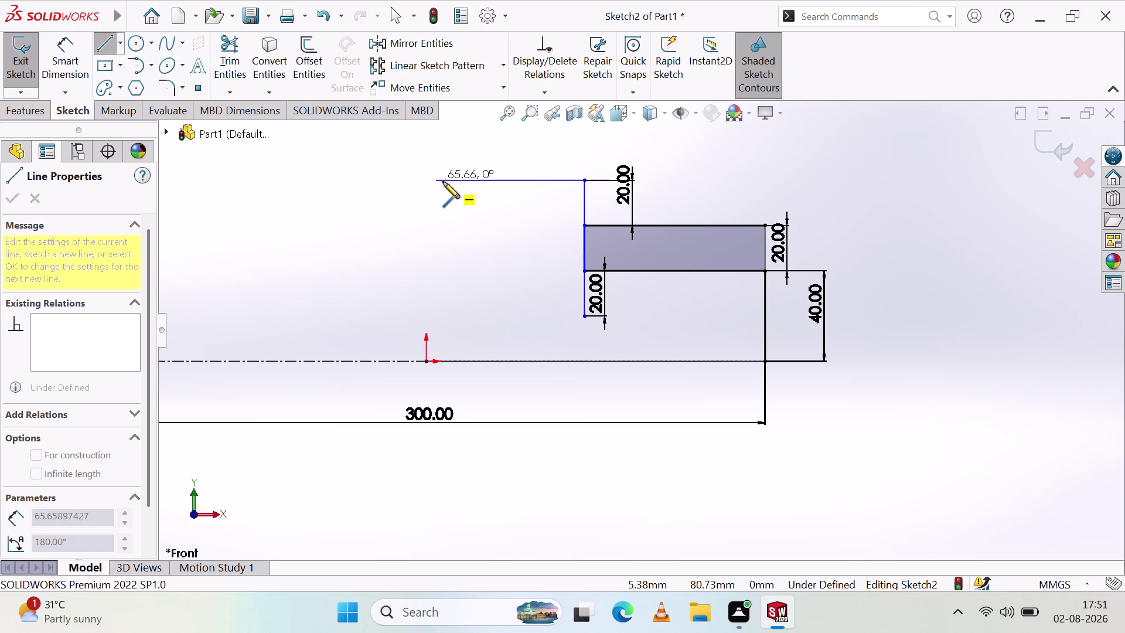
click(443, 178)
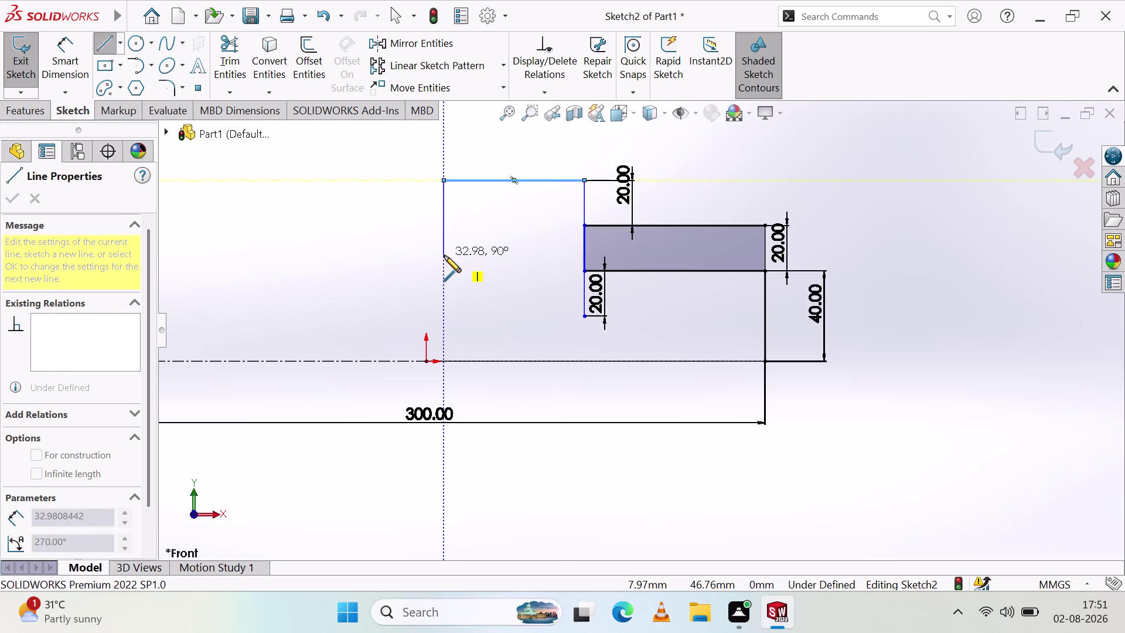
key(Escape)
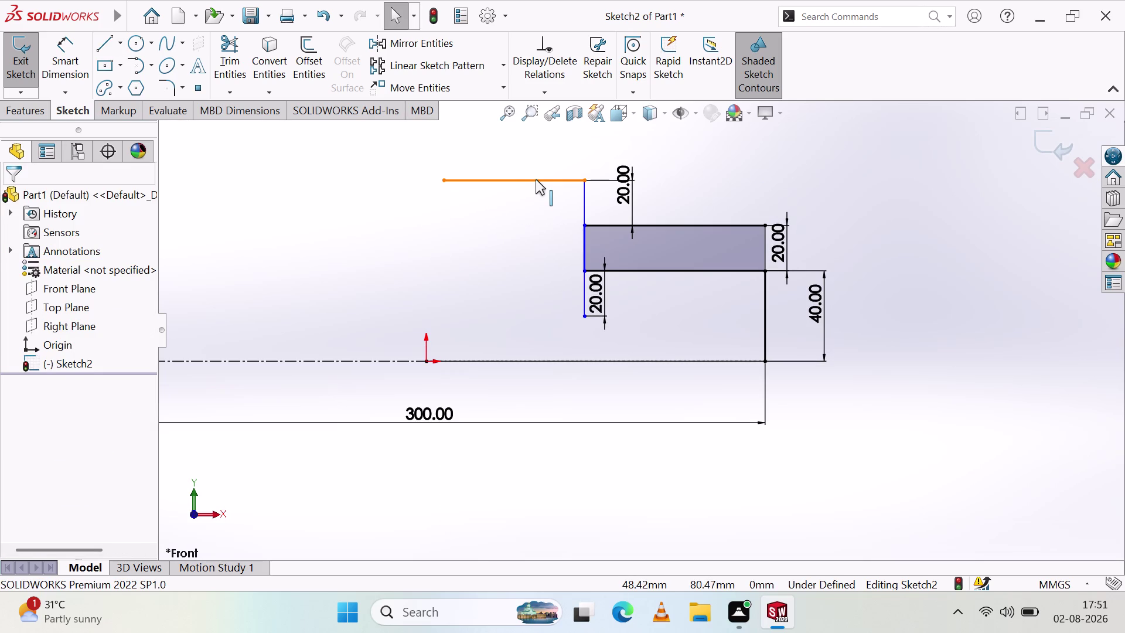
click(536, 180)
key(Delete)
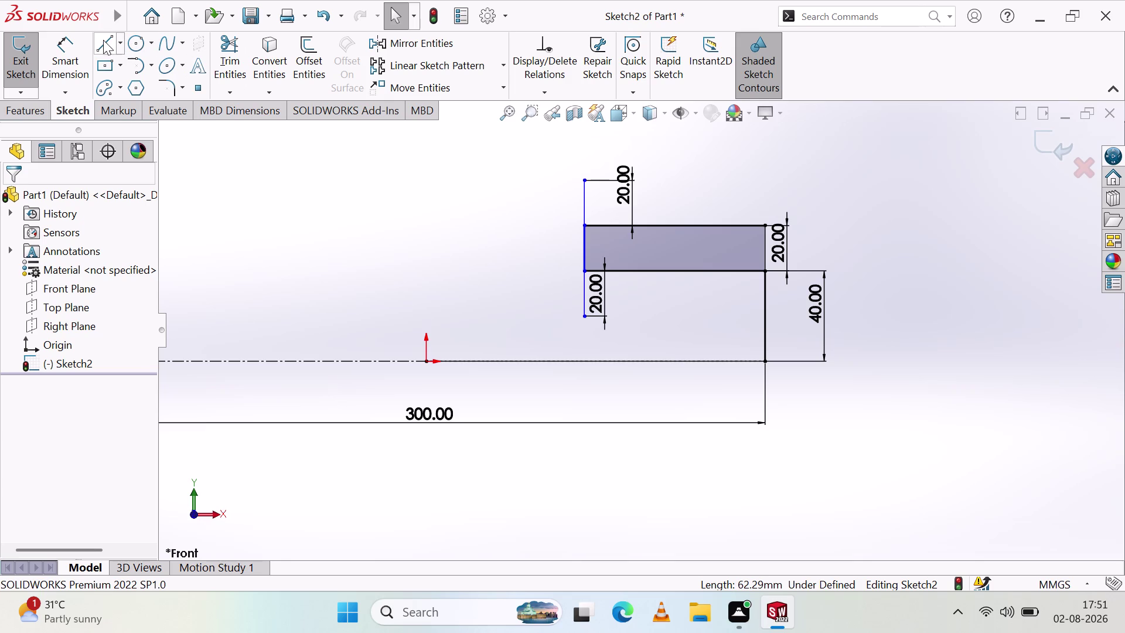
Redraw the horizontal line leftward from the top of the upper 20 mm riser.
click(103, 40)
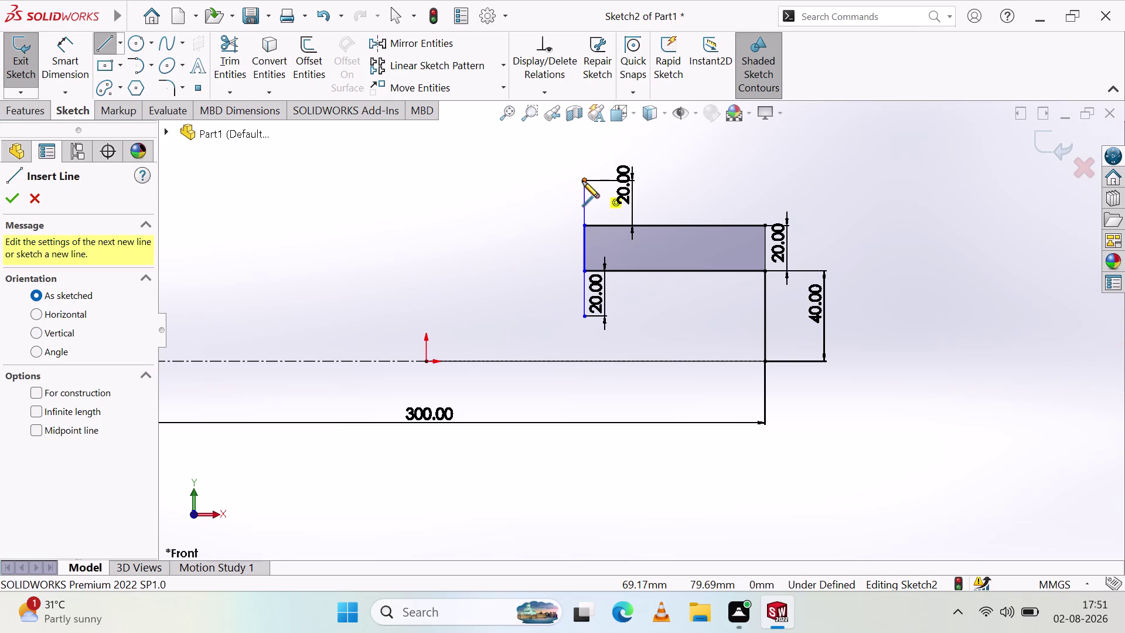
click(584, 180)
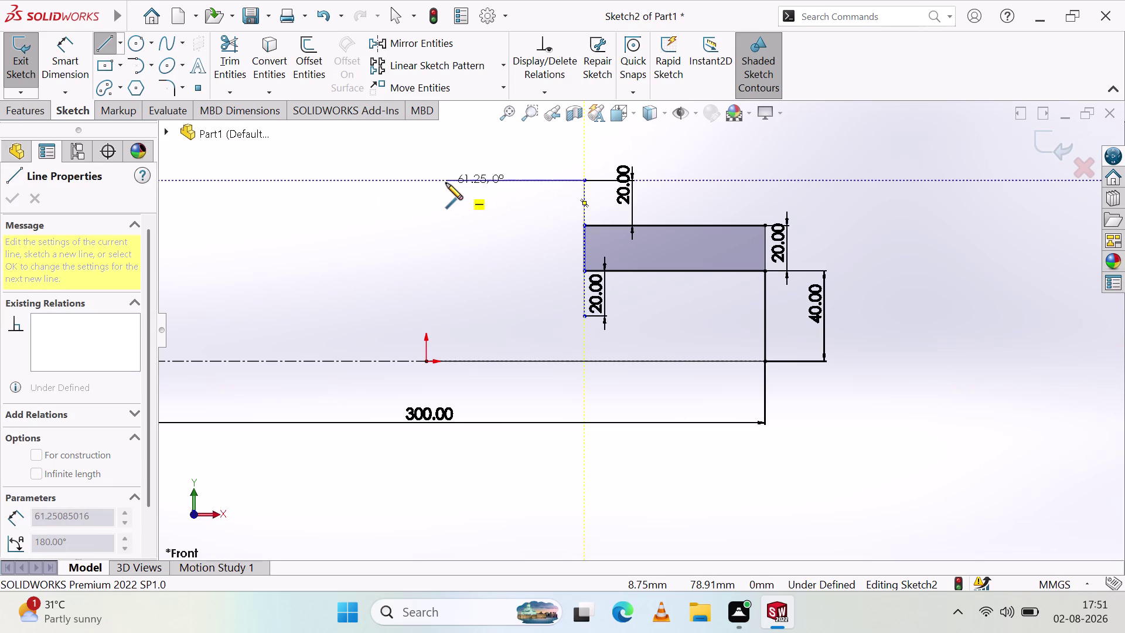
click(446, 182)
key(Escape)
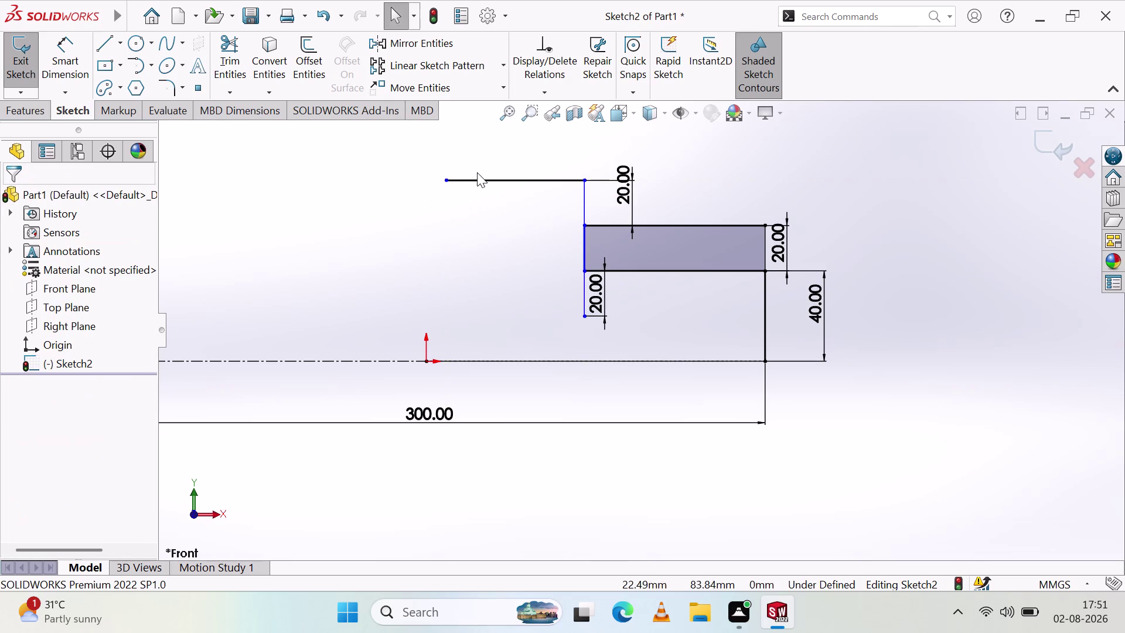
click(50, 62)
Dimension the top-left horizontal line to 60 mm and move the lower 20 mm dimension aside.
click(459, 178)
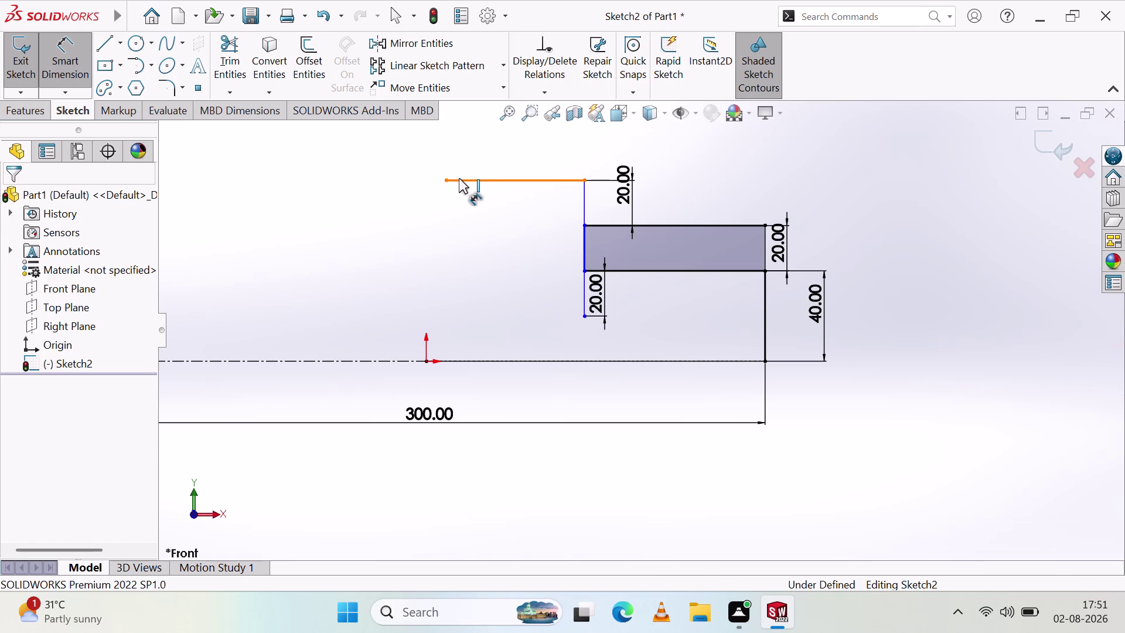
click(417, 212)
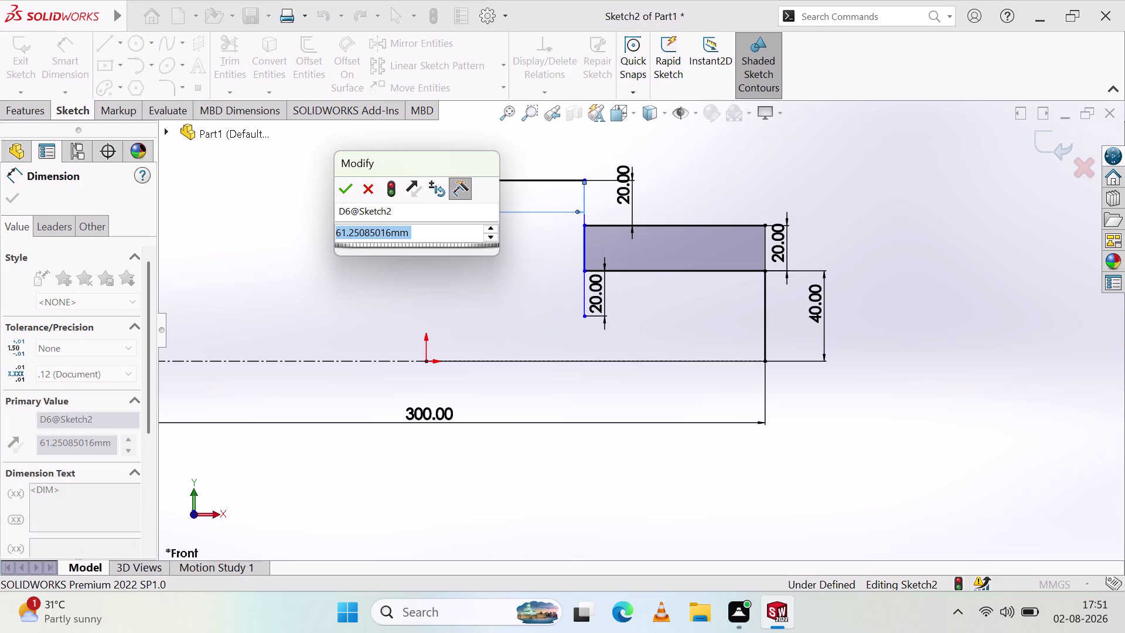
text(60)
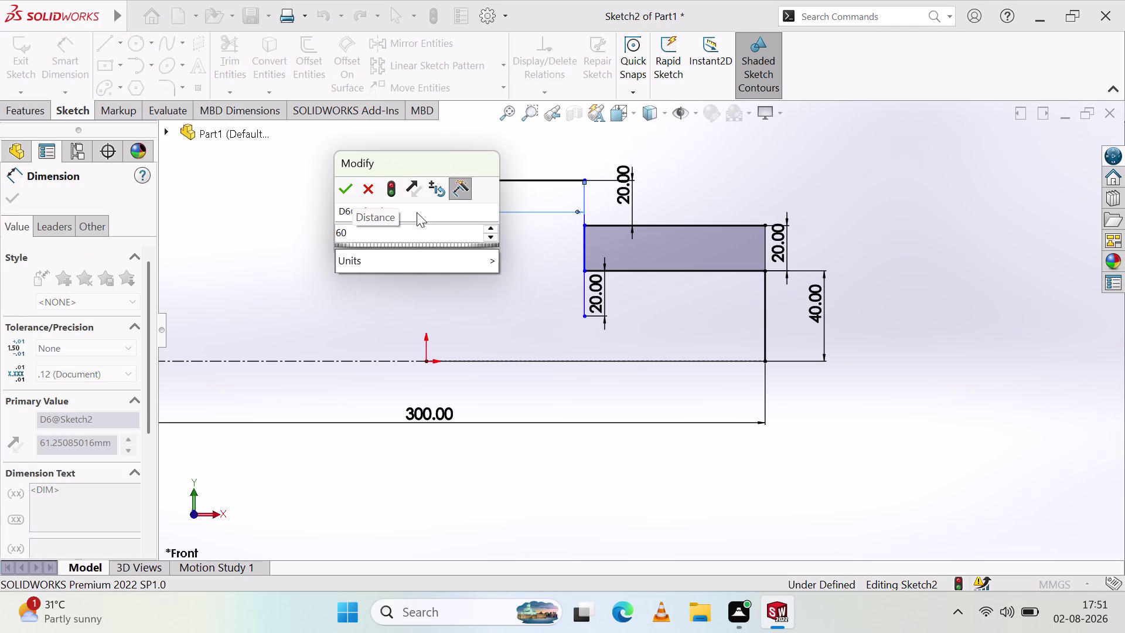
key(Return)
click(529, 230)
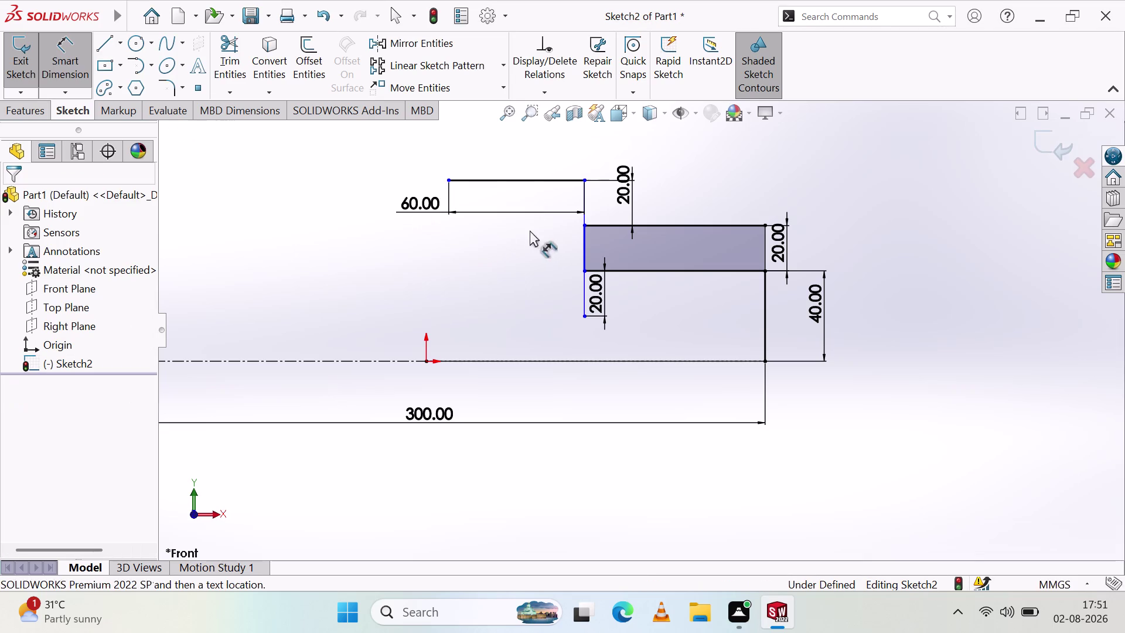
drag(591, 293, 634, 325)
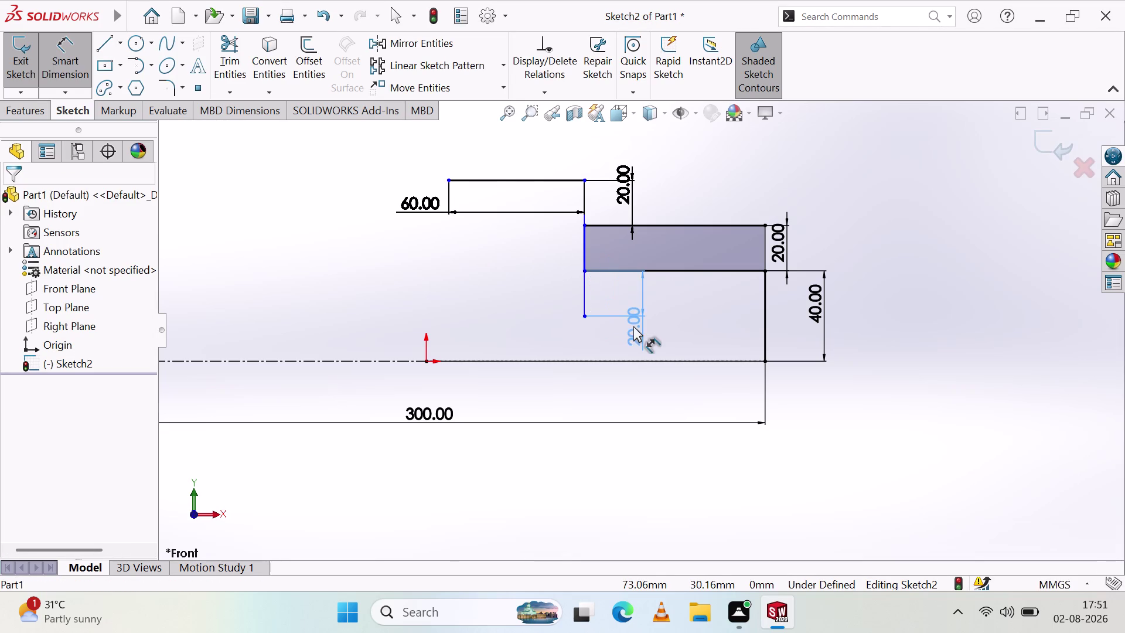
drag(634, 325, 609, 332)
click(641, 315)
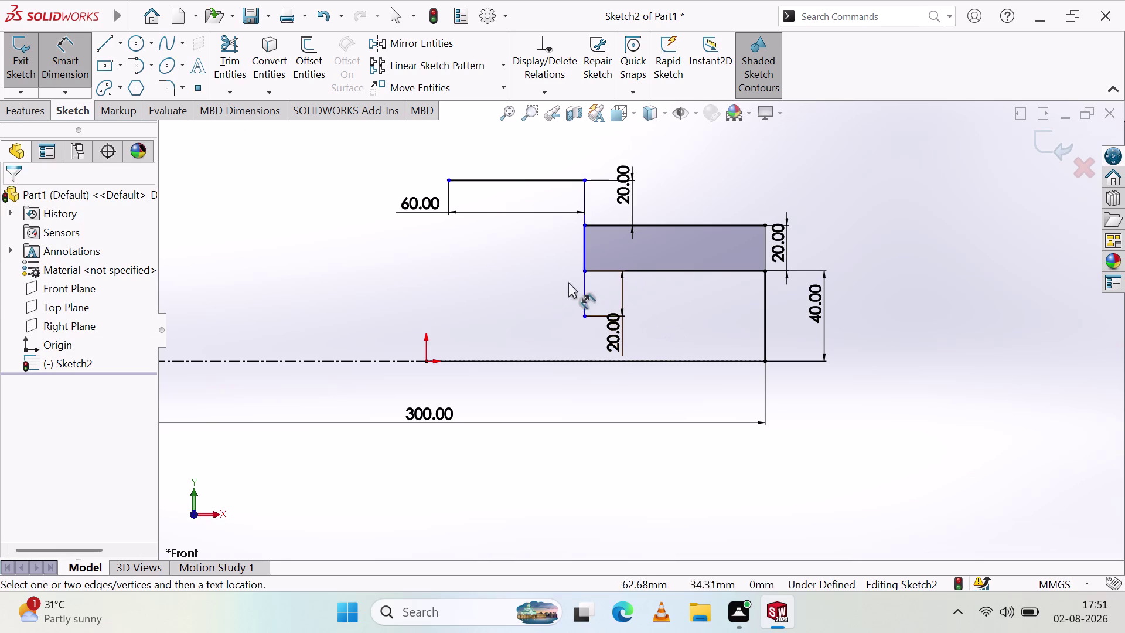
Delete the 60 mm dimension and both 20 mm dimensions on the left vertical lines.
click(446, 211)
key(Delete)
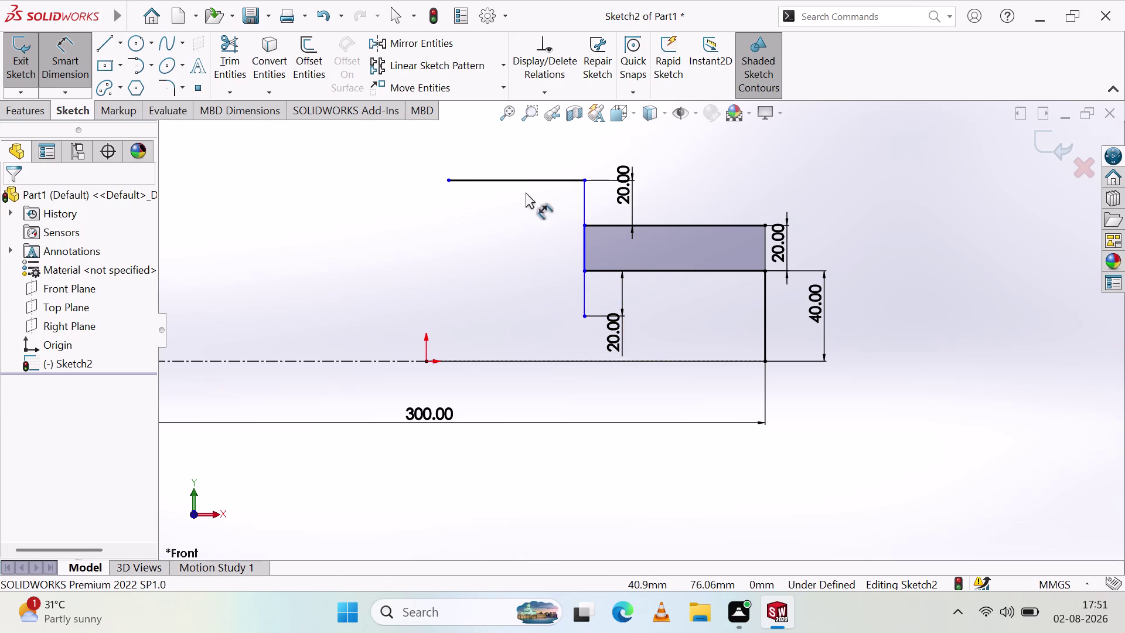
click(617, 327)
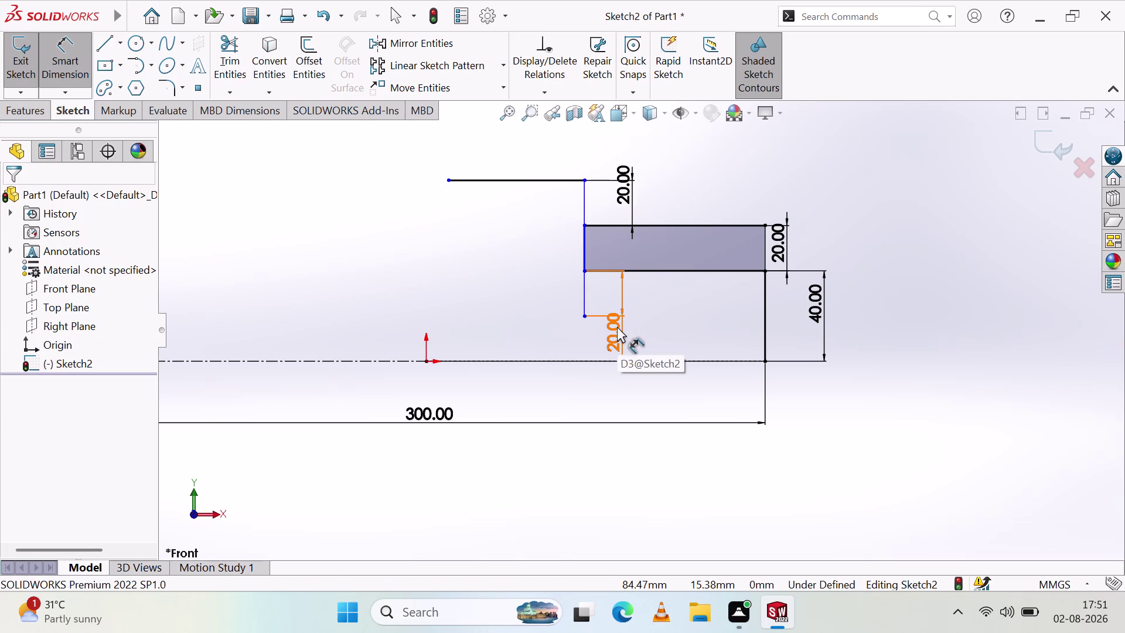
key(Delete)
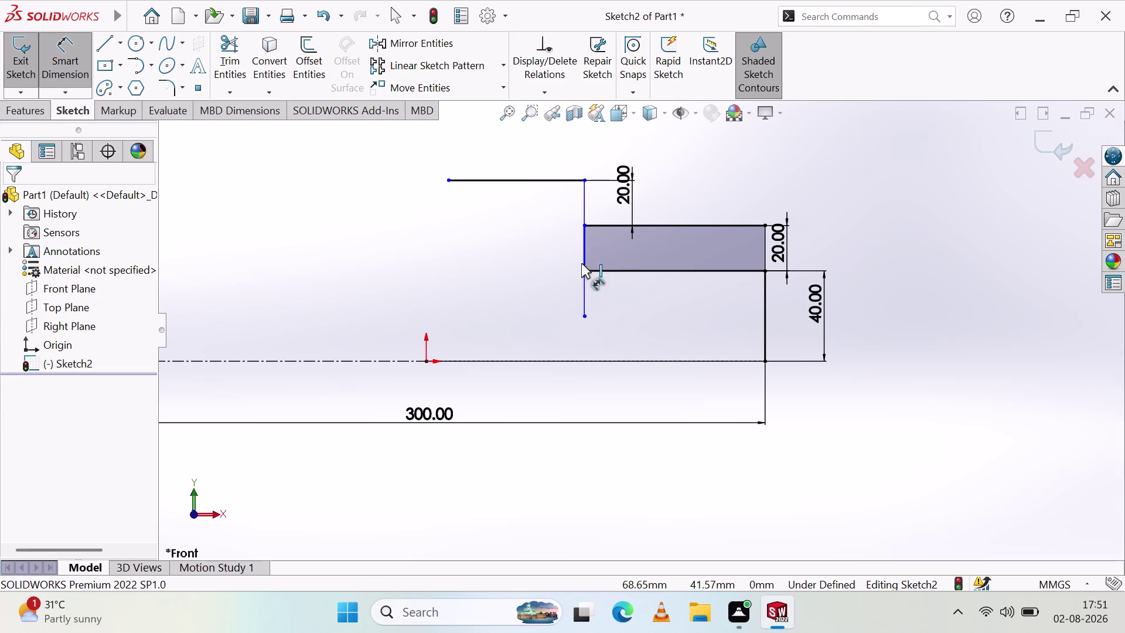
click(616, 186)
key(Delete)
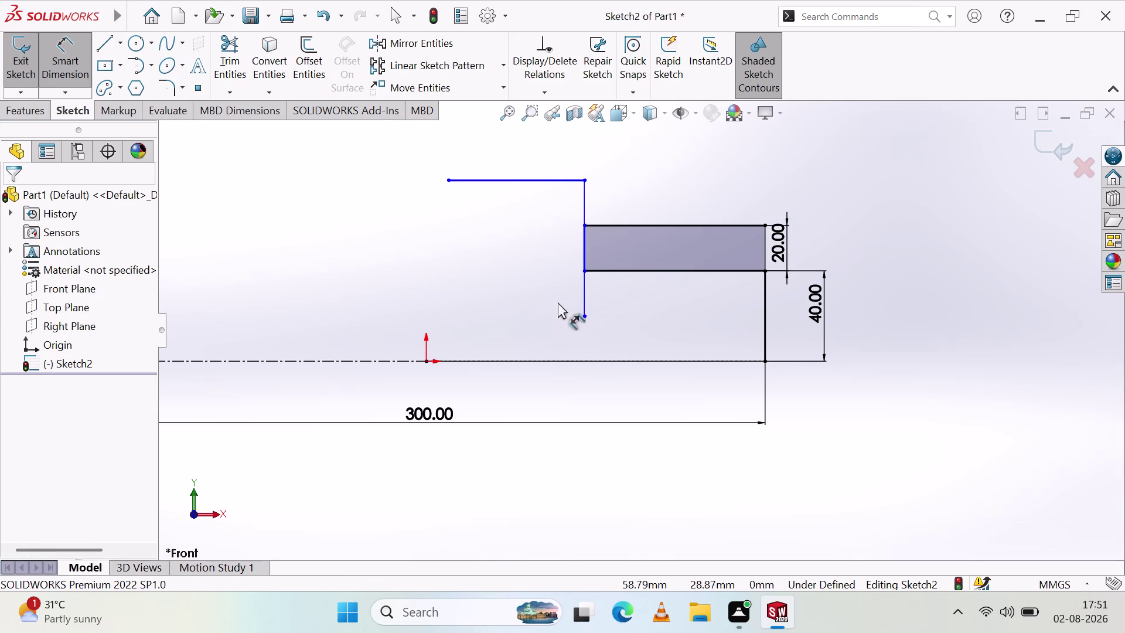
Draw the vertical edge down to the lower step height and the lower horizontal line leftward.
click(105, 52)
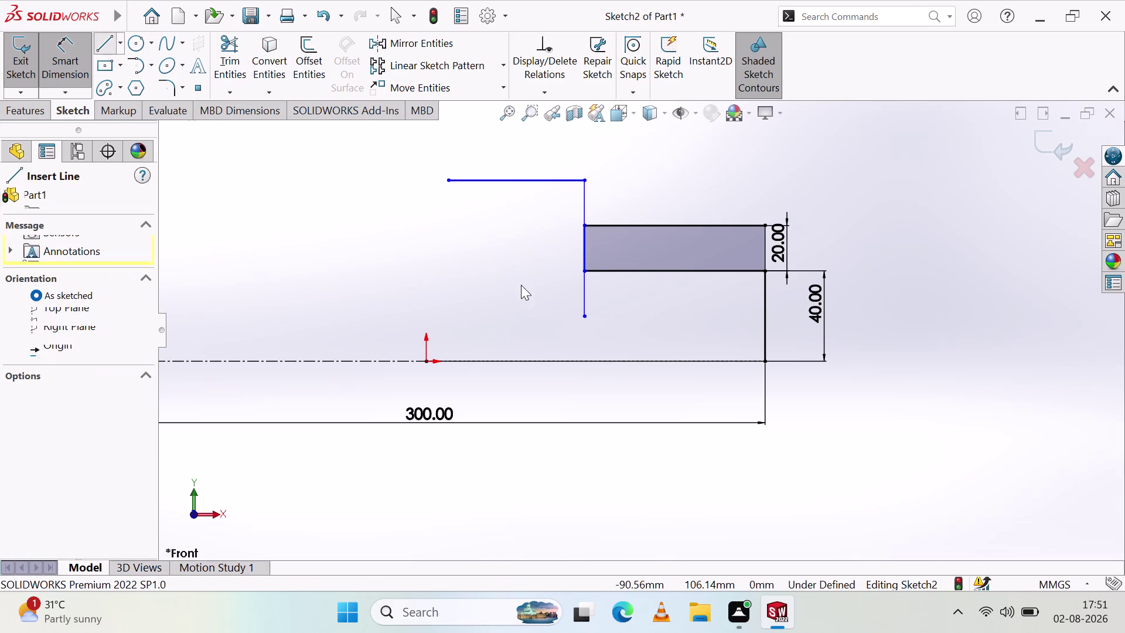
click(585, 316)
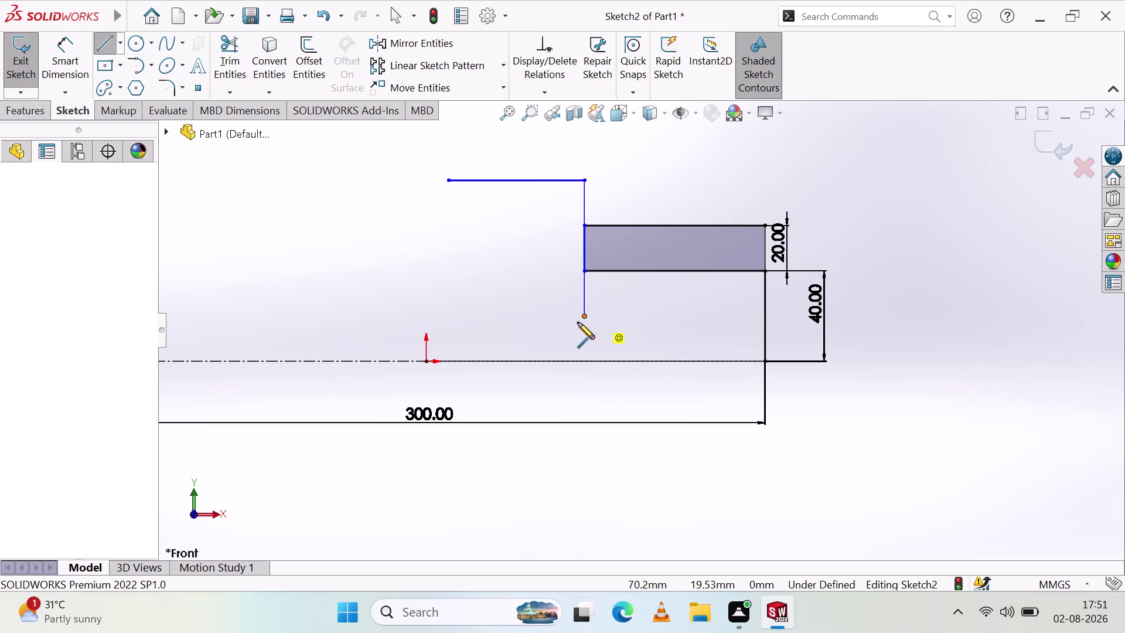
click(449, 315)
key(Escape)
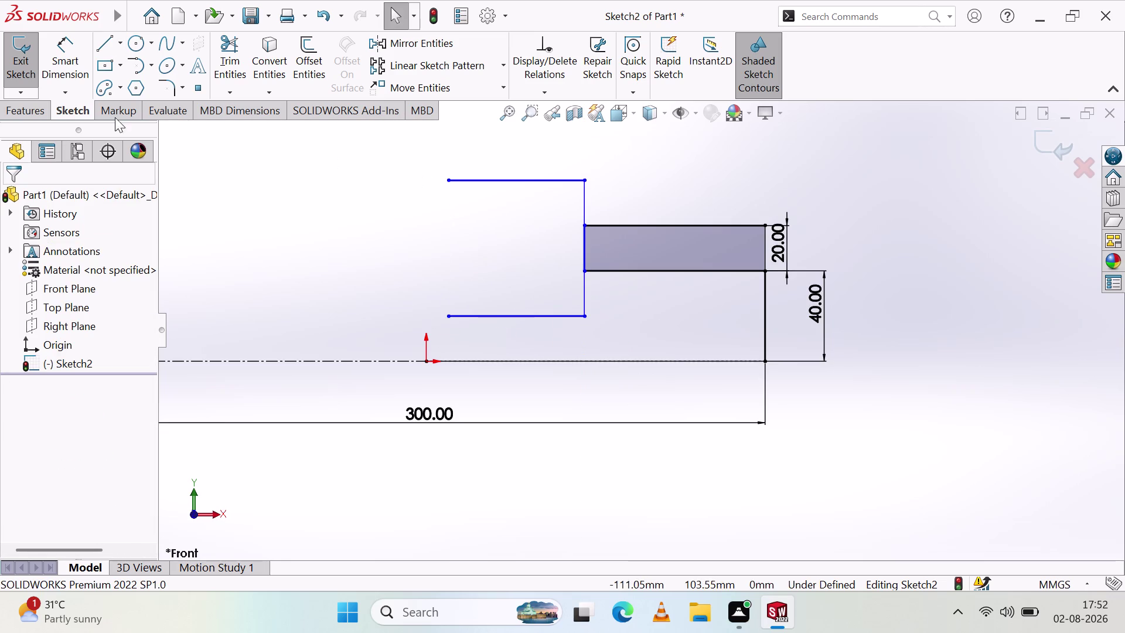
Place a 60 mm length dimension below the lower horizontal line.
click(69, 52)
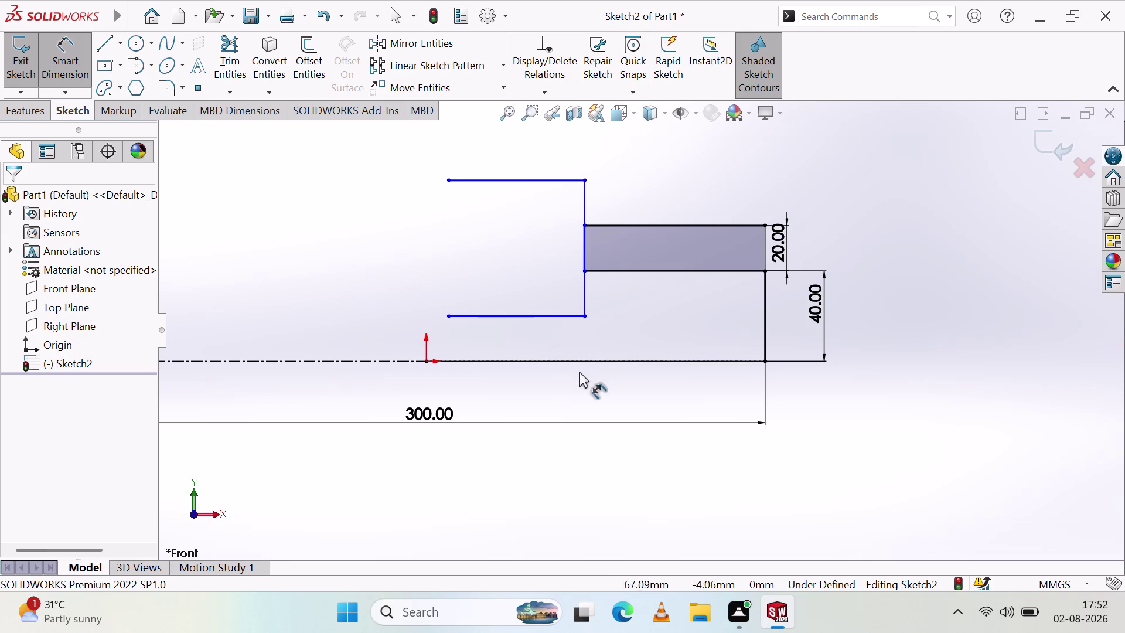
click(517, 317)
click(520, 338)
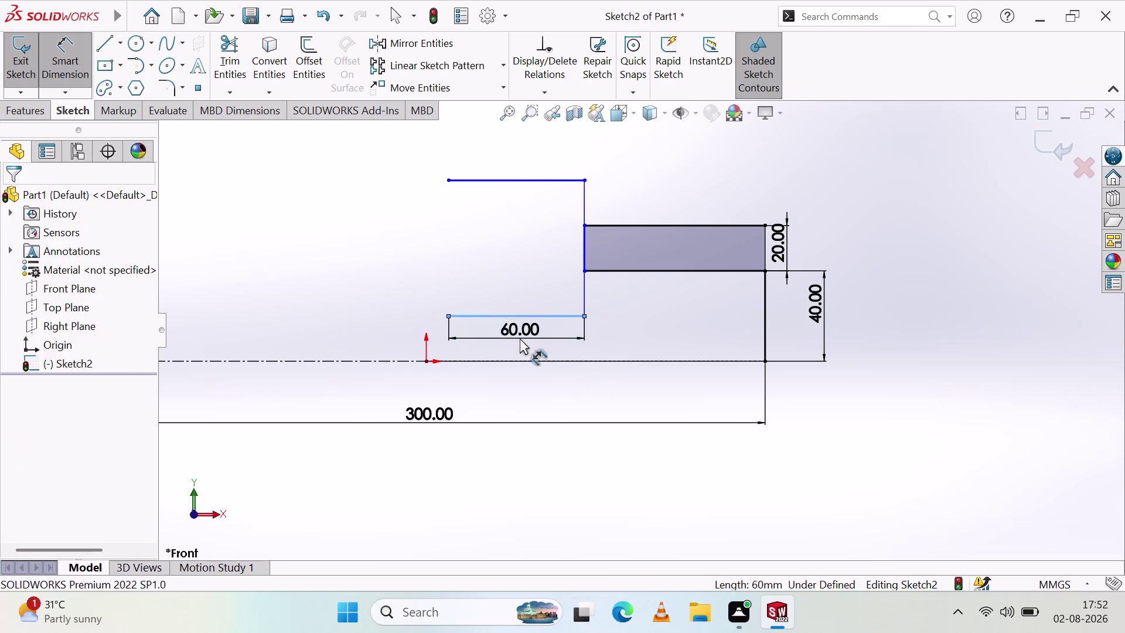
click(446, 319)
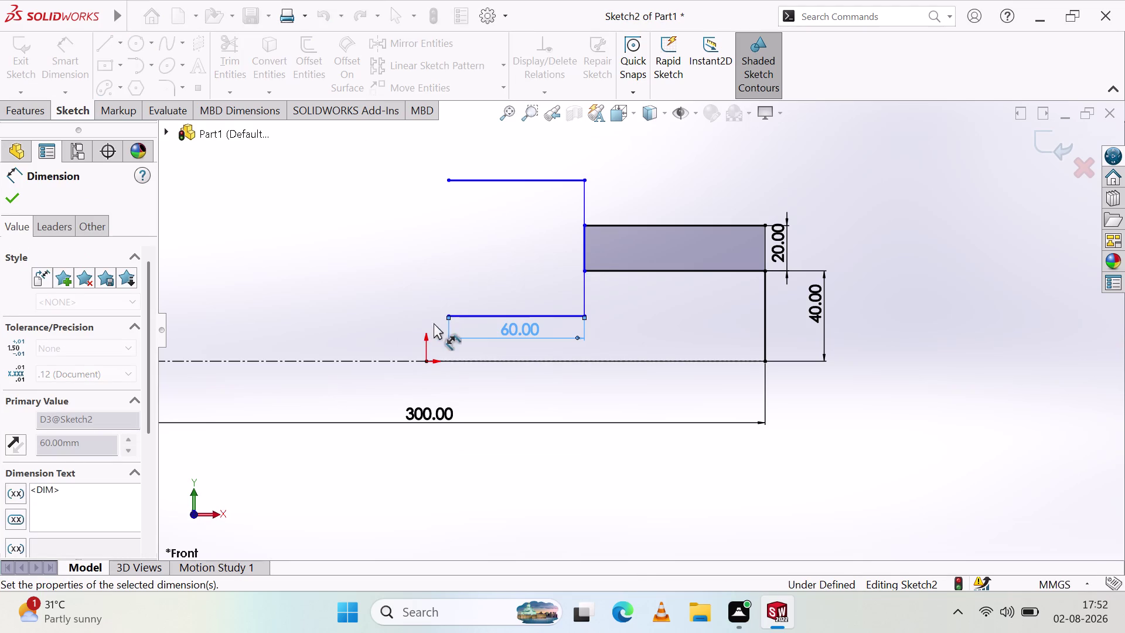
click(678, 315)
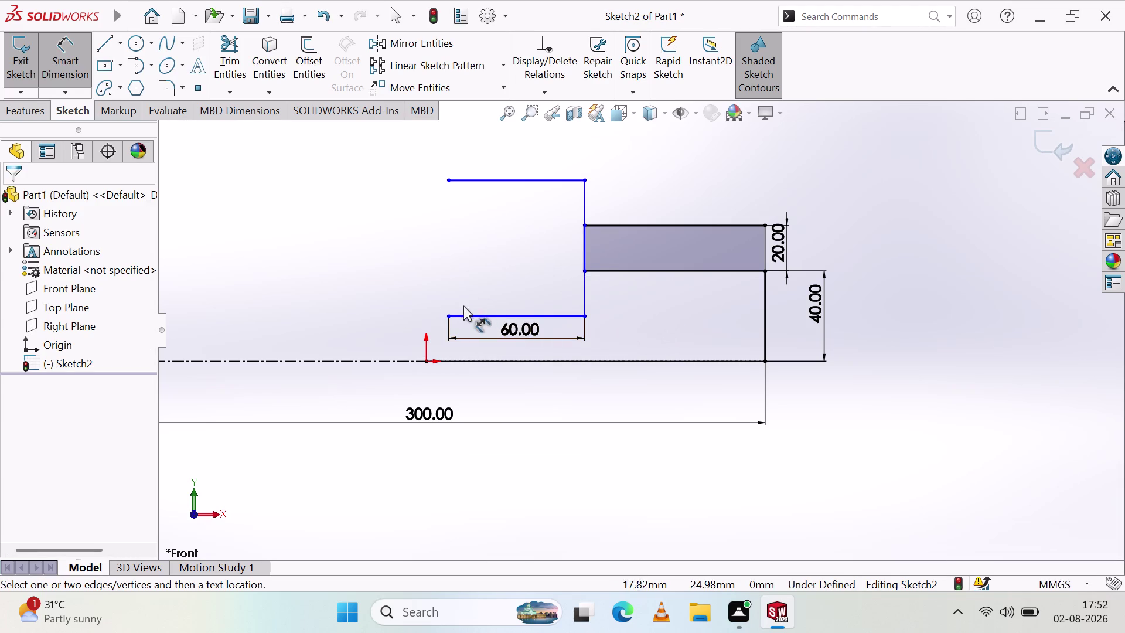
click(109, 40)
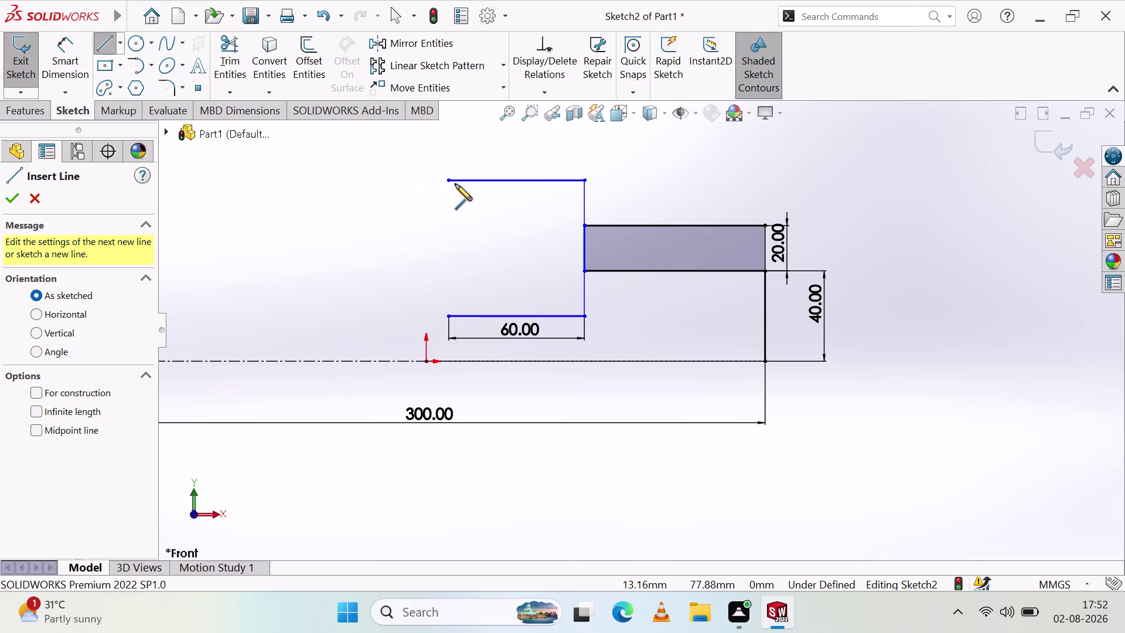
Draw the left vertical line closing the box, abandoning its length dimension.
click(447, 181)
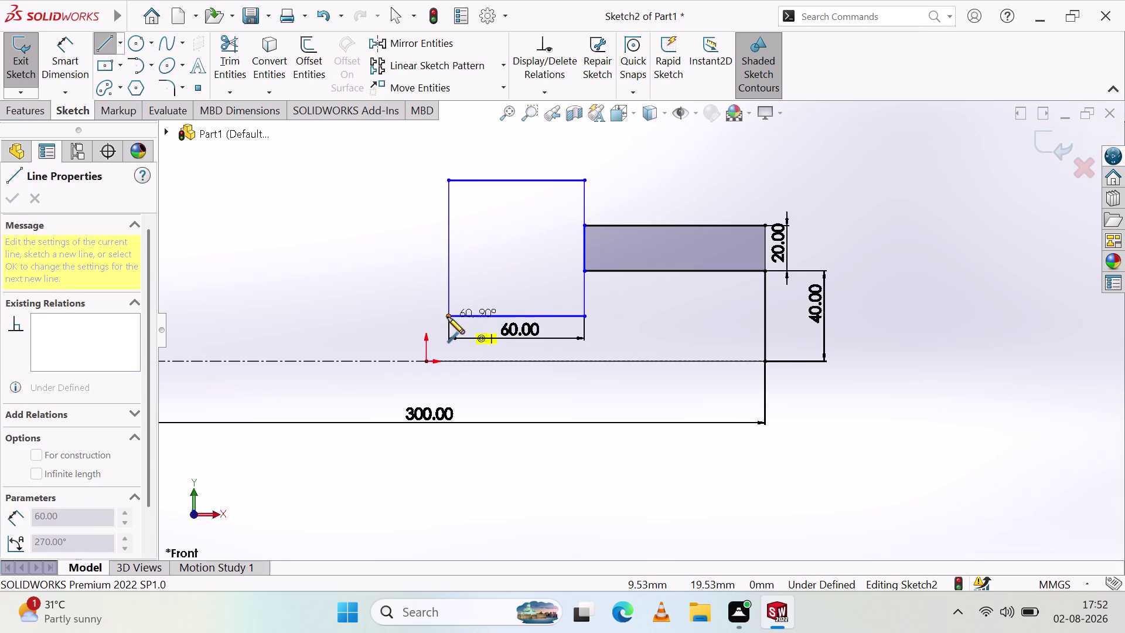
click(447, 318)
key(Escape)
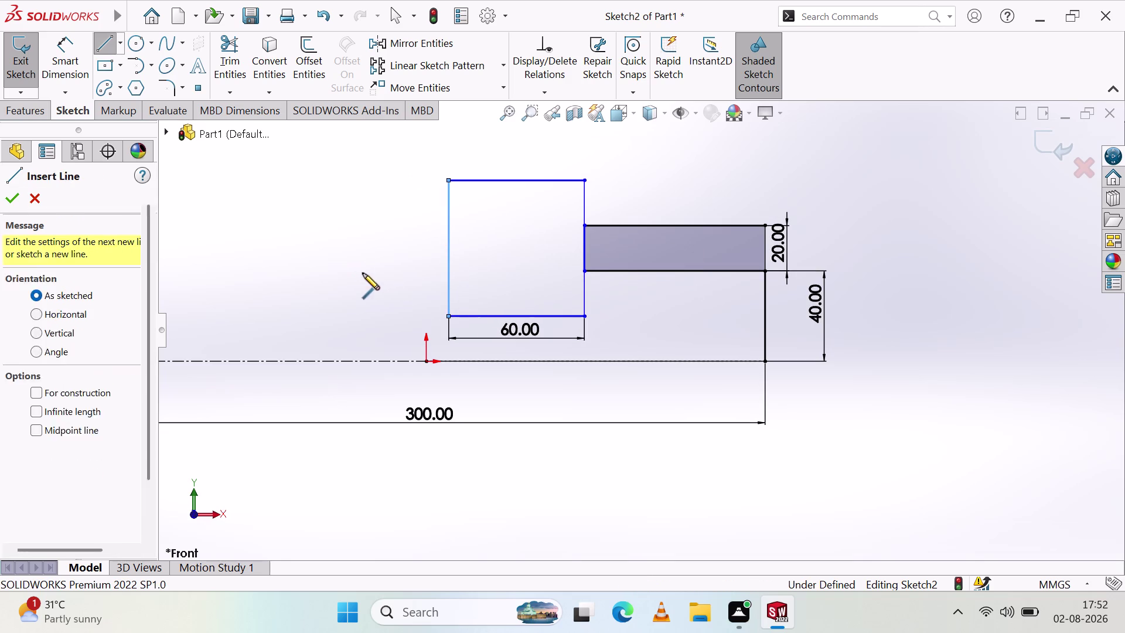
click(388, 271)
click(441, 228)
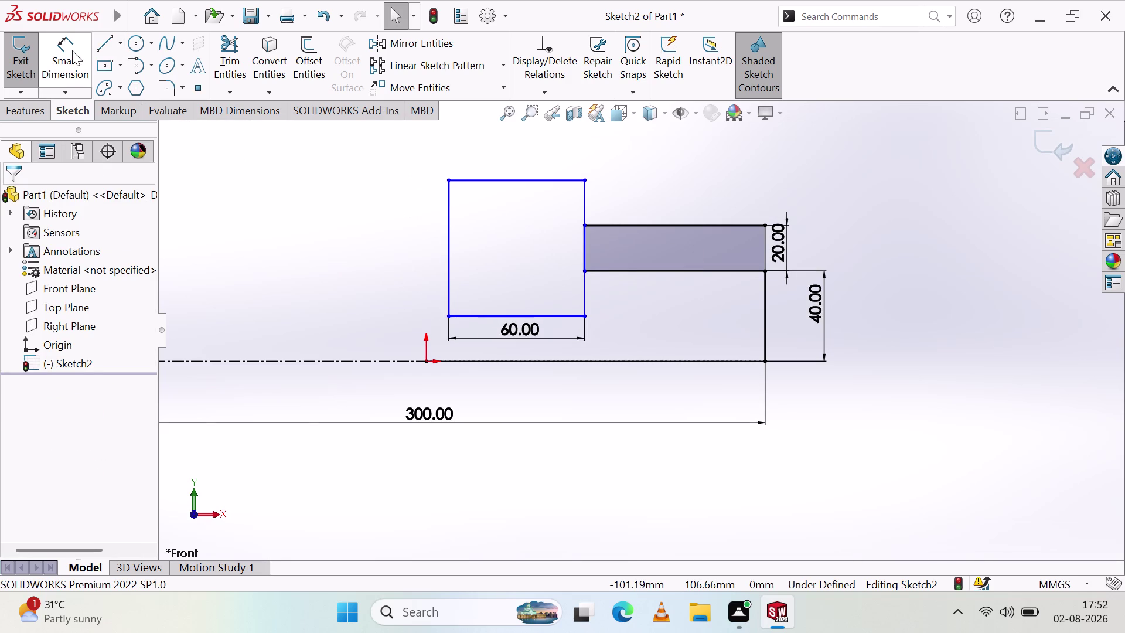
click(71, 50)
click(450, 242)
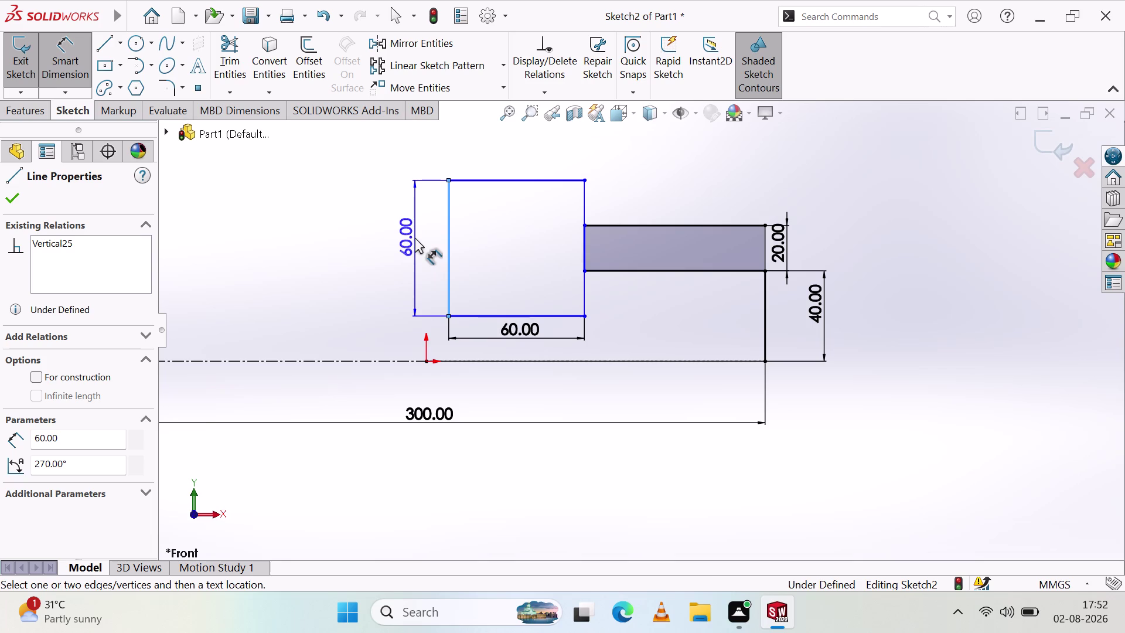
key(Escape)
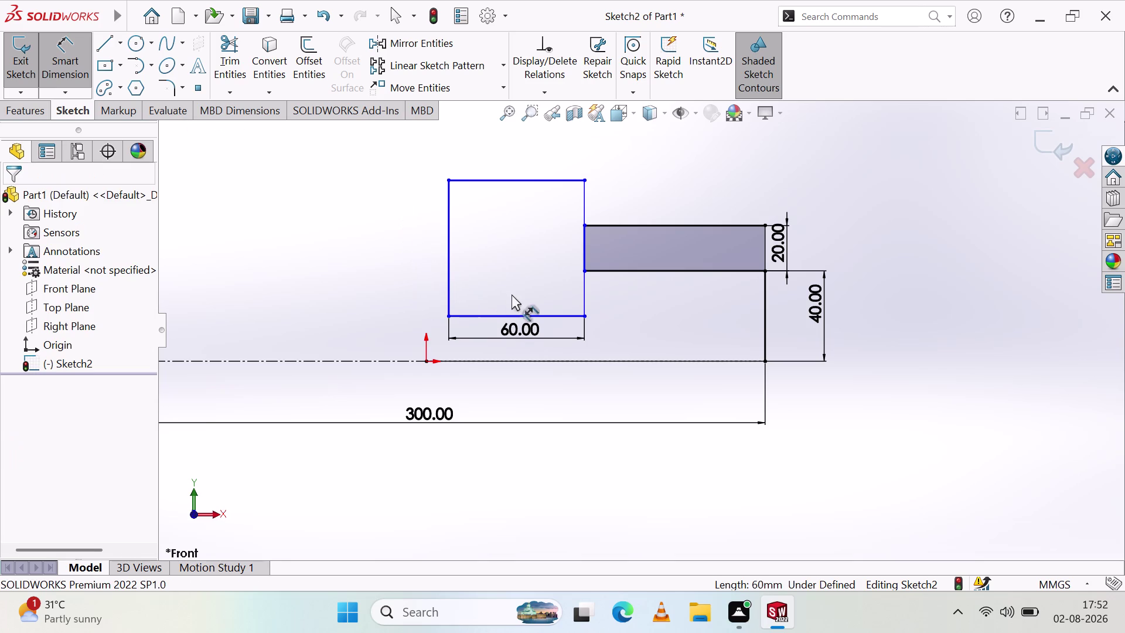
Delete the lower horizontal line's 60 mm dimension.
click(522, 329)
key(Delete)
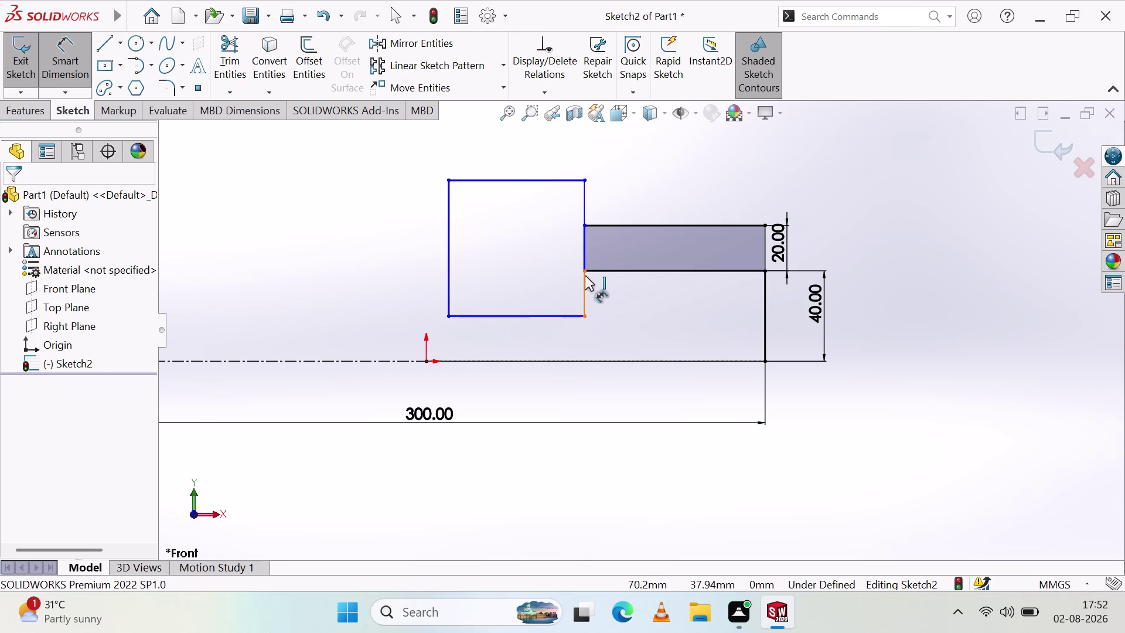
click(500, 177)
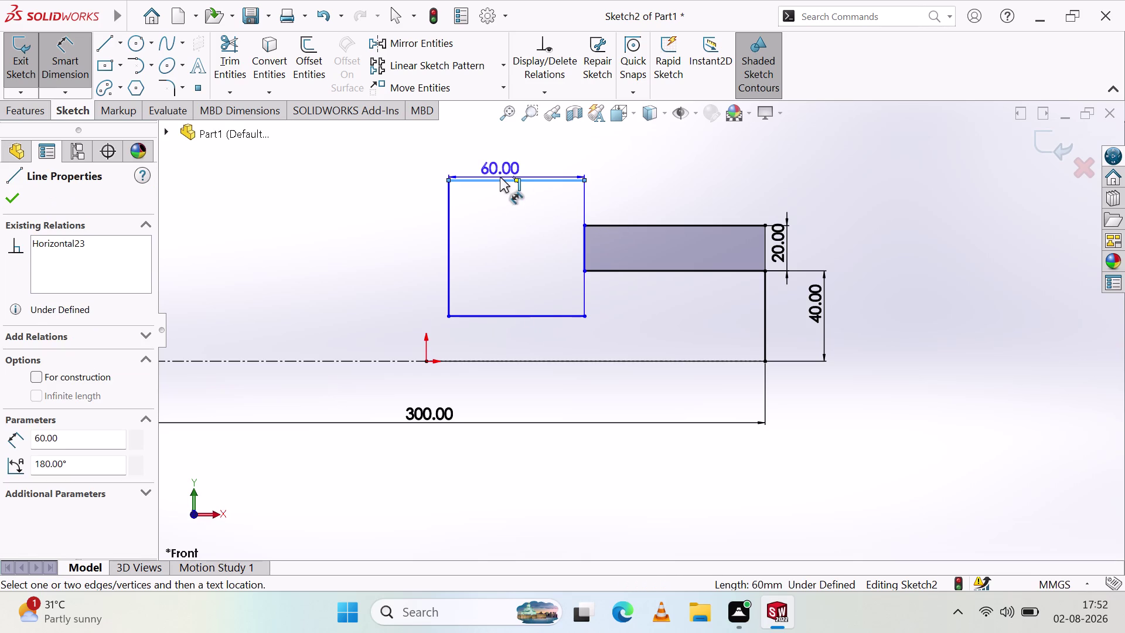
Delete the step's upper horizontal line and left vertical line.
key(Delete)
click(447, 228)
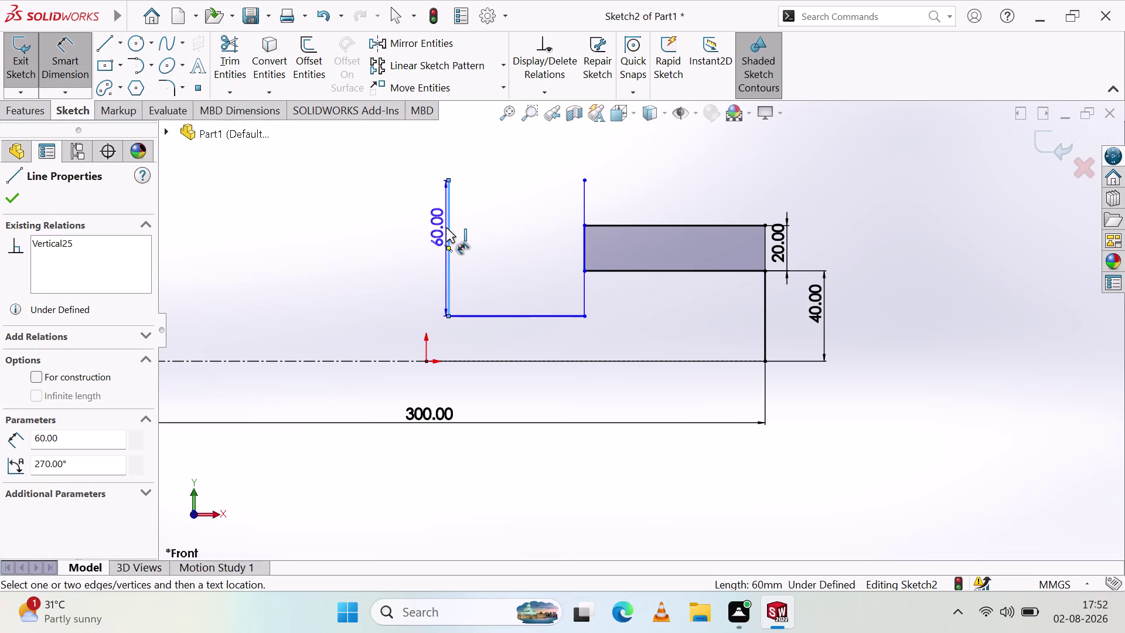
key(Delete)
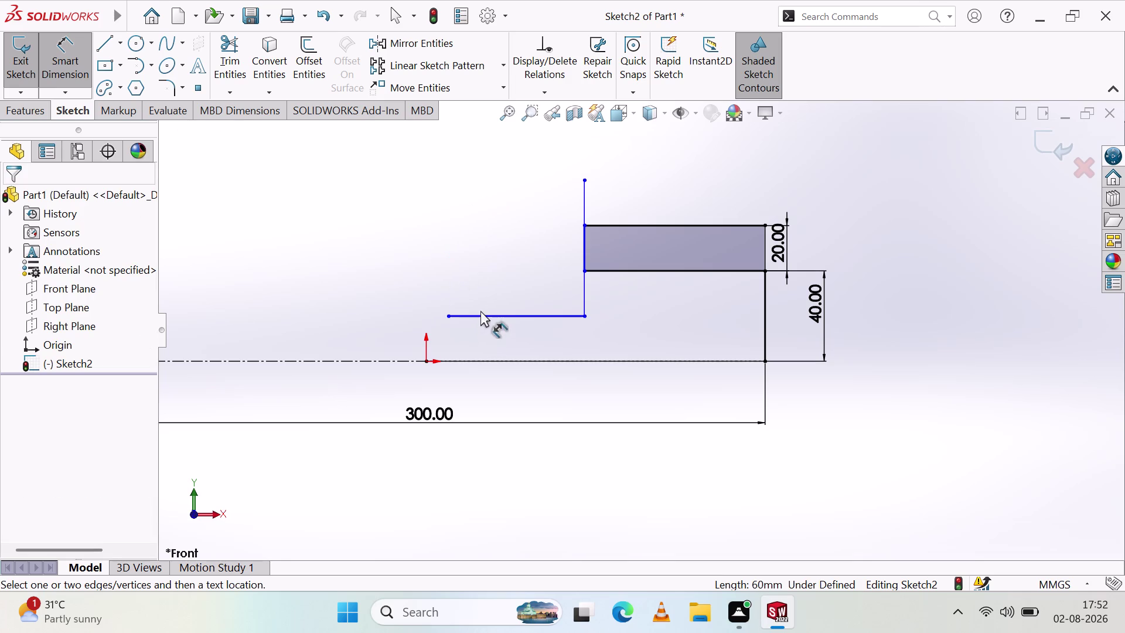
click(83, 60)
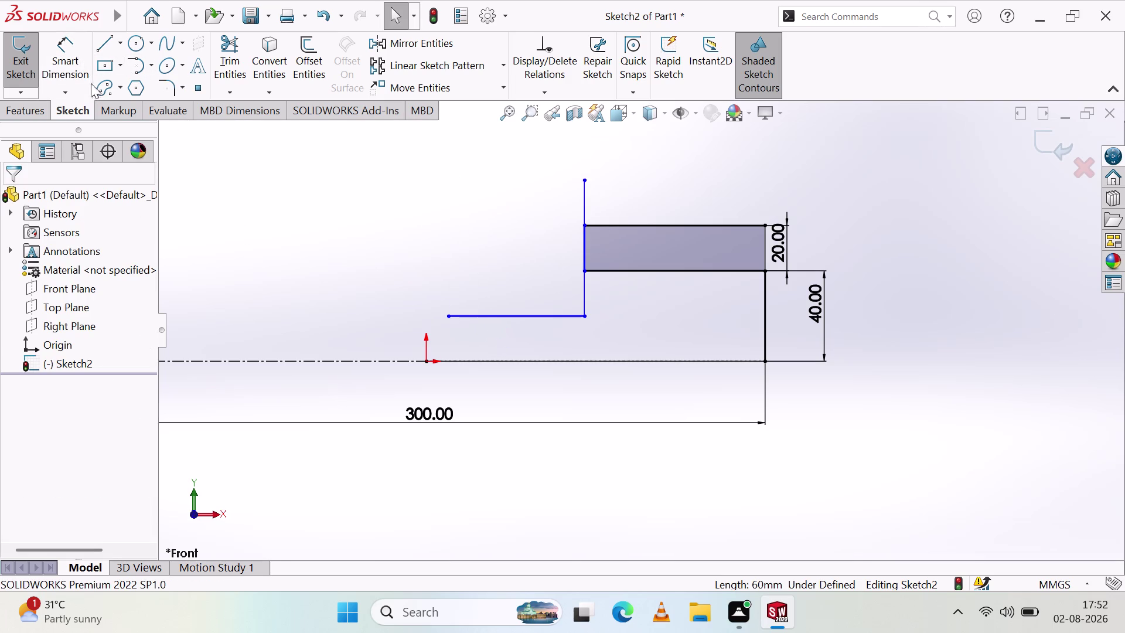
Dimension the lower horizontal line to 40 mm.
click(89, 79)
click(494, 319)
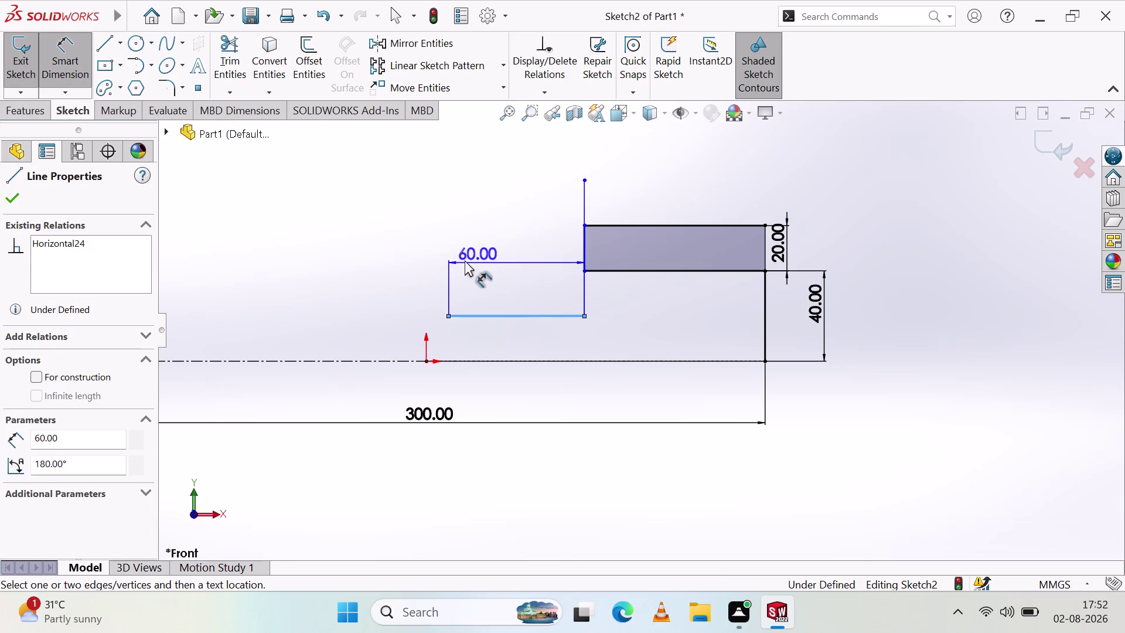
click(460, 260)
text(4)
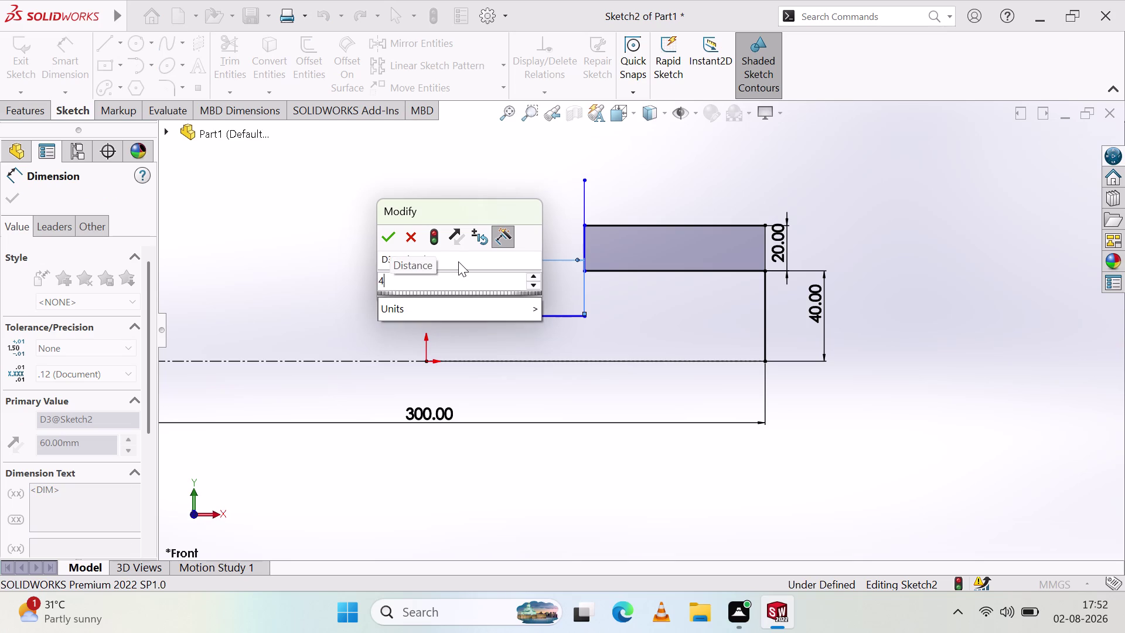
text(0)
key(Return)
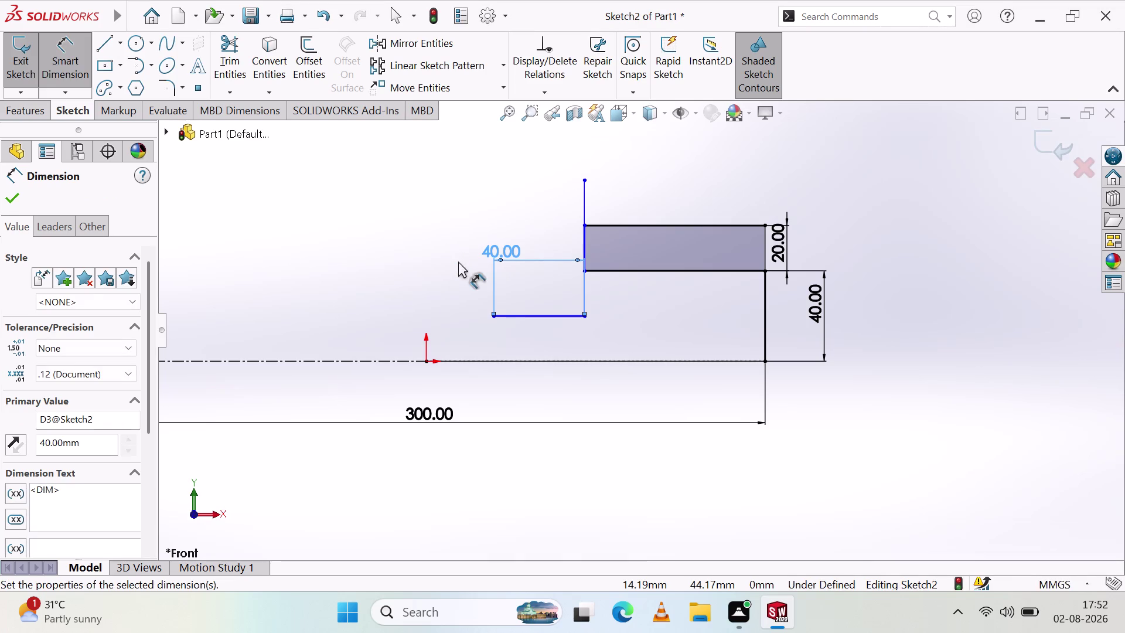
click(467, 275)
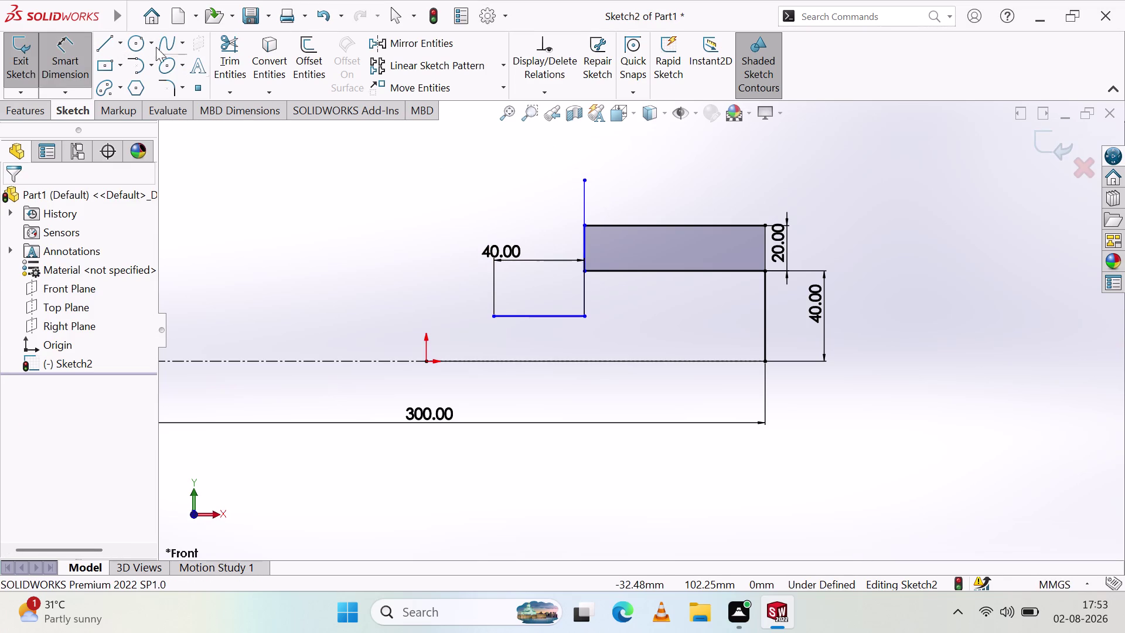
Sketch the larger step's upper horizontal line leftward and add a 40 mm dimension.
click(108, 47)
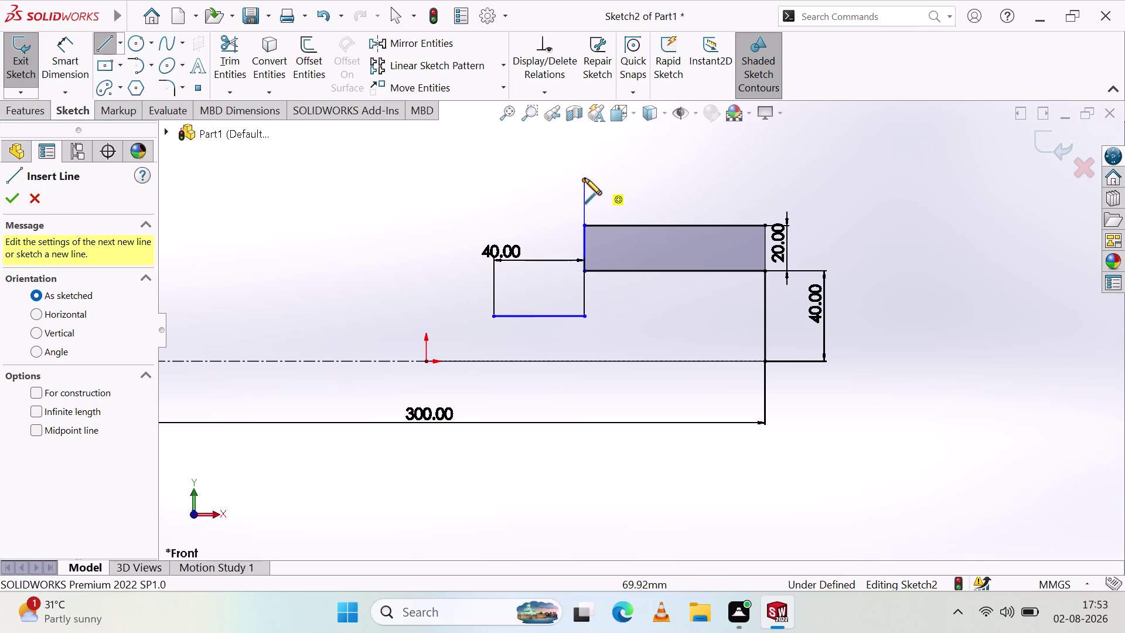
click(585, 178)
click(492, 180)
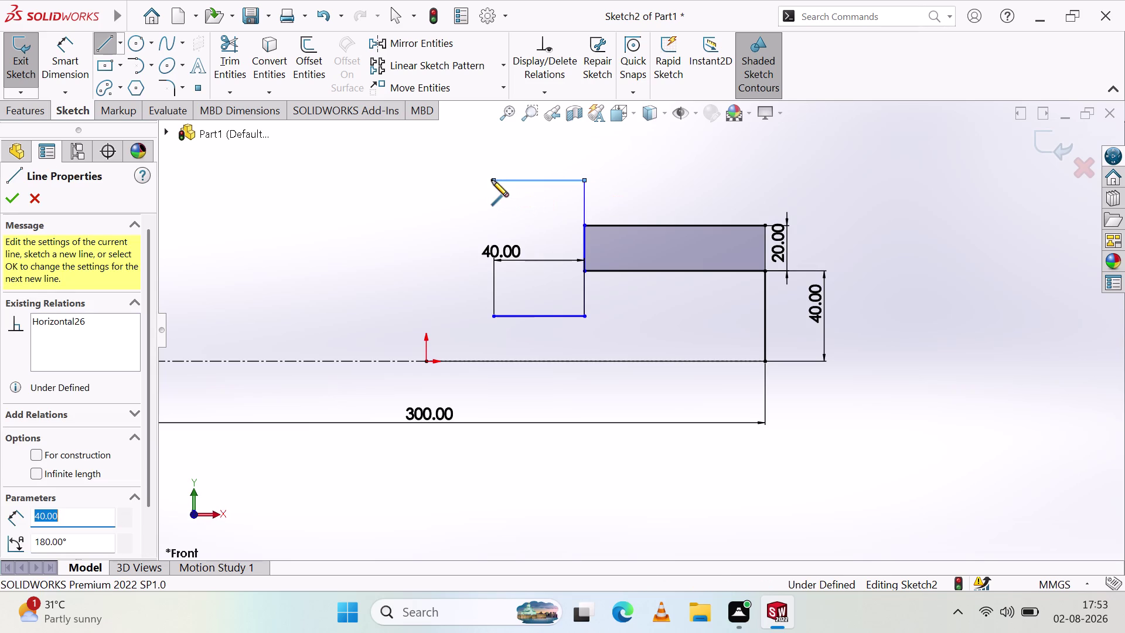
key(Escape)
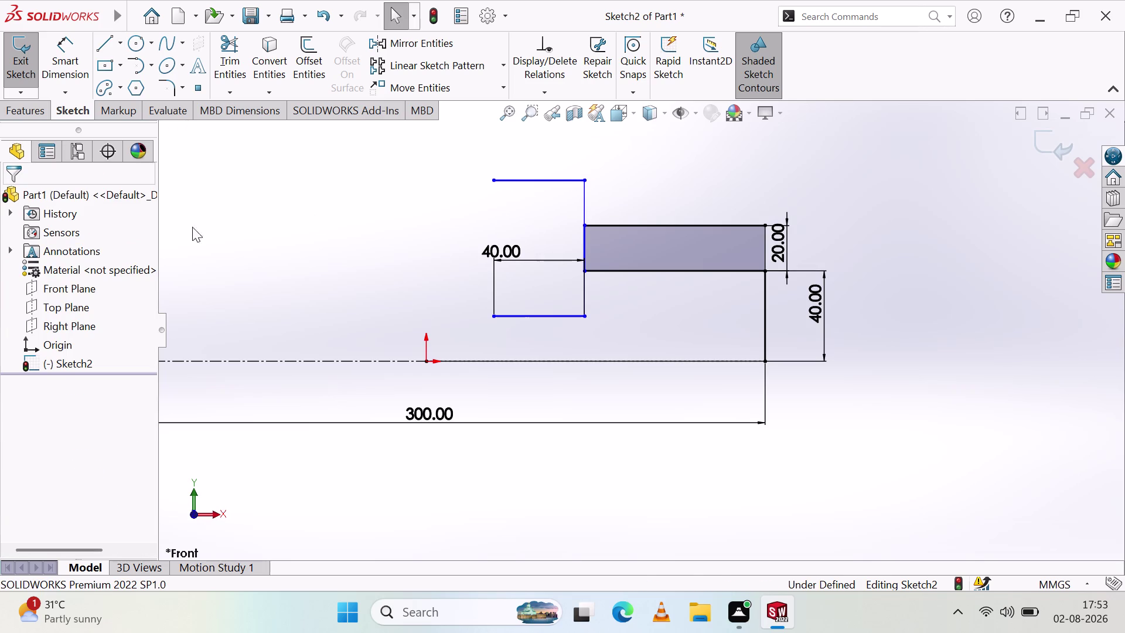
click(53, 56)
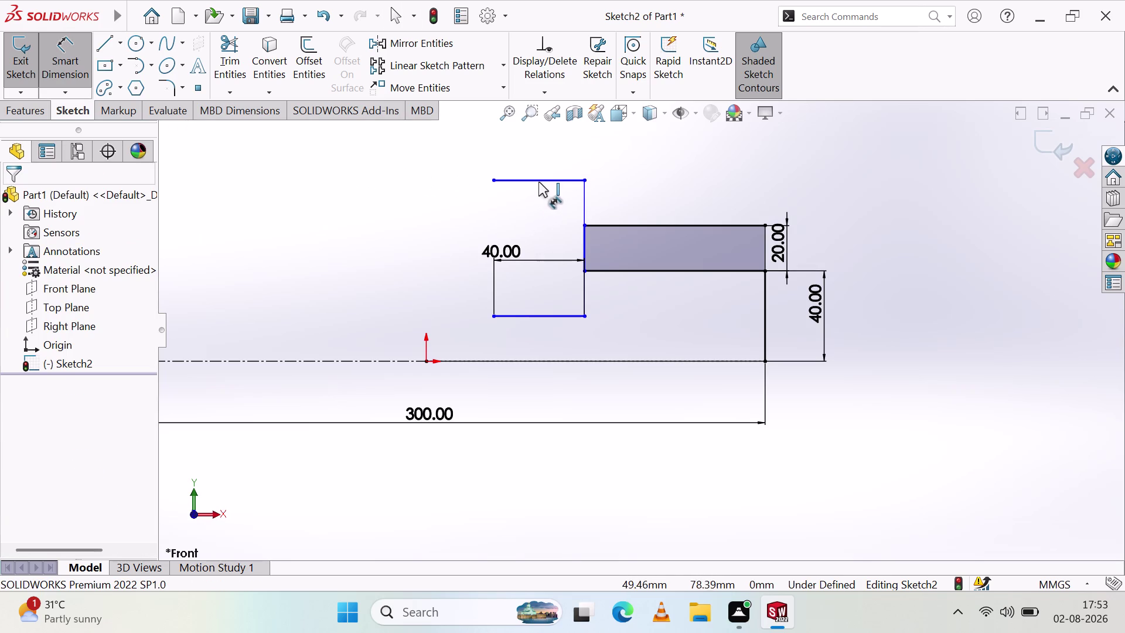
click(541, 179)
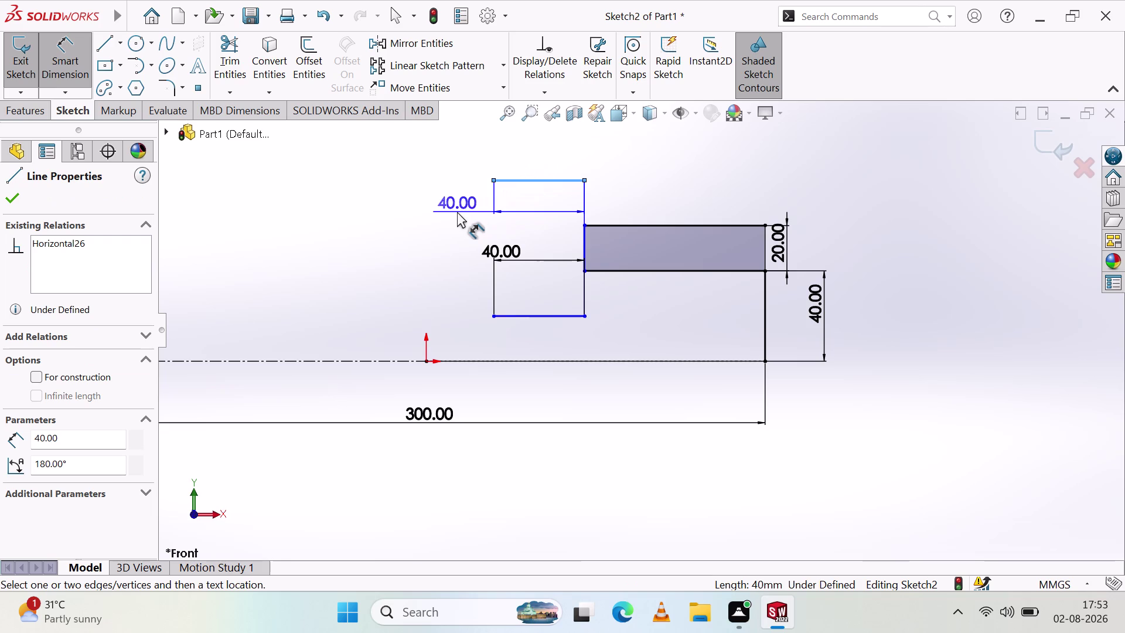
click(458, 211)
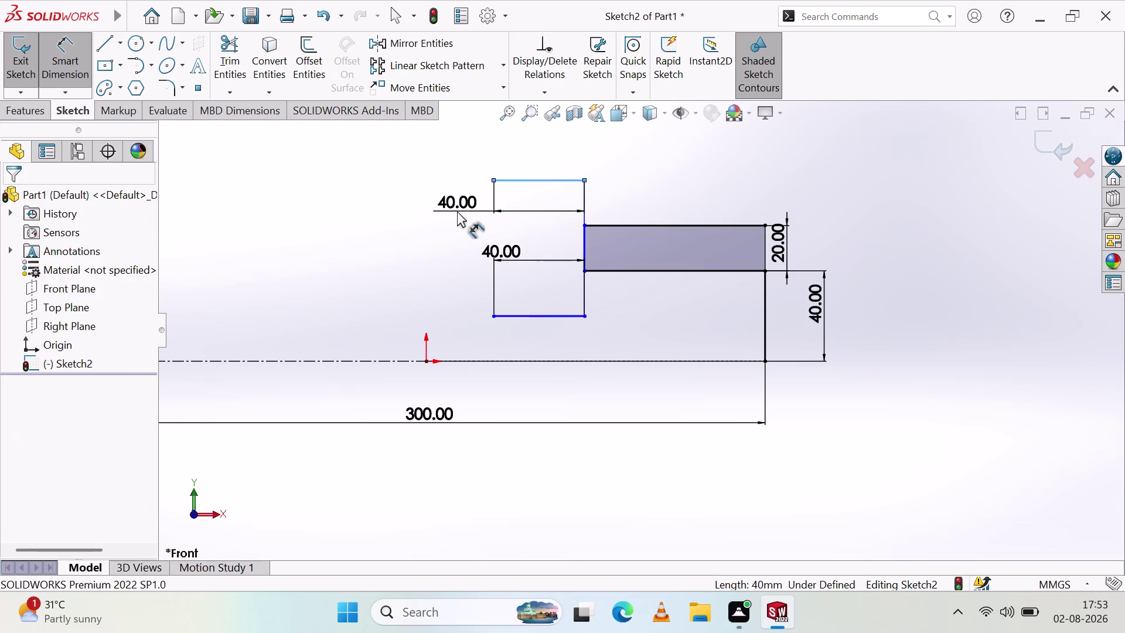
Delete the upper and lower 40 mm dimensions.
click(383, 194)
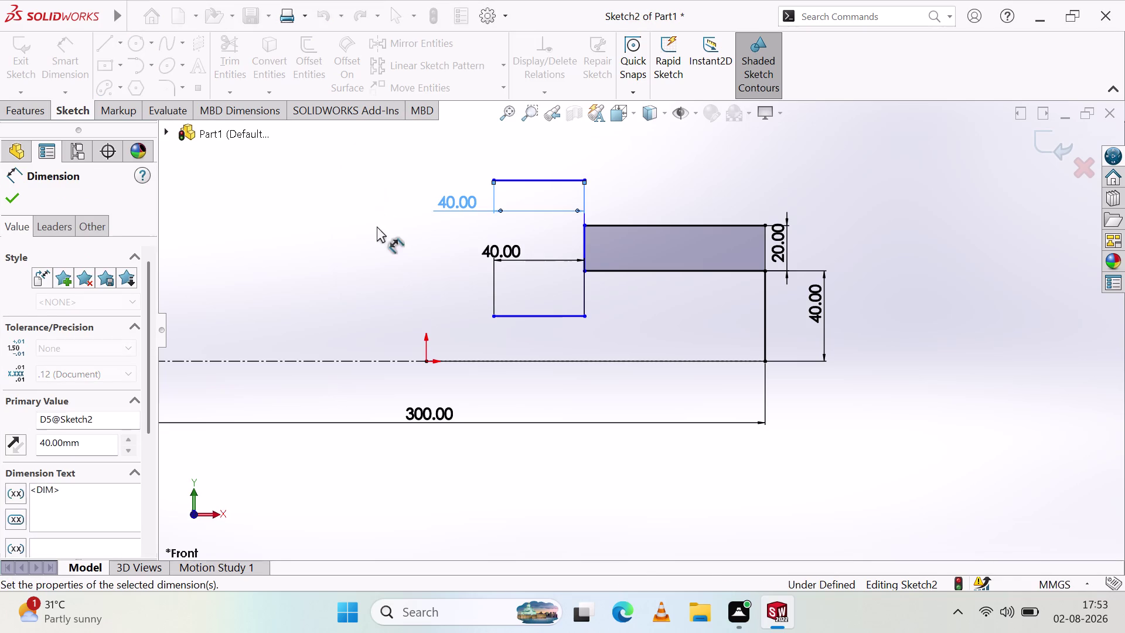
click(386, 244)
click(475, 206)
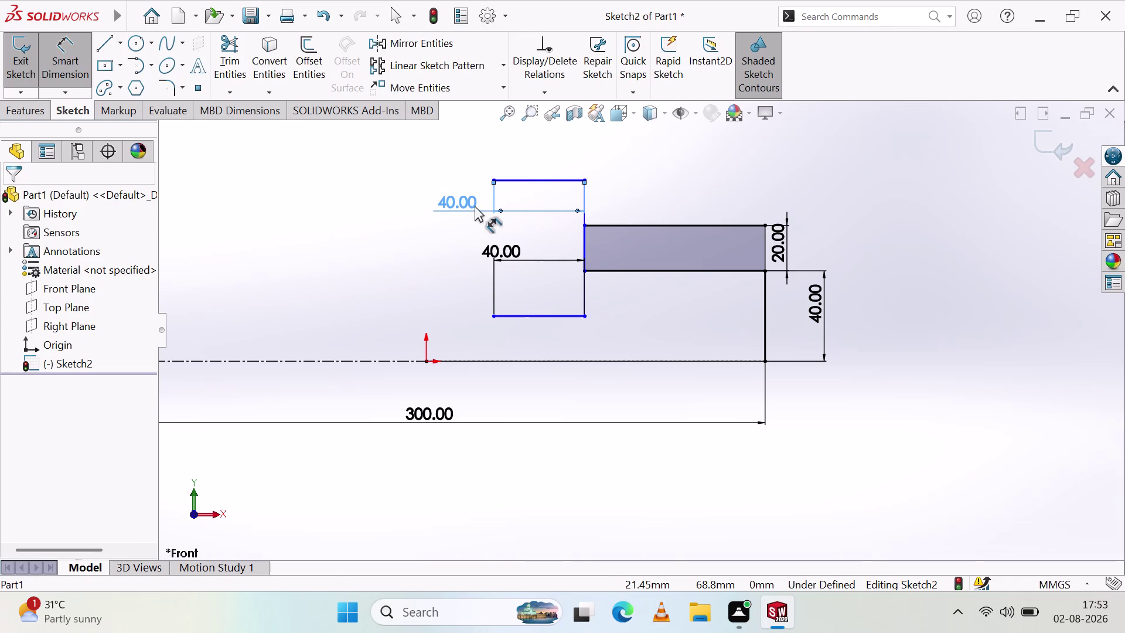
key(Delete)
click(498, 248)
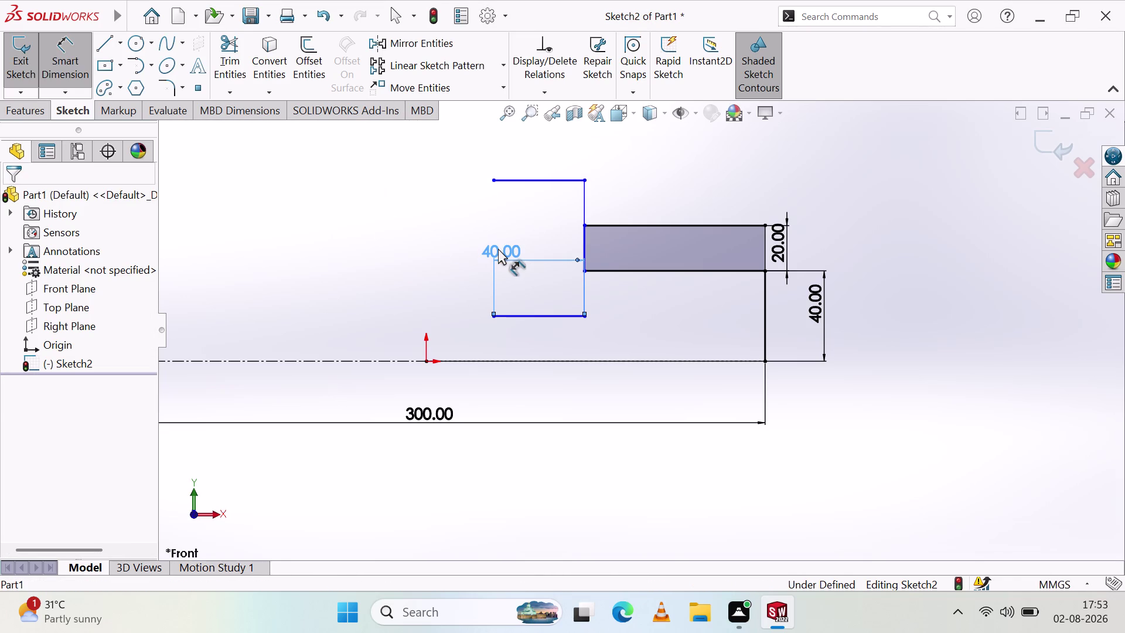
key(Delete)
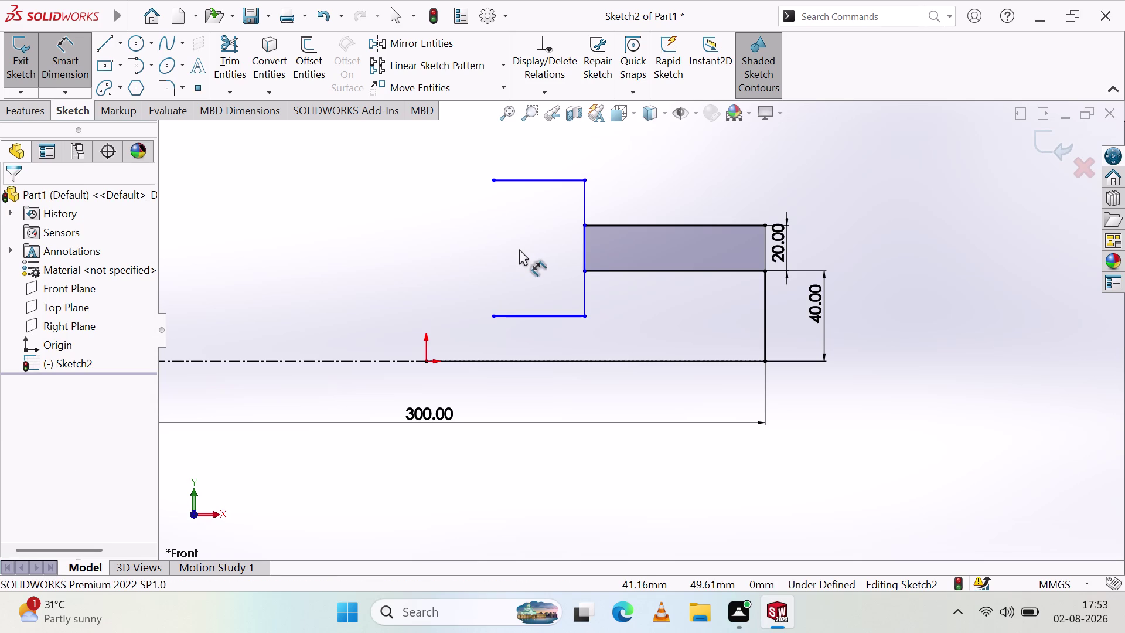
click(103, 44)
click(494, 182)
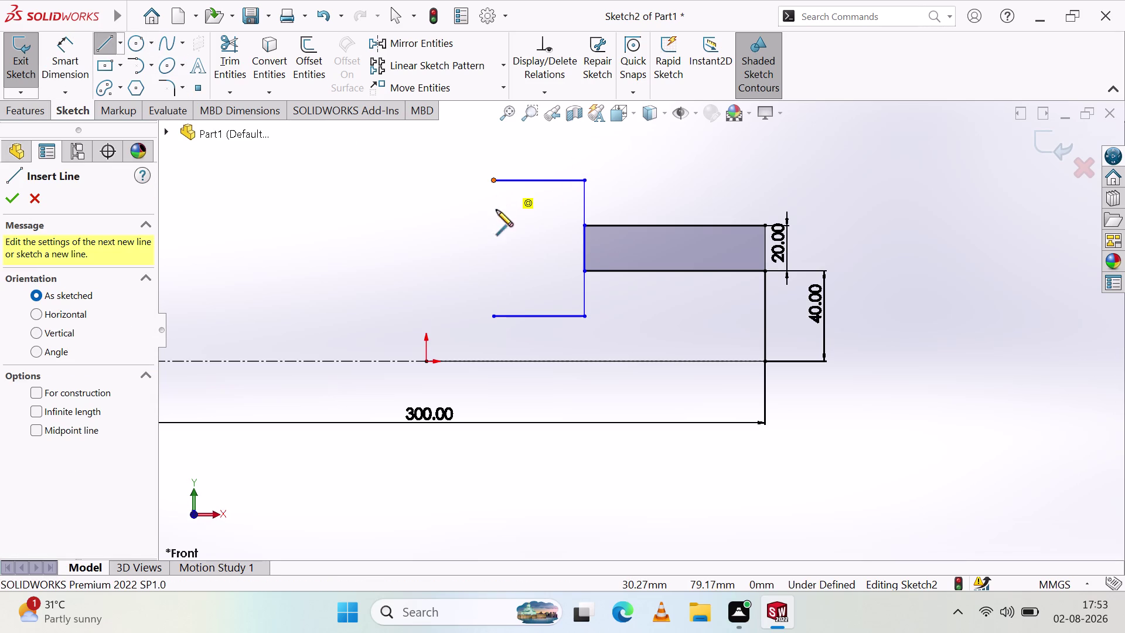
Draw the left vertical closing line and dimension it at 60 mm.
click(495, 316)
key(Escape)
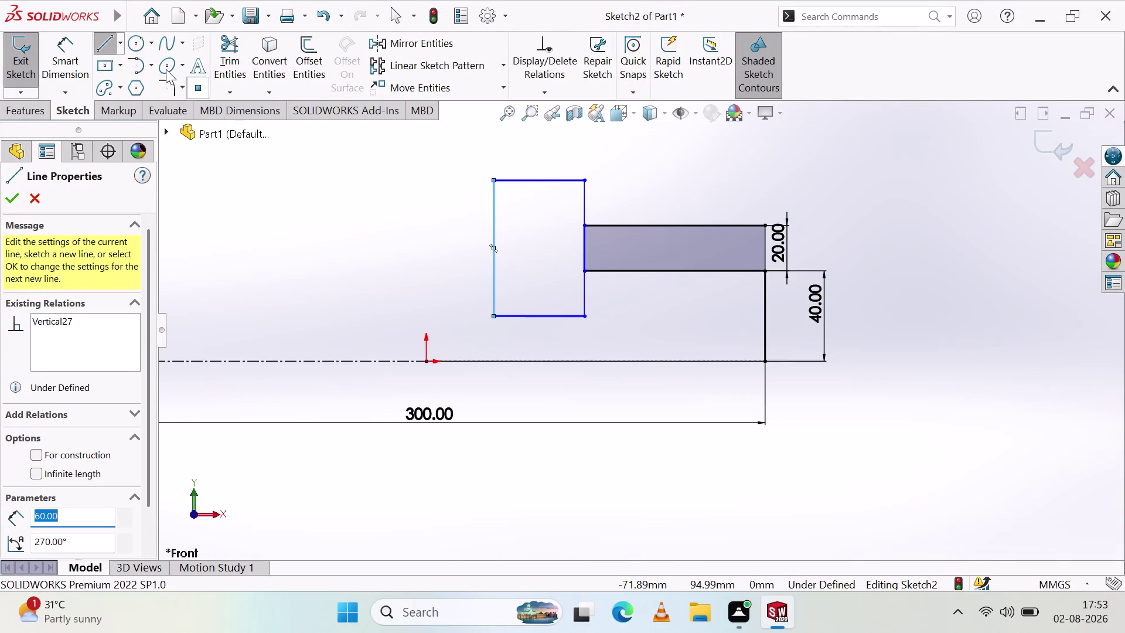
click(78, 58)
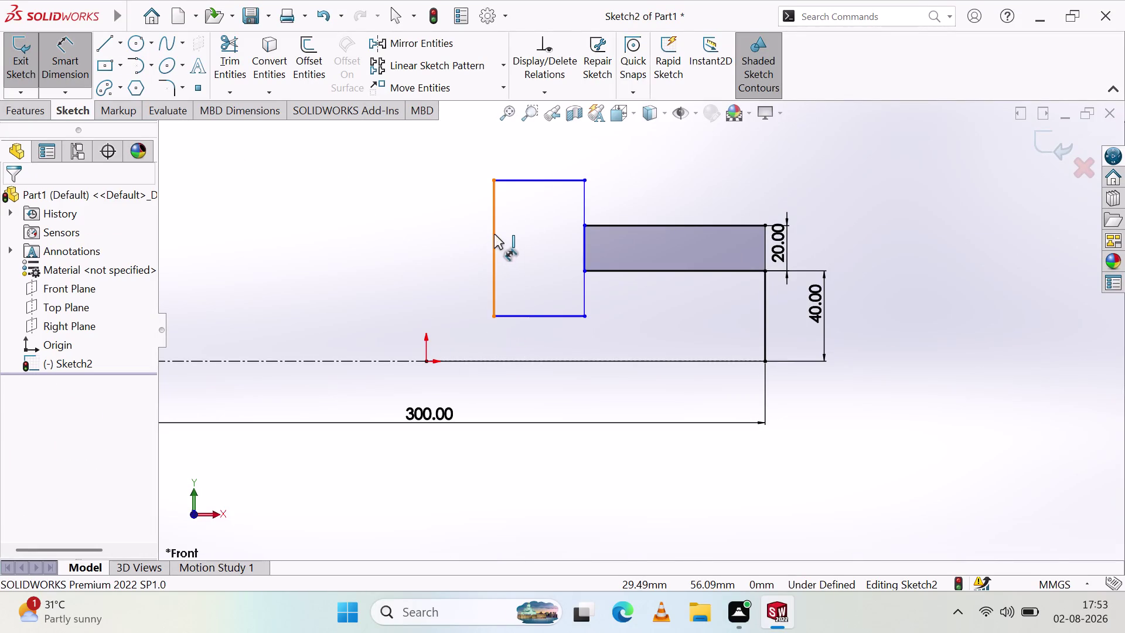
click(494, 234)
click(457, 244)
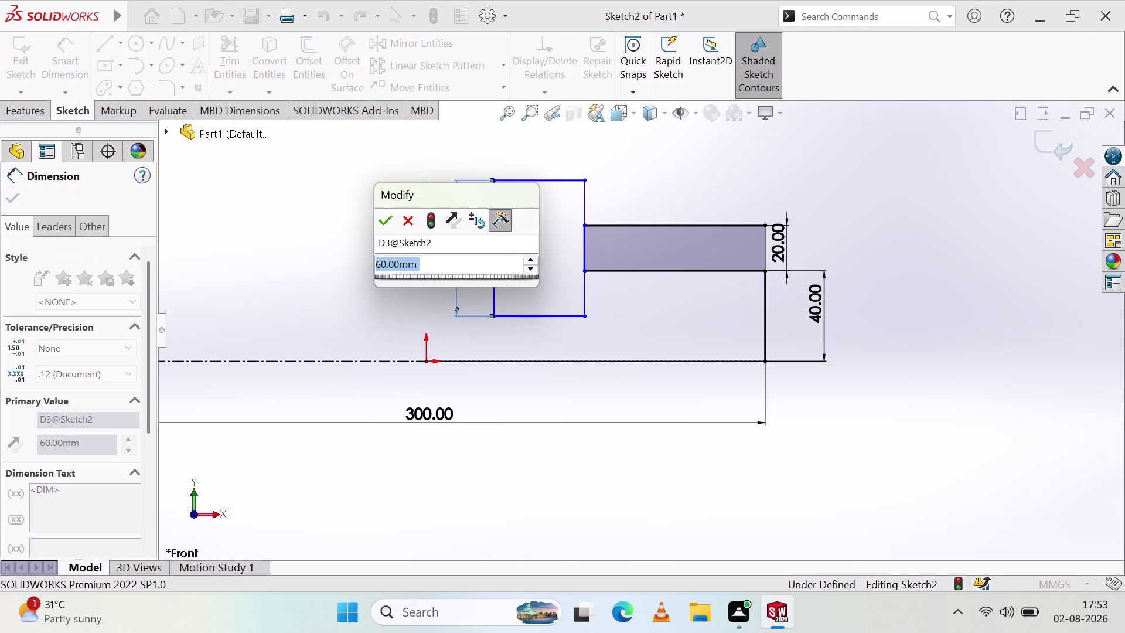
click(381, 215)
Delete the 60 mm dimension on the left line.
click(304, 236)
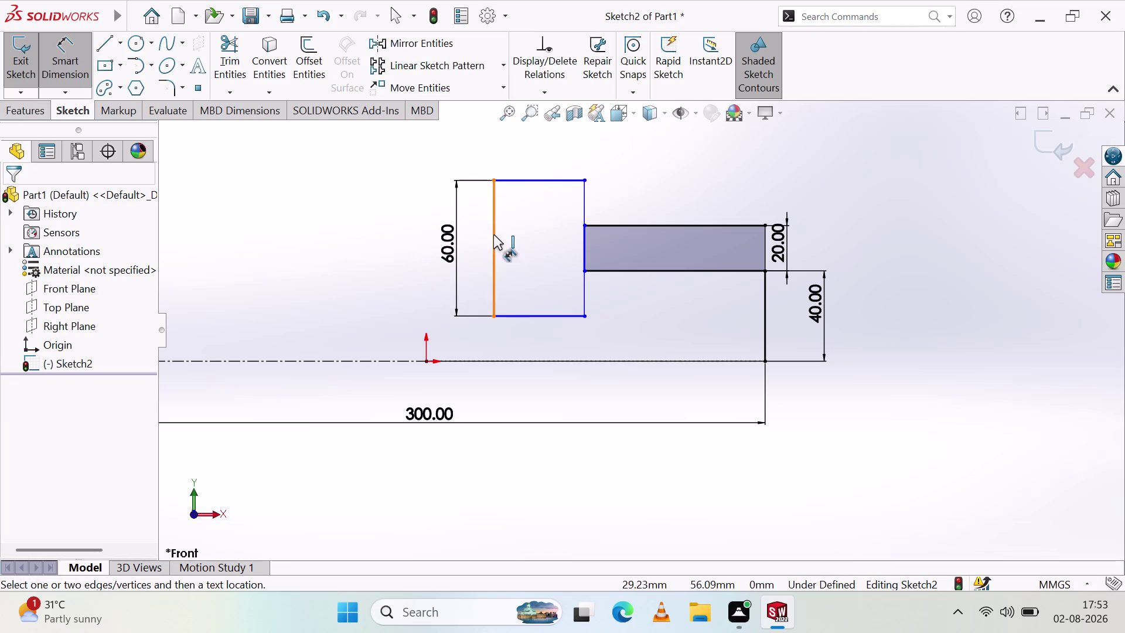
click(462, 244)
click(456, 246)
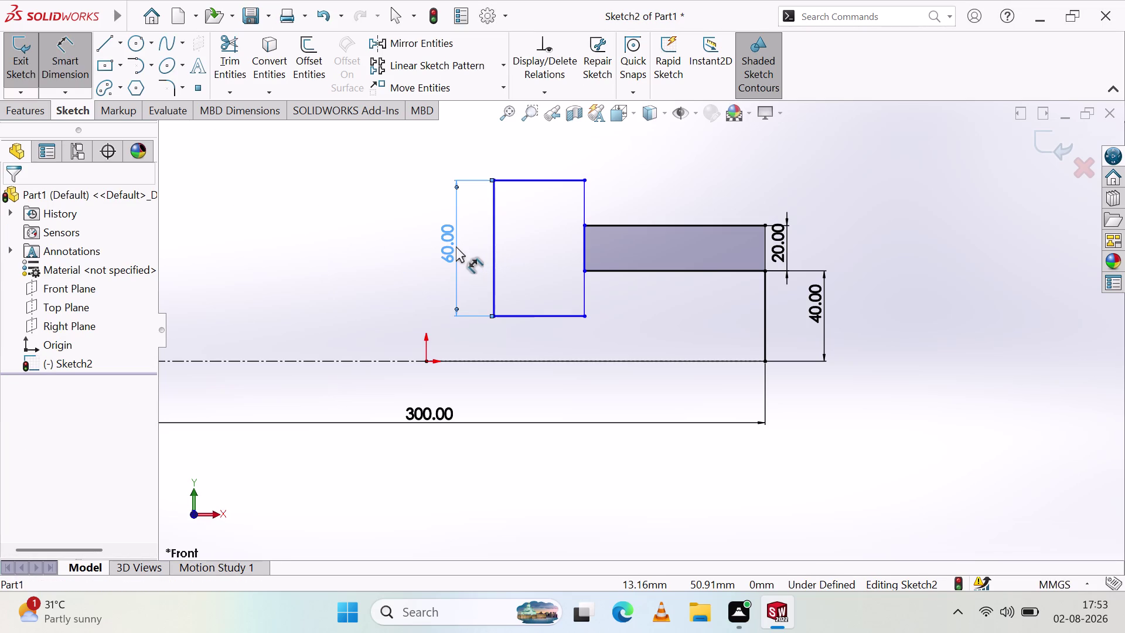
key(Delete)
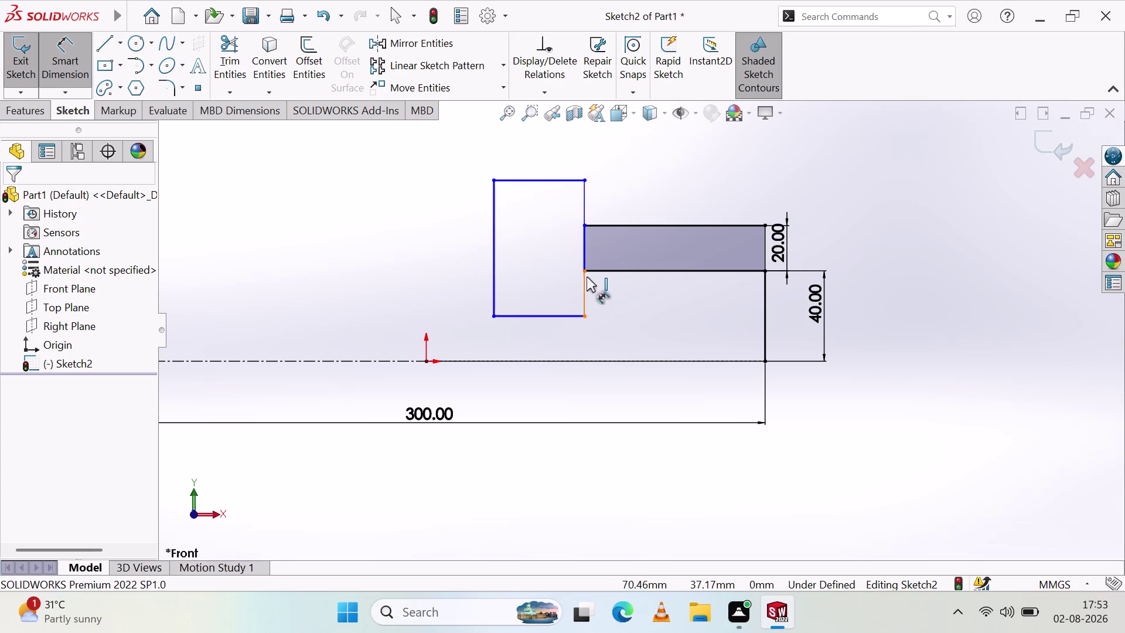
Move the 20 mm dimension right and the 40 mm dimension below the profile.
drag(782, 238, 862, 209)
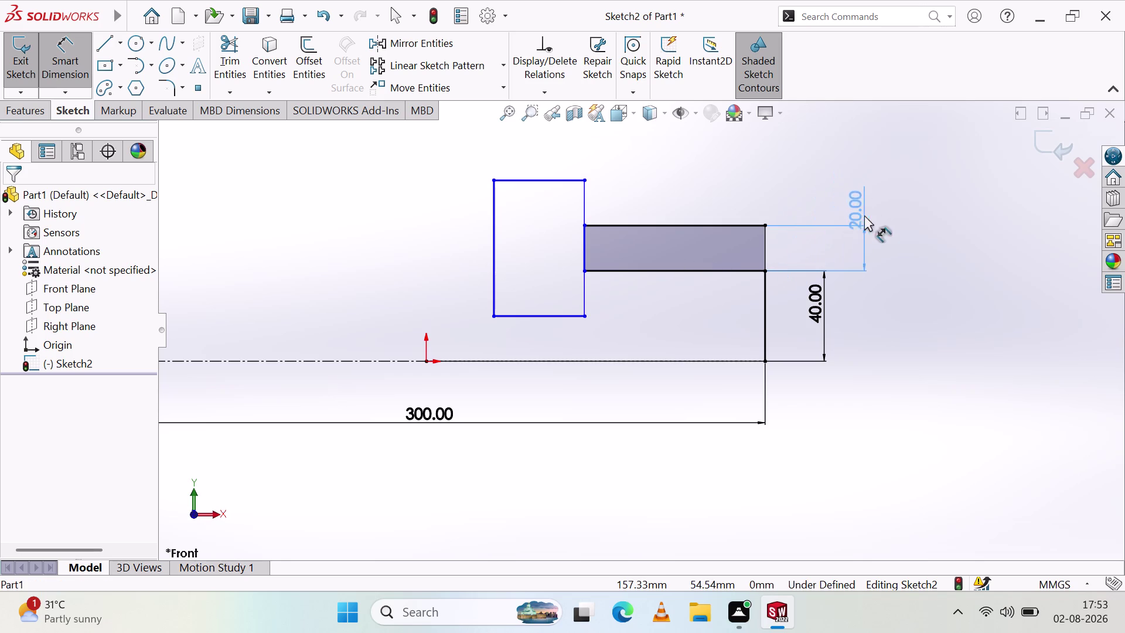
drag(862, 210, 875, 231)
click(902, 359)
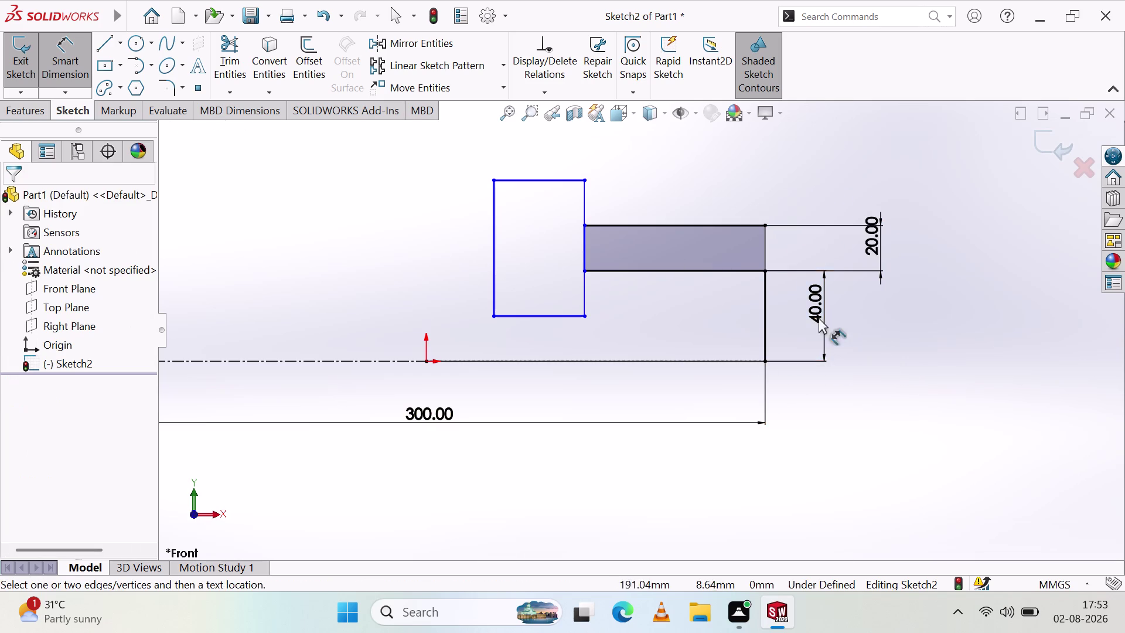
drag(816, 297, 856, 413)
click(917, 350)
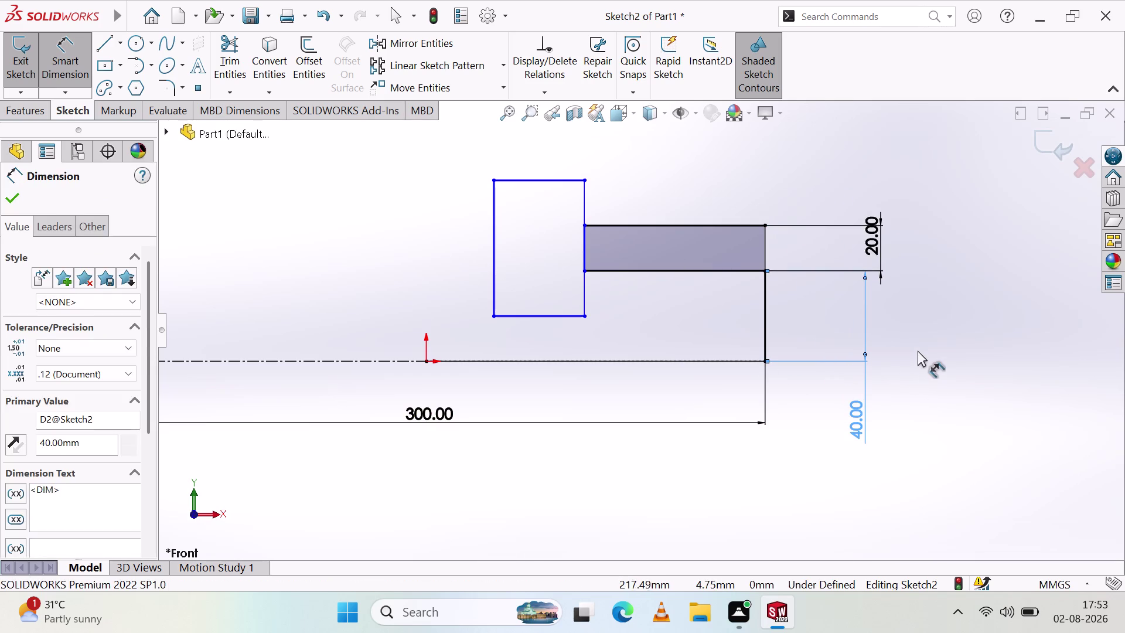
Zoom in on the step and cancel the accidental dimension on the short vertical line.
scroll(up, 3)
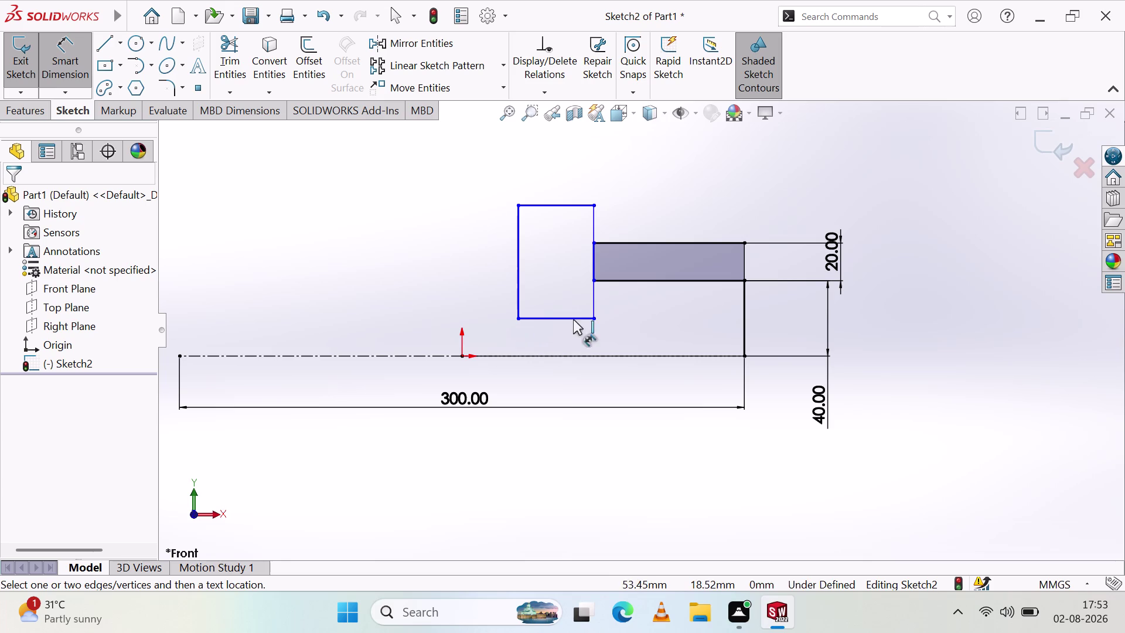
scroll(up, 3)
scroll(down, 3)
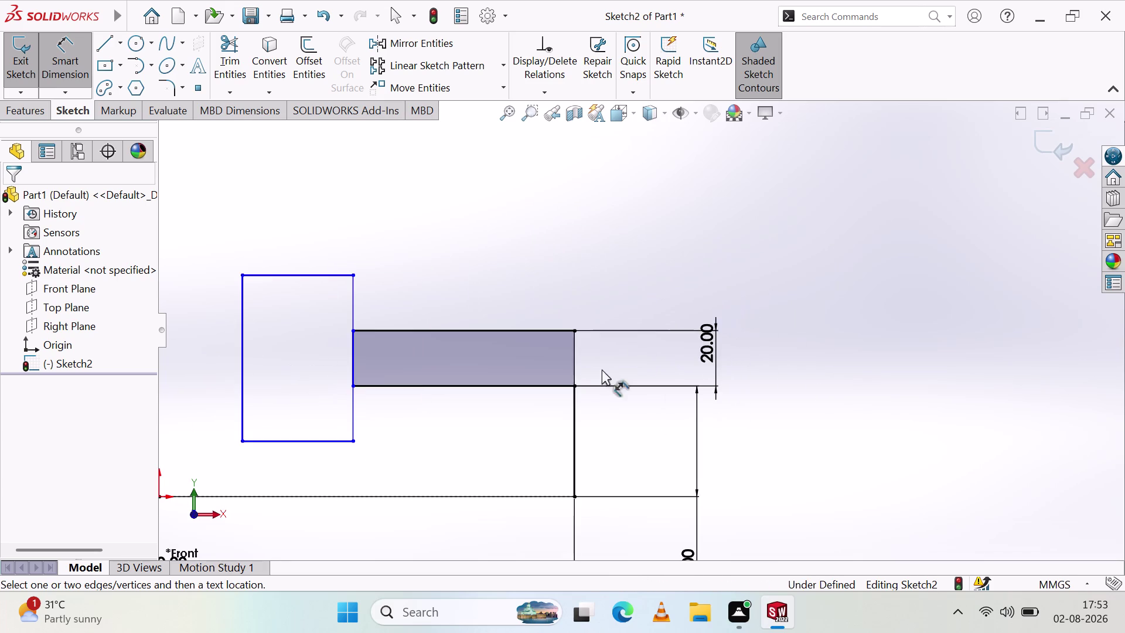
scroll(down, 3)
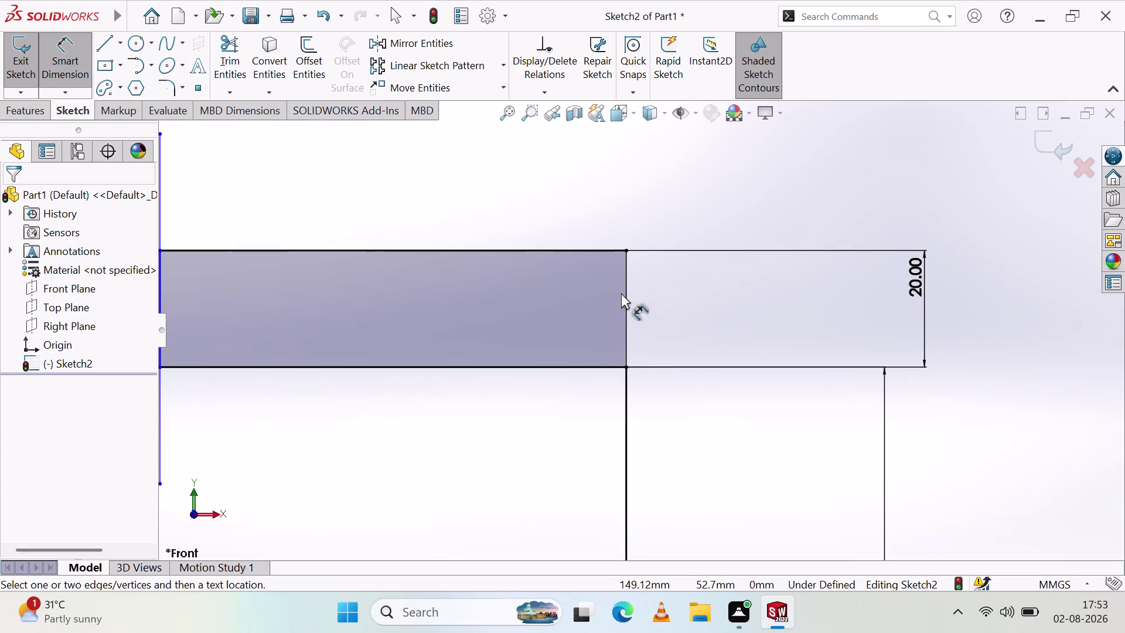
click(625, 298)
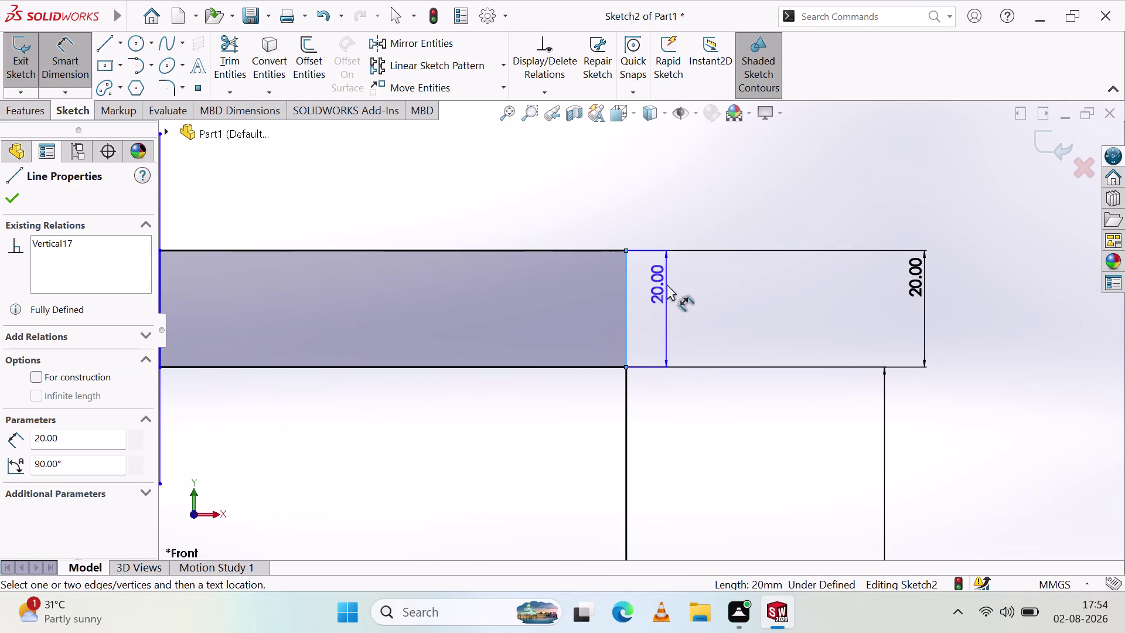
key(Escape)
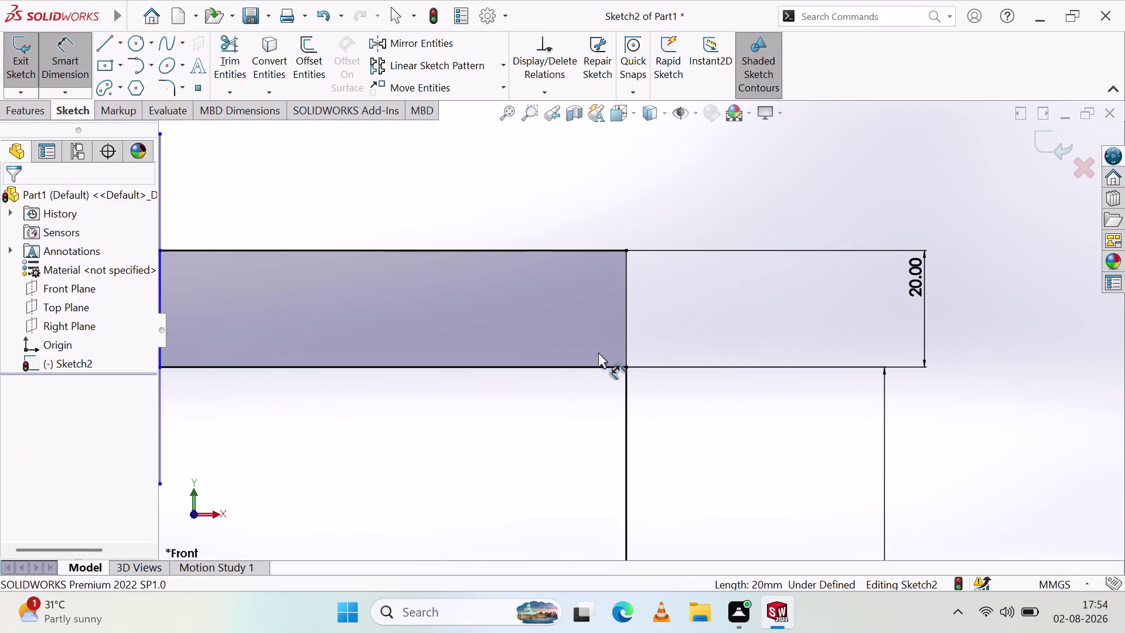
key(Escape)
key(Escape)
Delete the short vertical line at the narrow section's step.
click(628, 320)
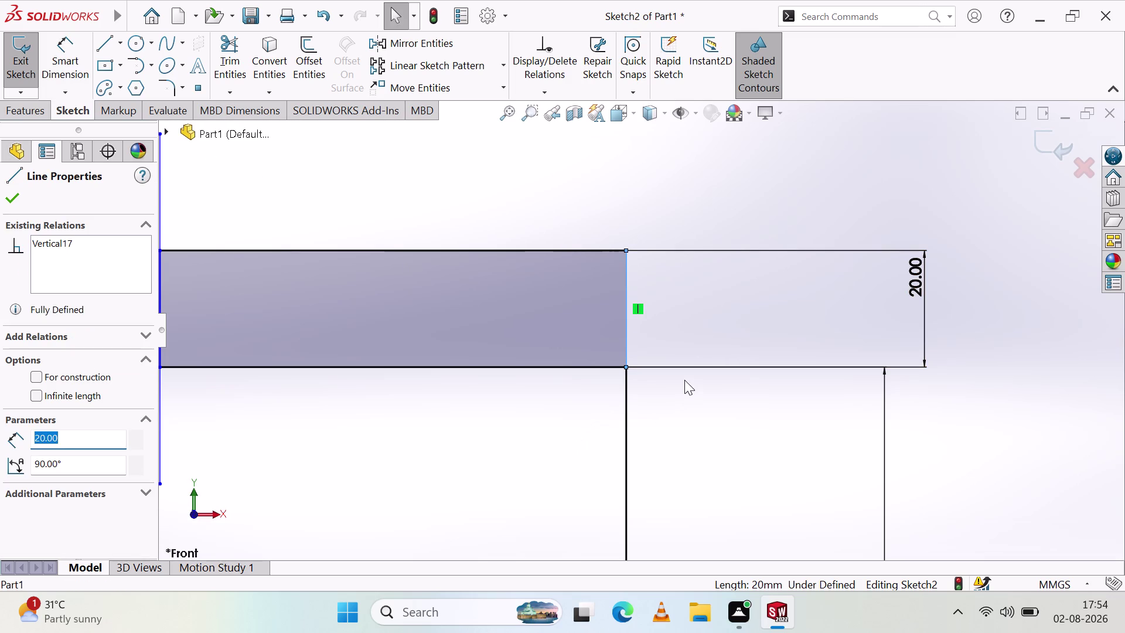
key(Delete)
scroll(down, 3)
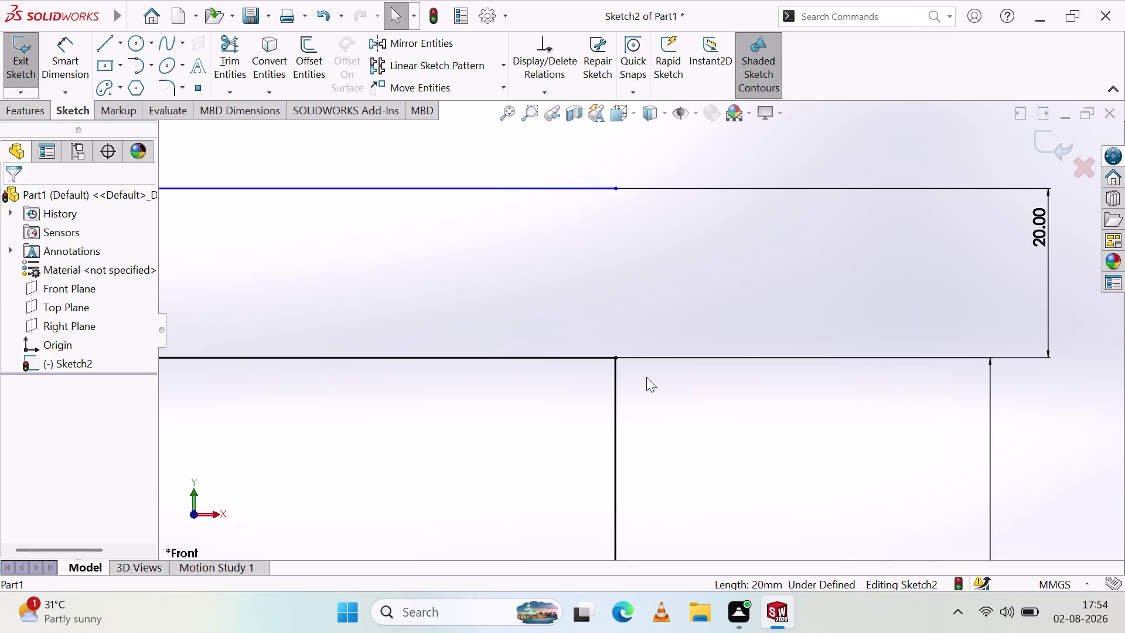
scroll(up, 3)
scroll(up, 3)
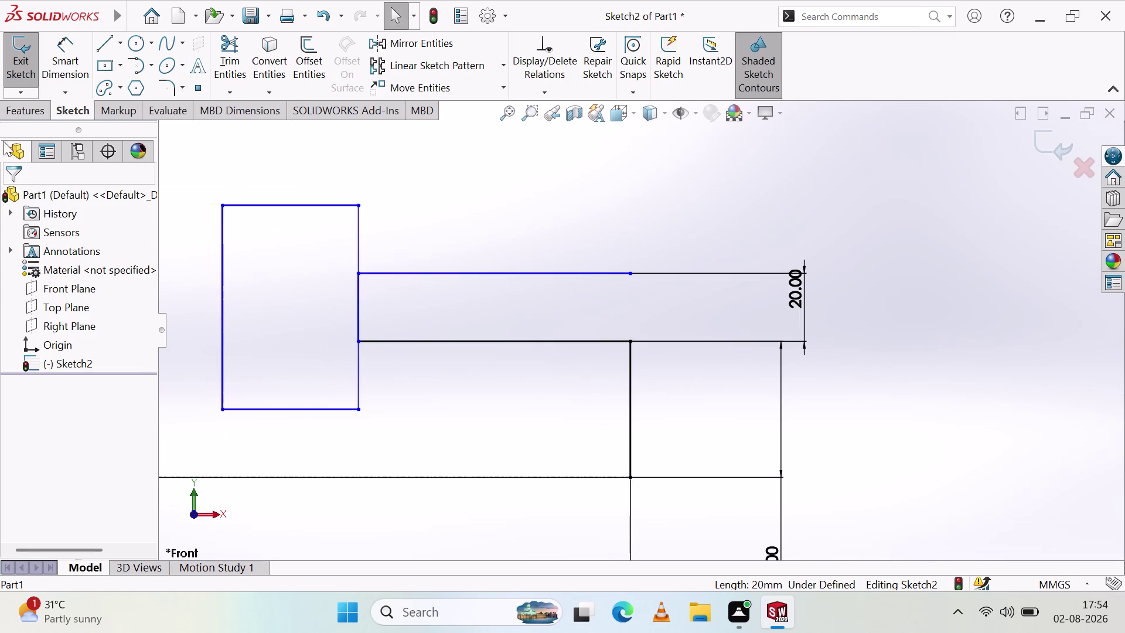
click(102, 43)
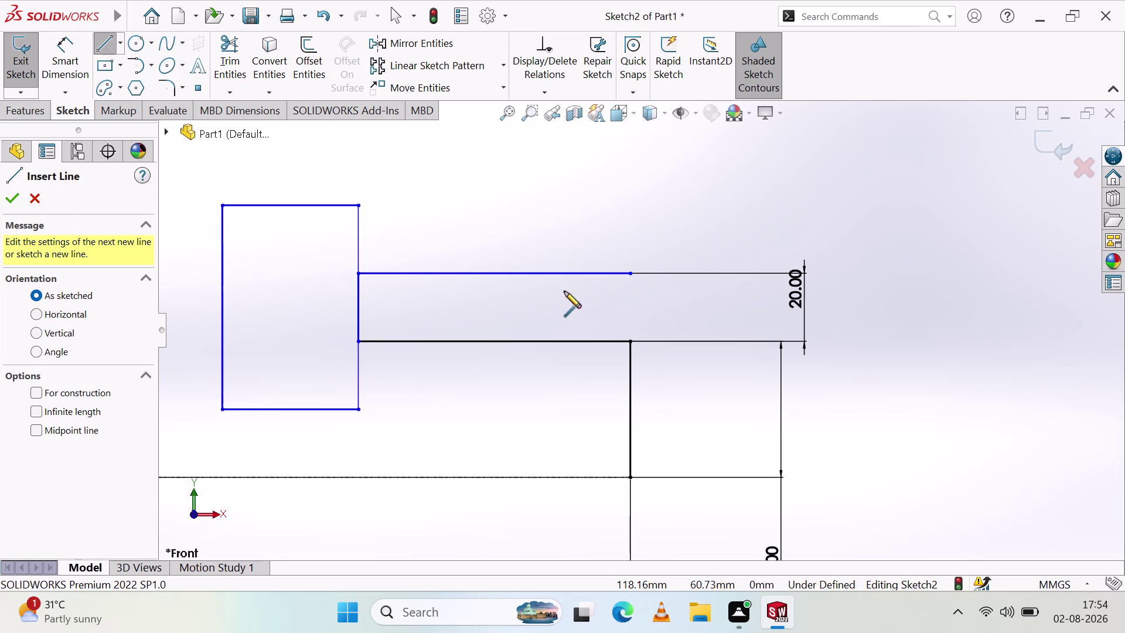
Draw a vertical line from the narrow section's top edge to its bottom edge.
click(630, 341)
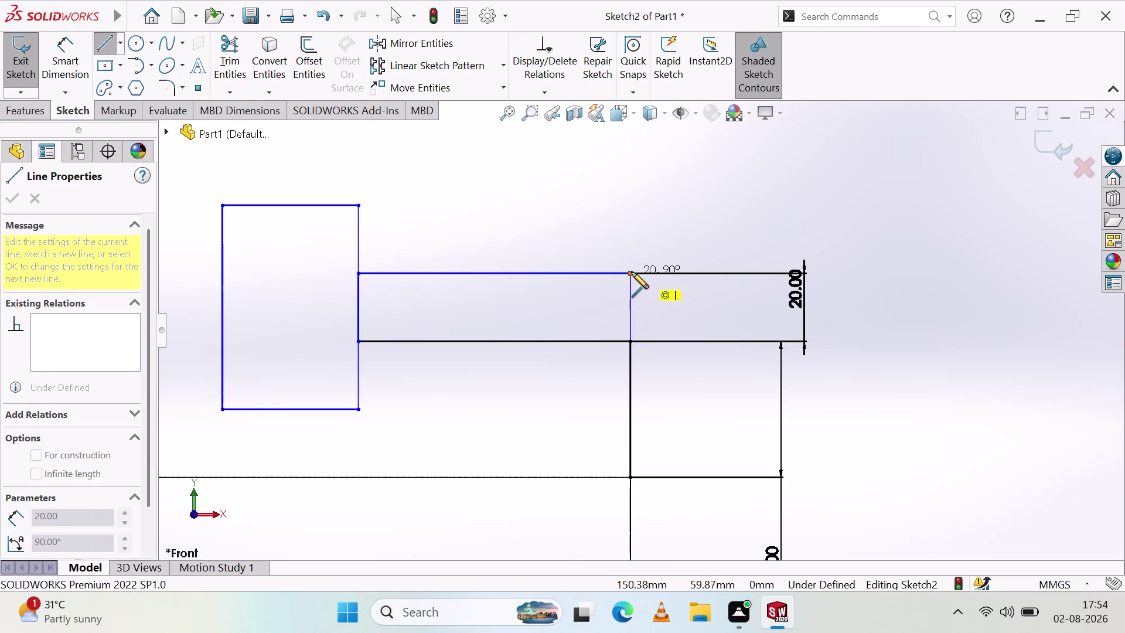
click(631, 274)
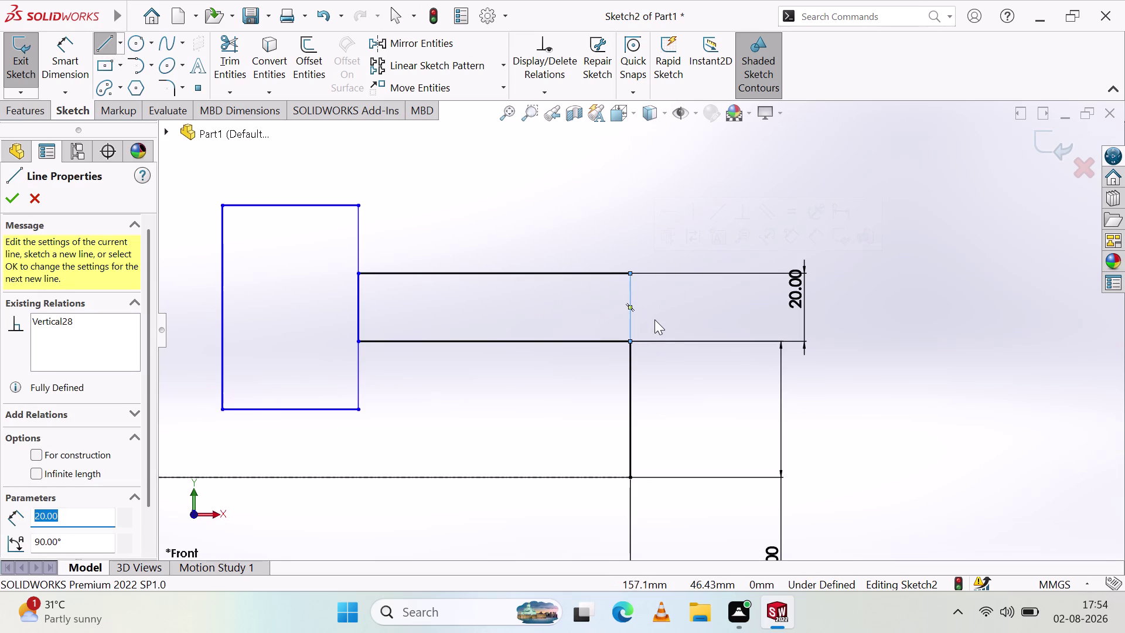
key(Escape)
key(Escape)
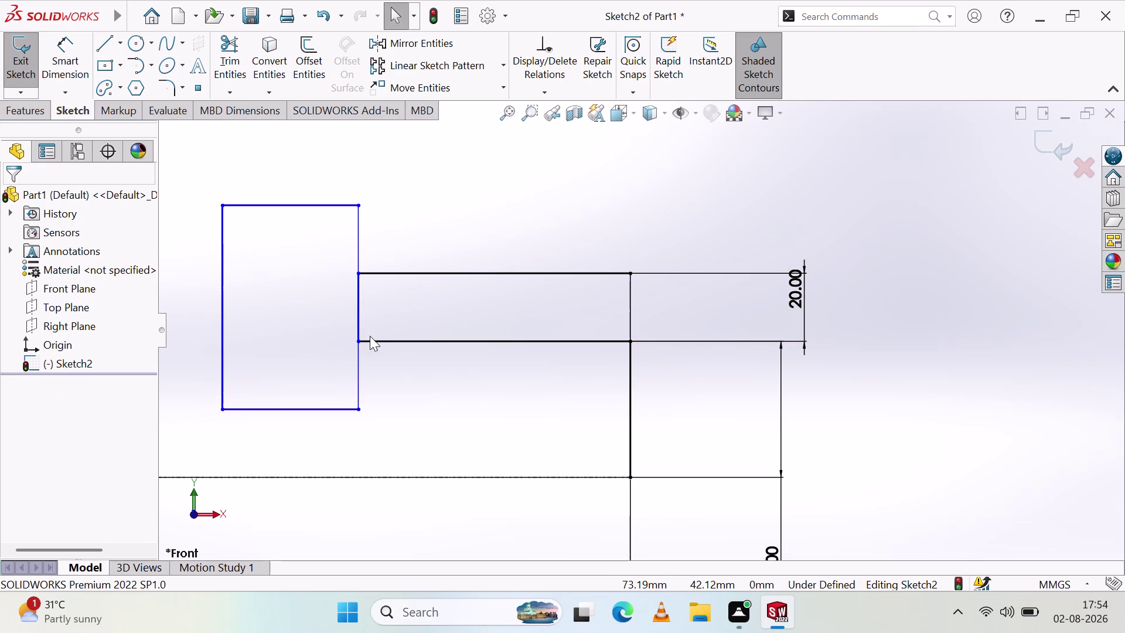
scroll(up, 3)
scroll(down, 3)
scroll(up, 3)
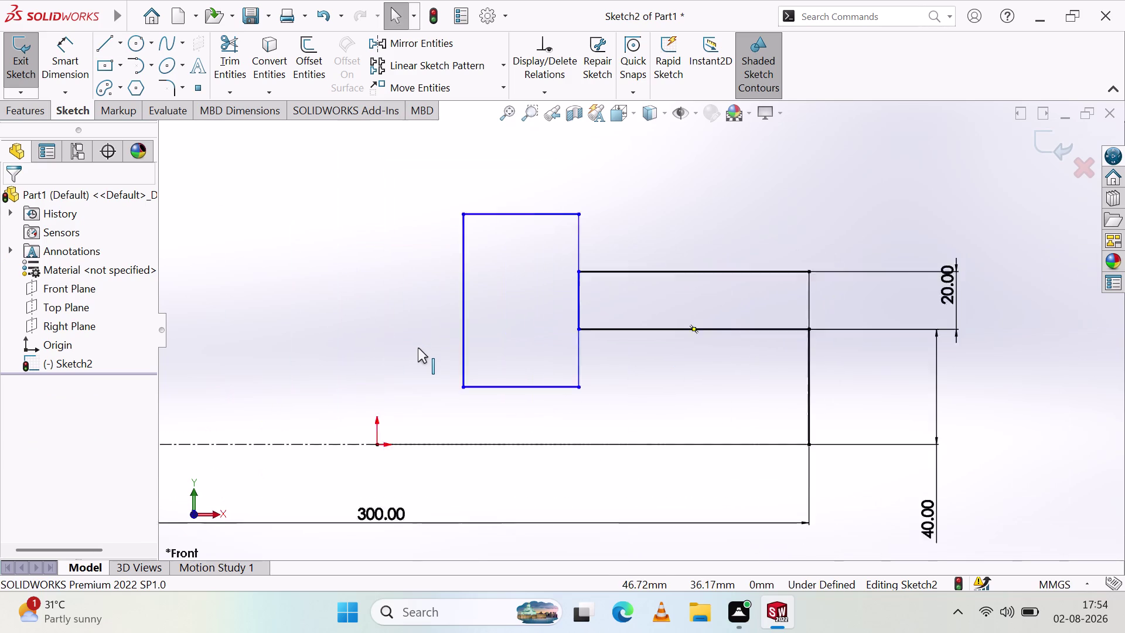
Drag the 20 mm dimension upward and the 40 mm dimension left toward the profile.
scroll(up, 3)
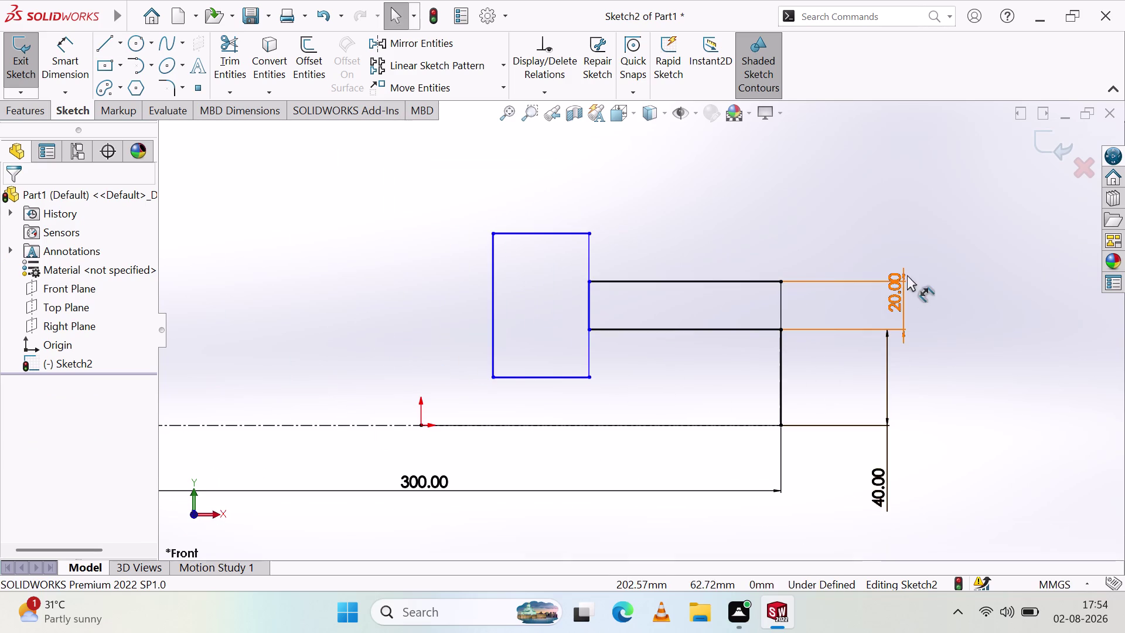
drag(901, 285, 891, 216)
click(916, 249)
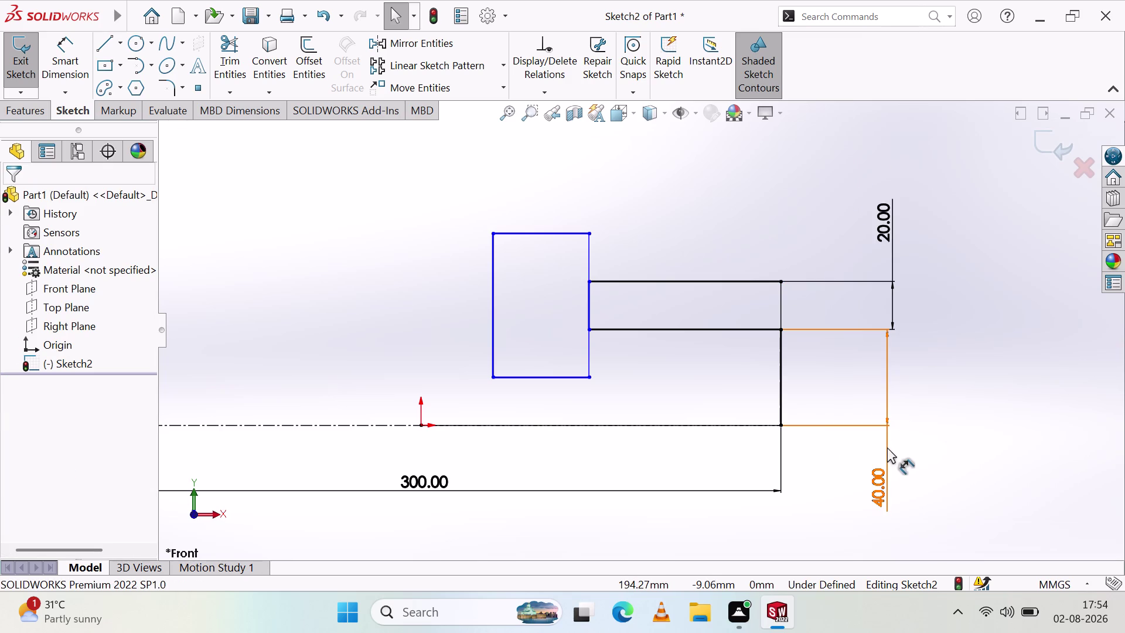
drag(887, 447, 837, 460)
click(875, 441)
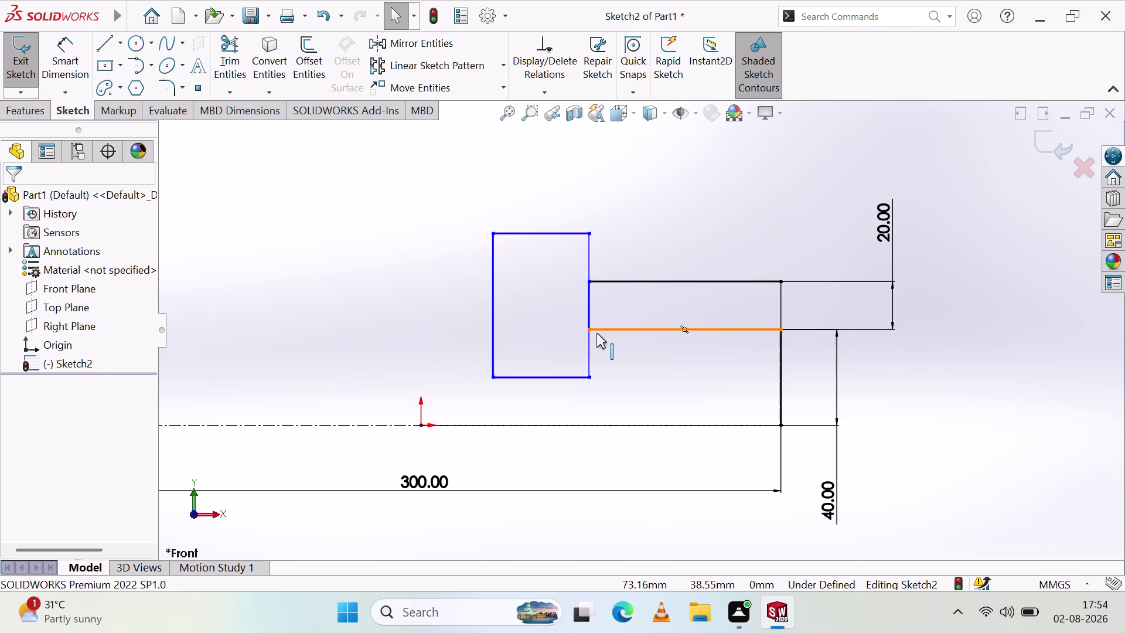
key(Escape)
key(Escape)
key(Escape)
key(Escape)
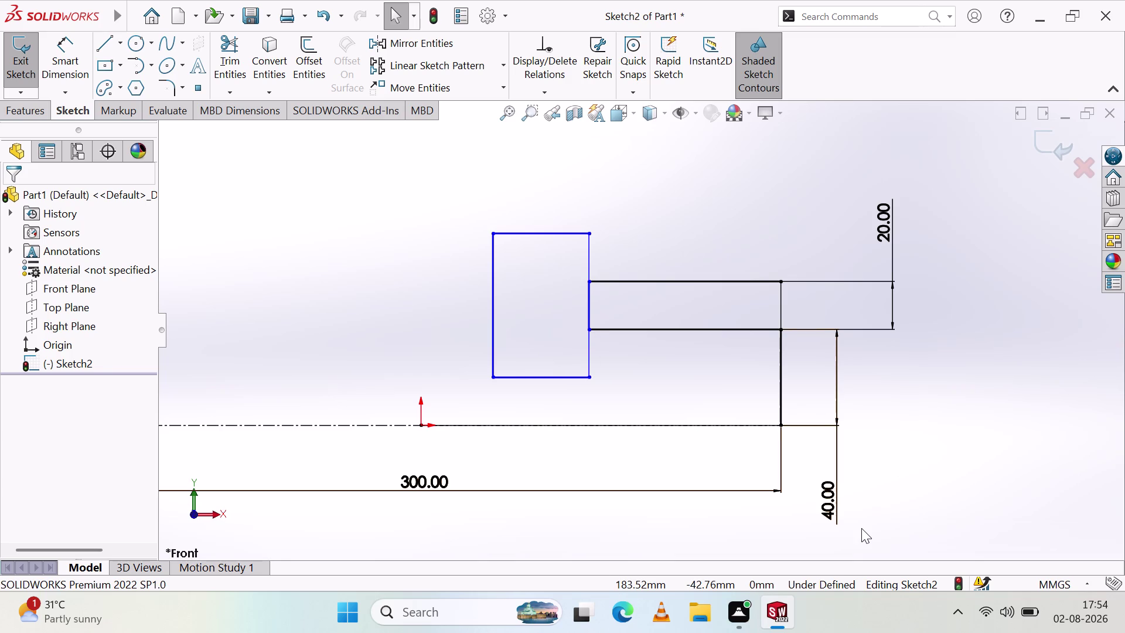
drag(423, 183, 422, 185)
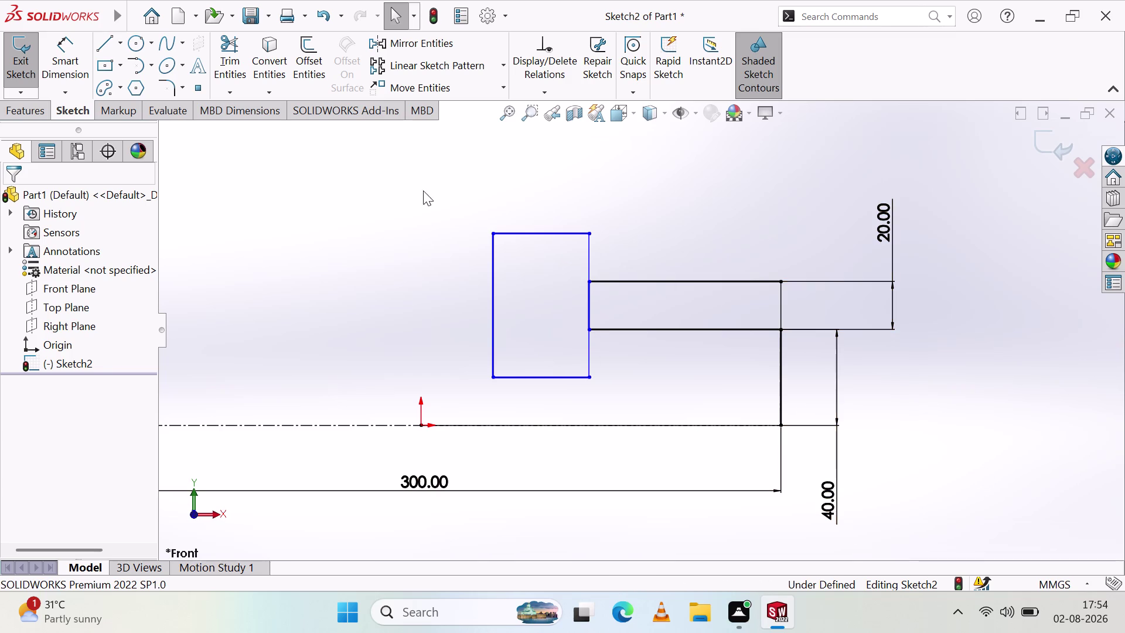
drag(422, 186, 897, 371)
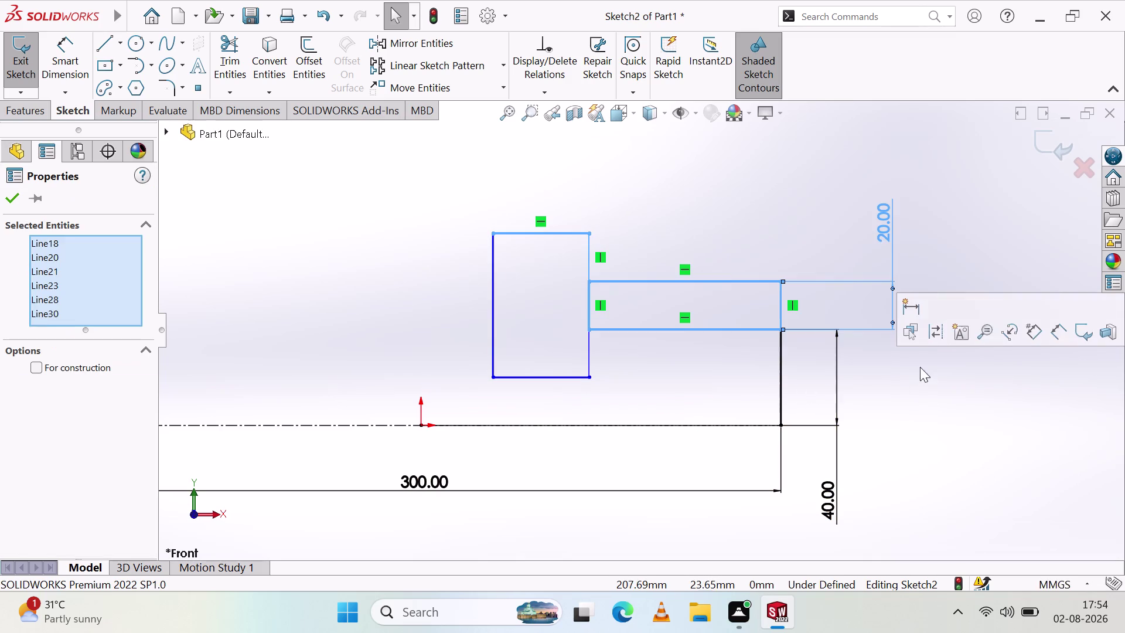
key(Delete)
drag(842, 376, 506, 285)
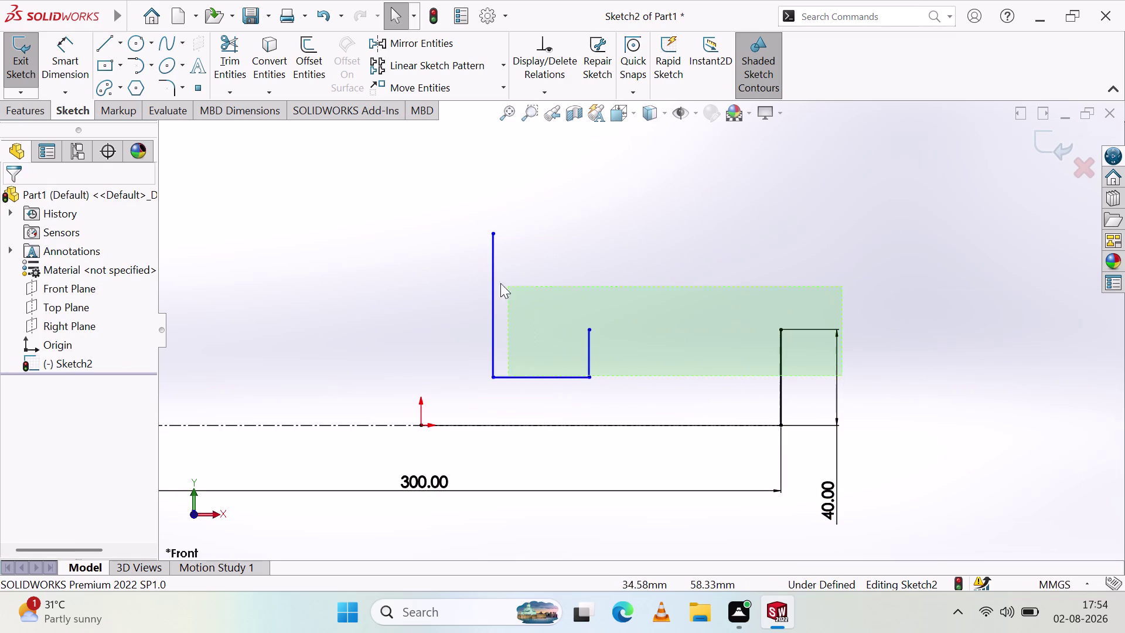
drag(506, 285, 395, 210)
key(Delete)
drag(600, 390, 514, 331)
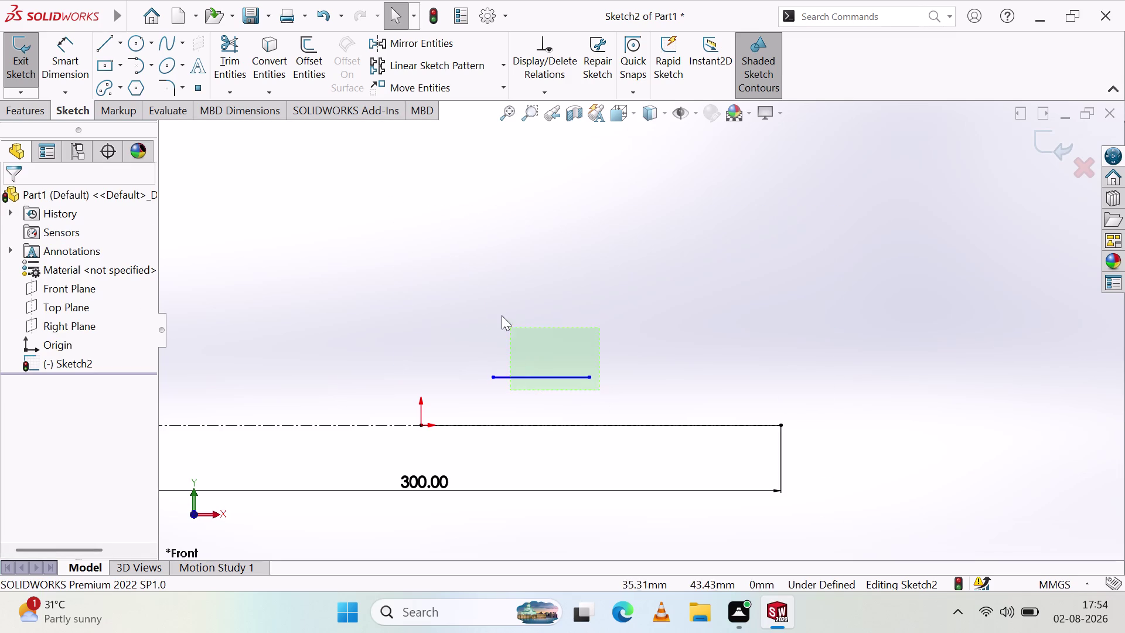
drag(513, 331, 488, 297)
key(Delete)
scroll(down, 3)
scroll(up, 3)
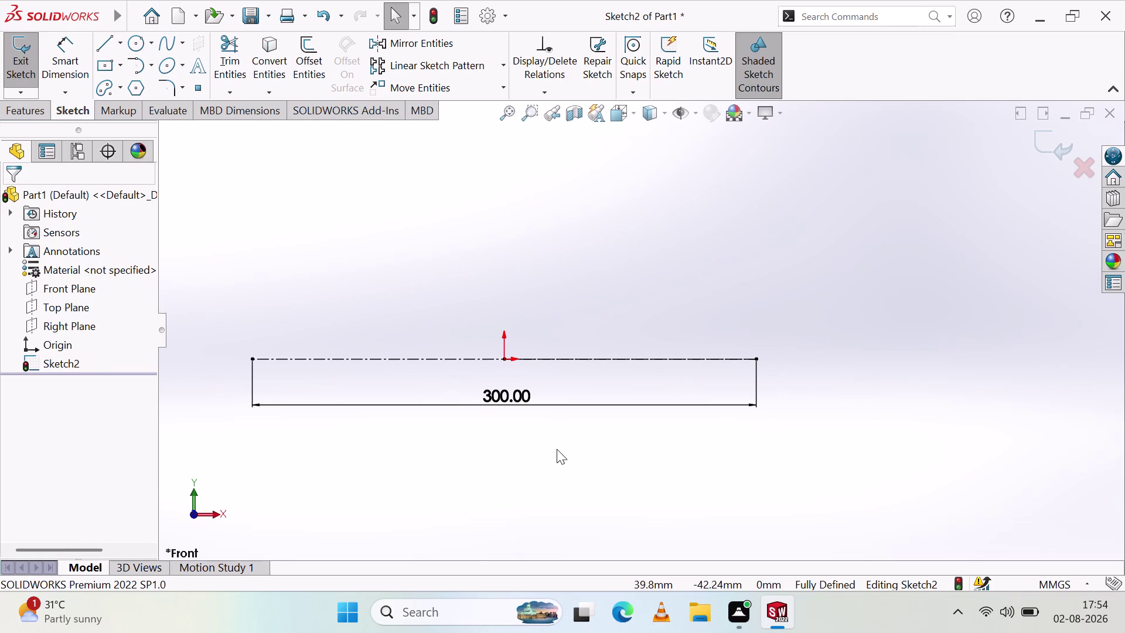
scroll(down, 3)
scroll(up, 3)
scroll(down, 3)
scroll(up, 3)
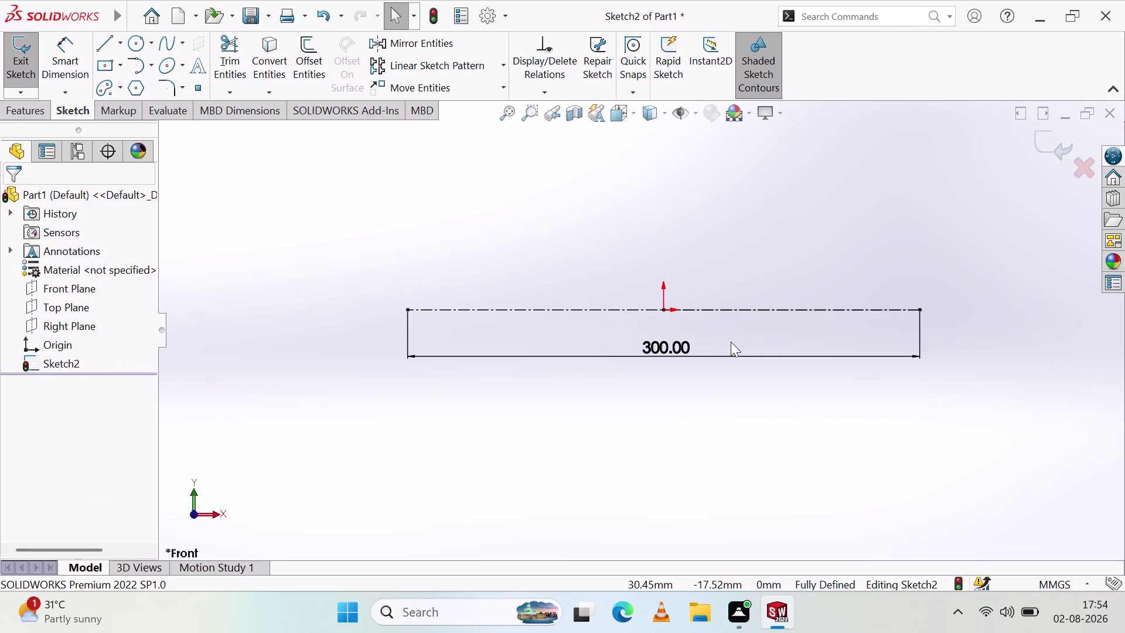
scroll(down, 3)
scroll(up, 3)
scroll(down, 3)
scroll(up, 3)
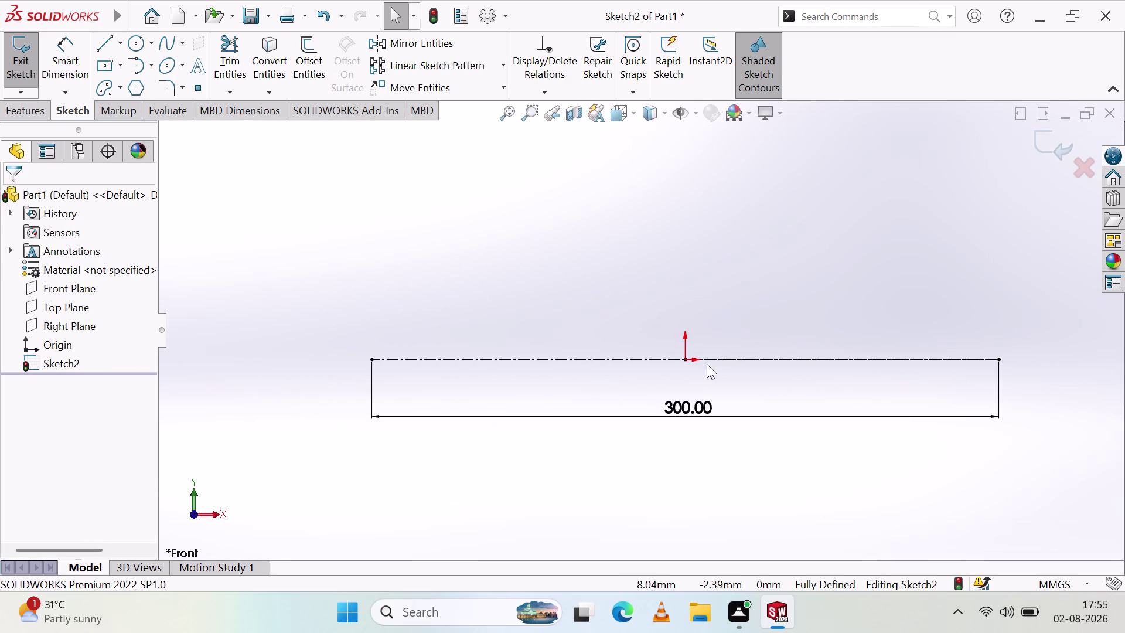
scroll(down, 3)
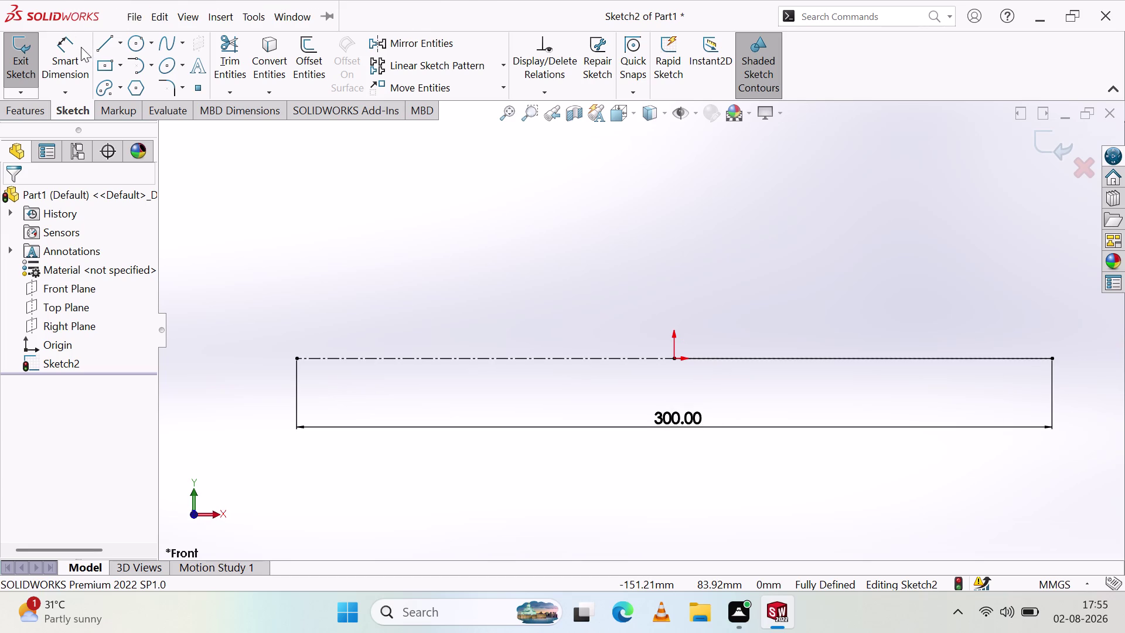
Draw a vertical line across the centerline's right end, then a horizontal line leftward.
click(107, 45)
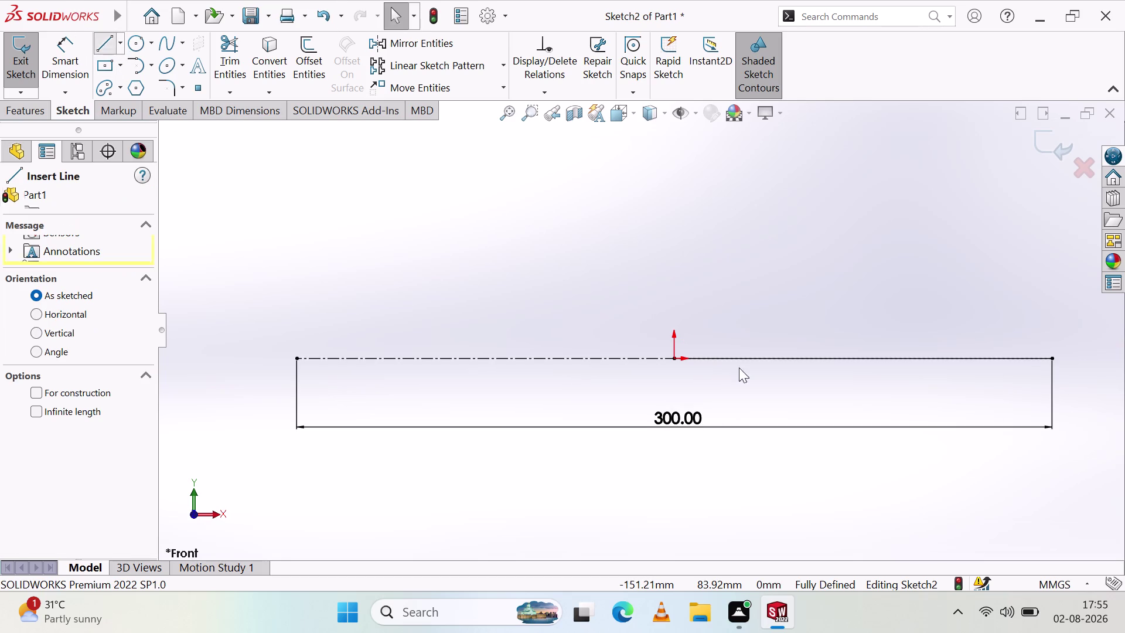
scroll(up, 3)
scroll(down, 3)
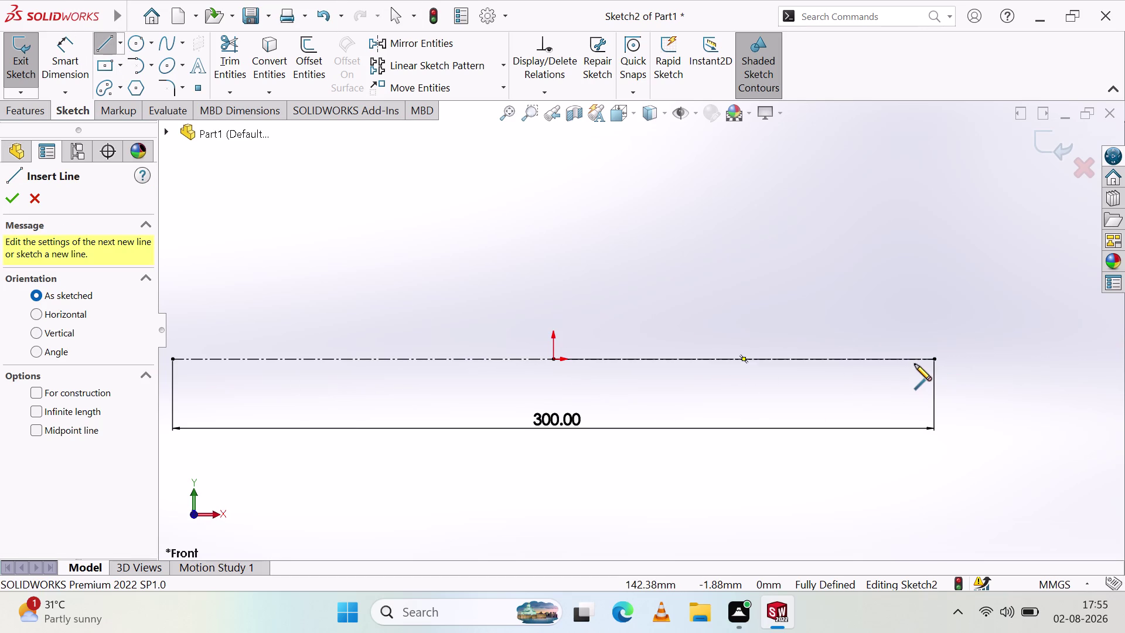
click(909, 315)
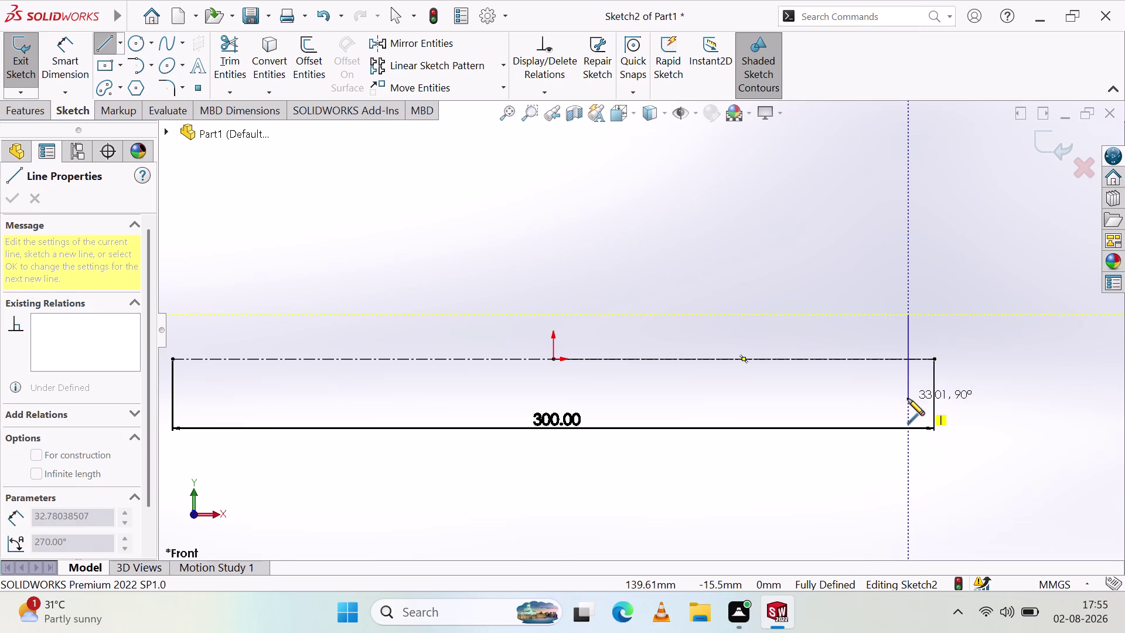
click(908, 399)
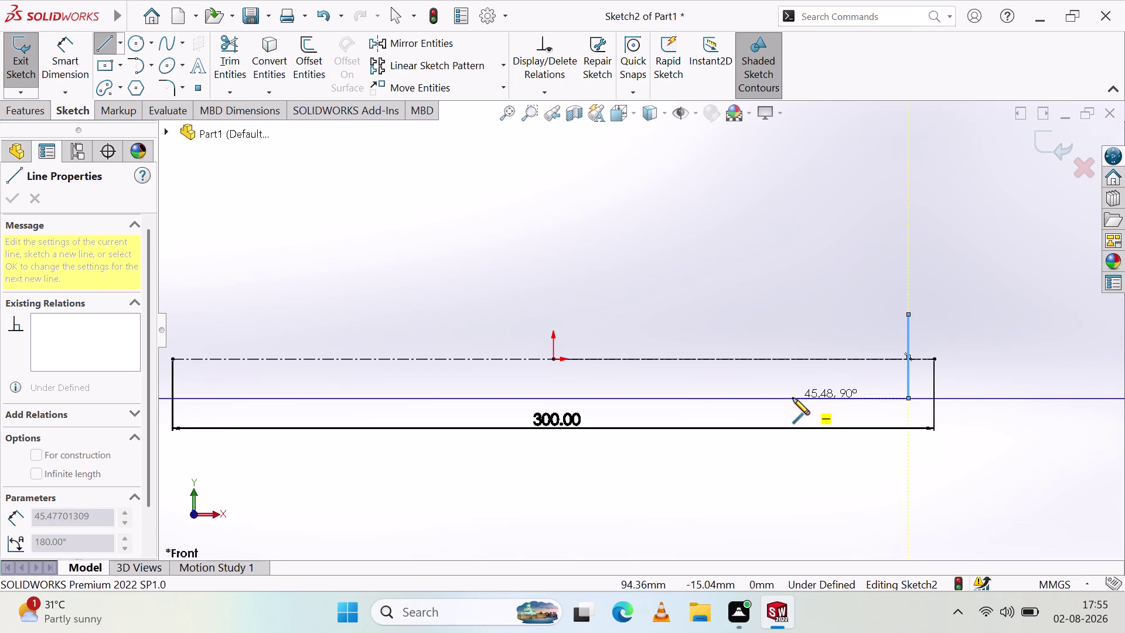
click(793, 398)
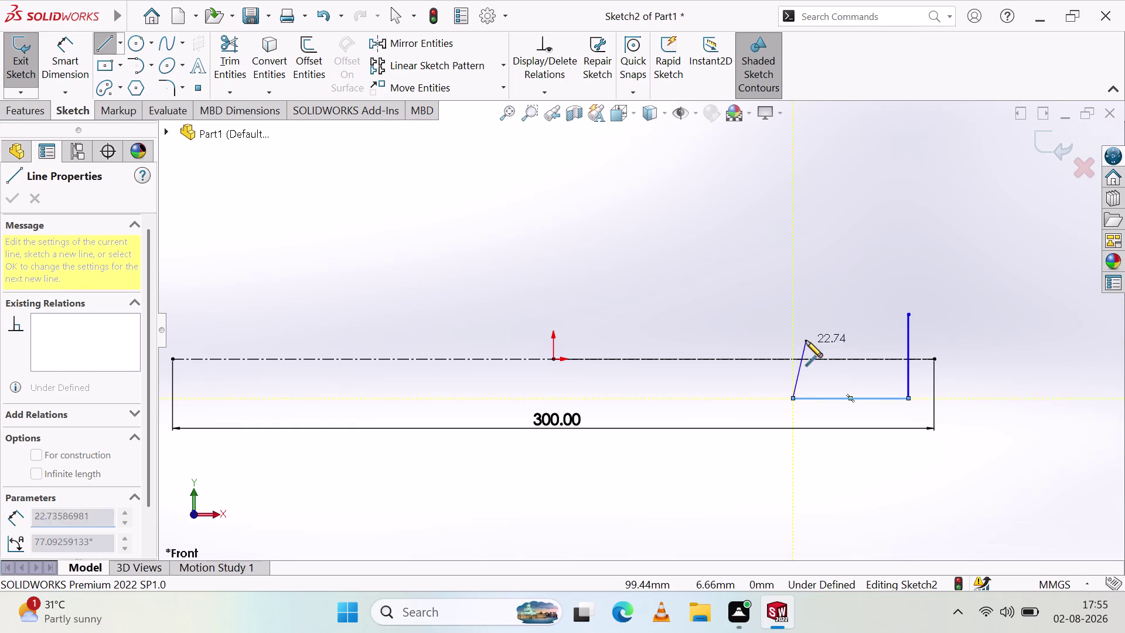
key(Escape)
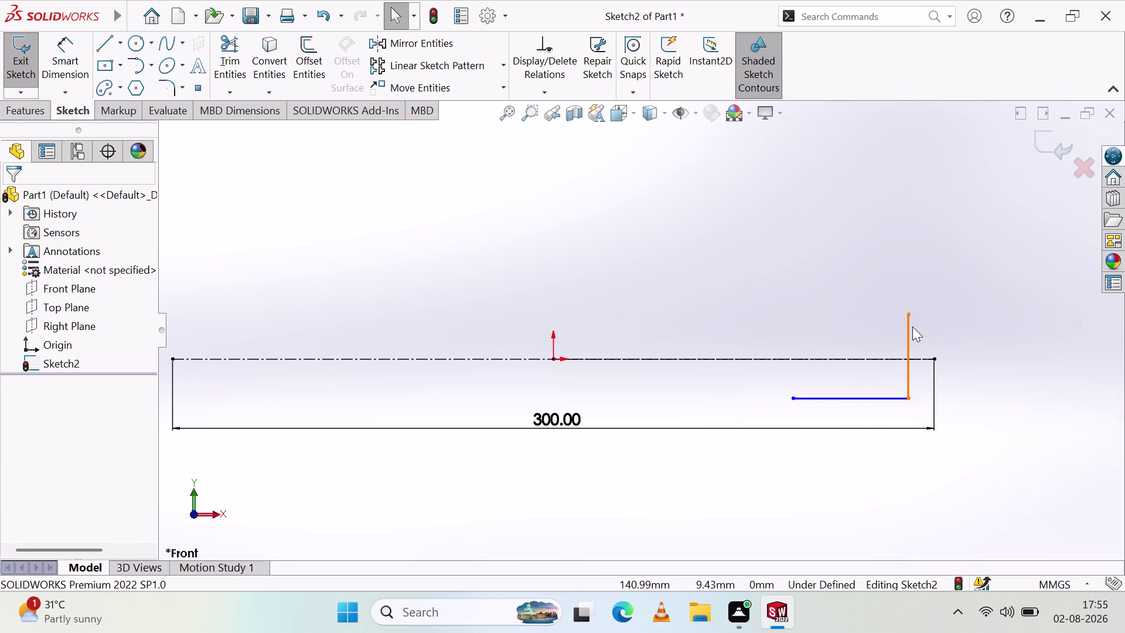
Give the new vertical line near the centerline's right end a 20 mm dimension.
click(77, 45)
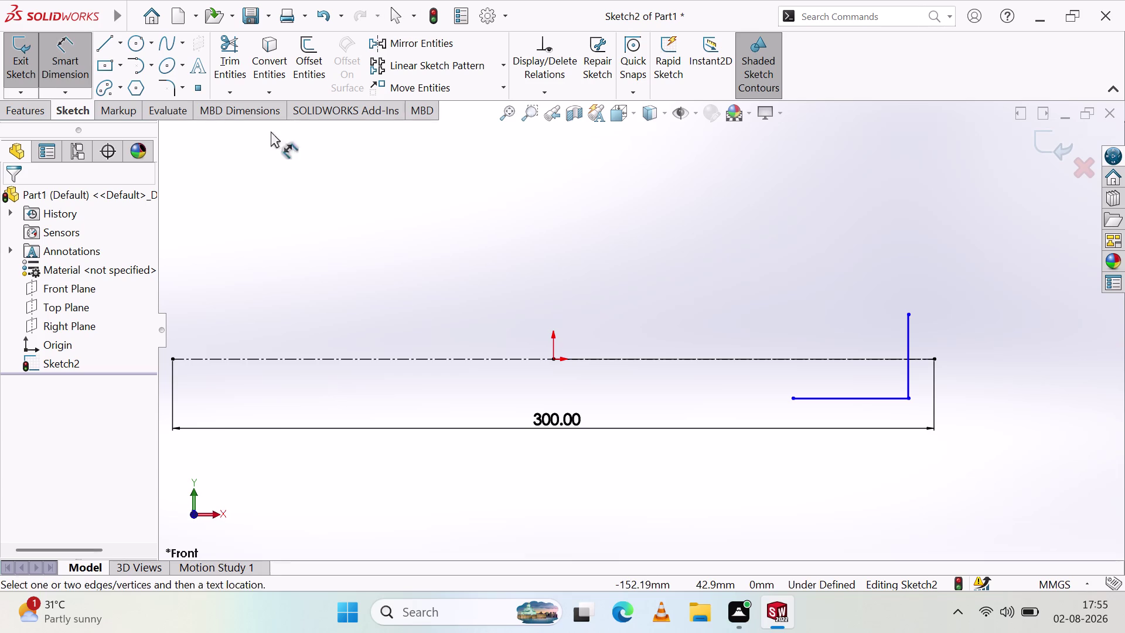
click(906, 348)
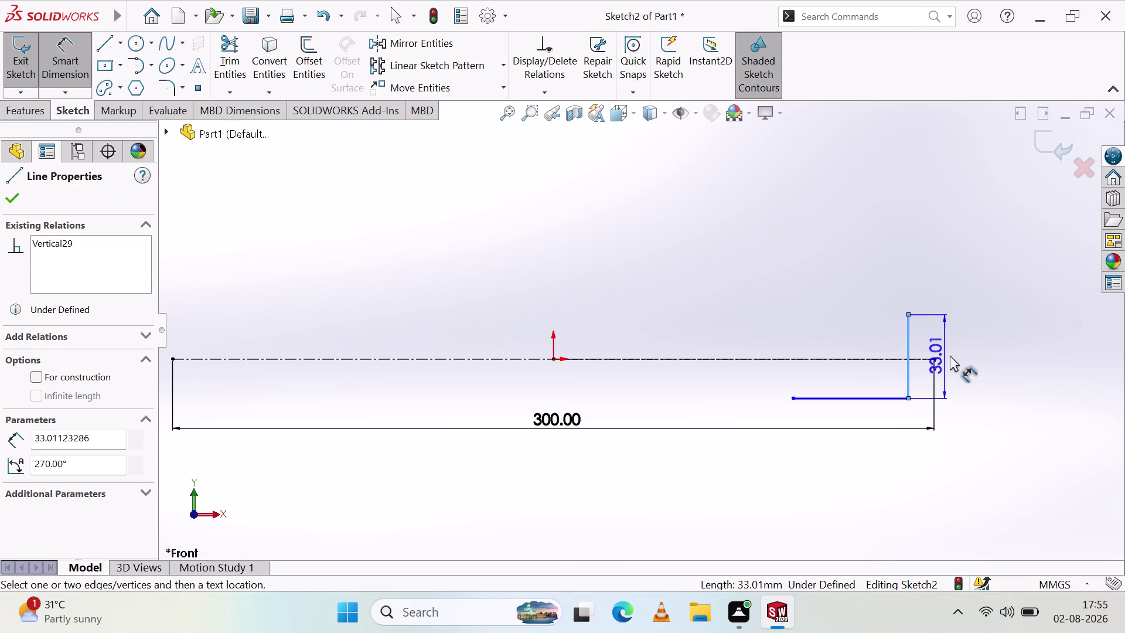
click(964, 359)
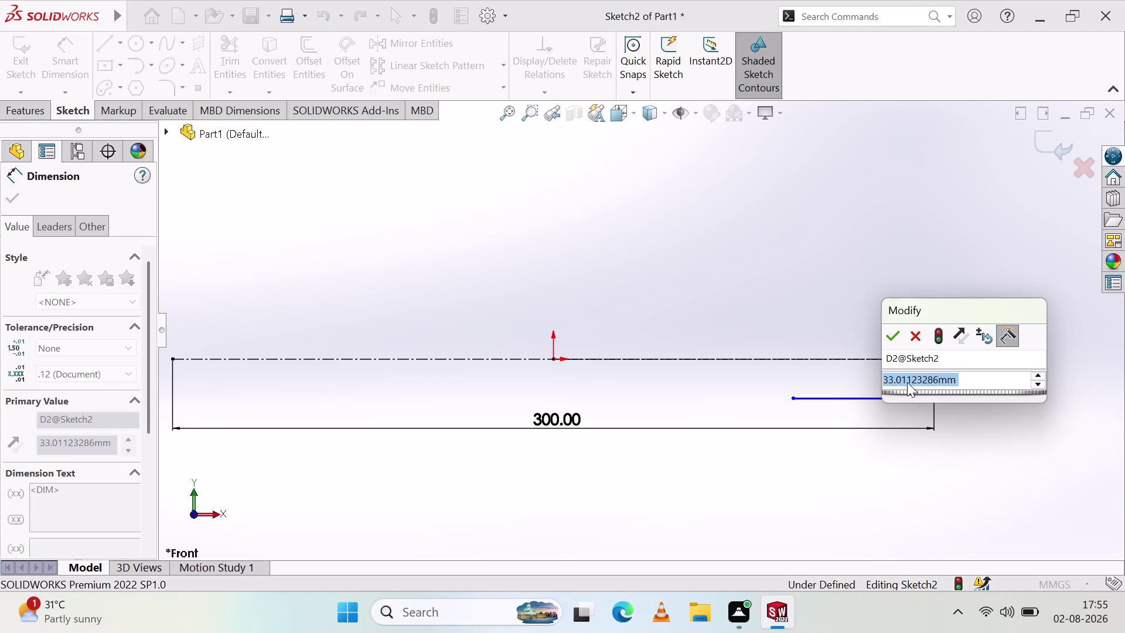
text(20)
click(892, 334)
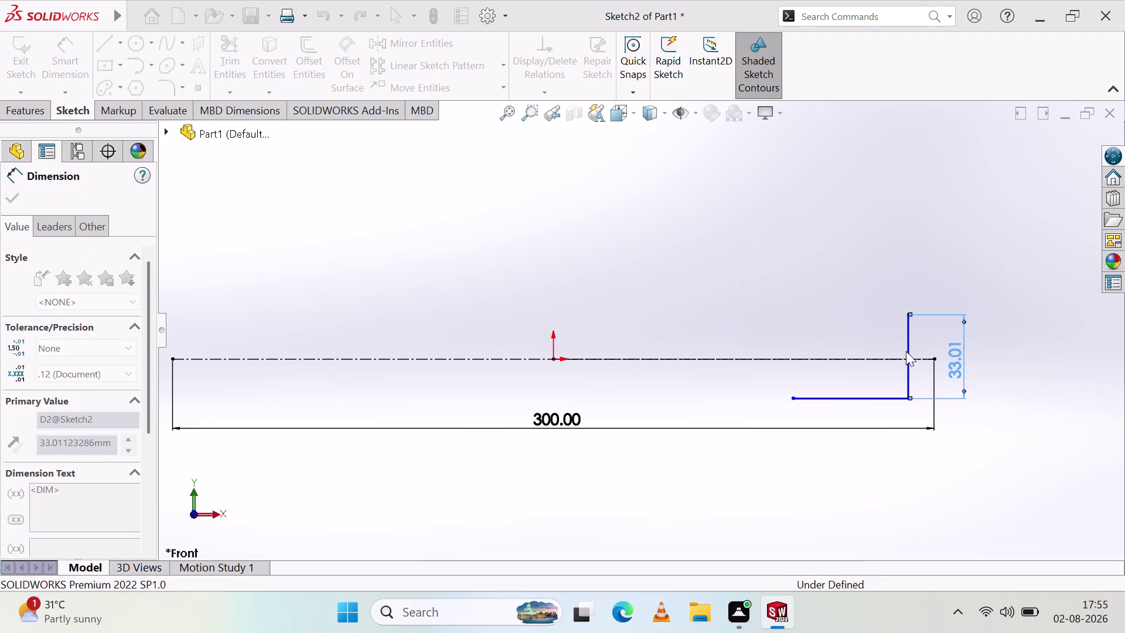
click(1006, 398)
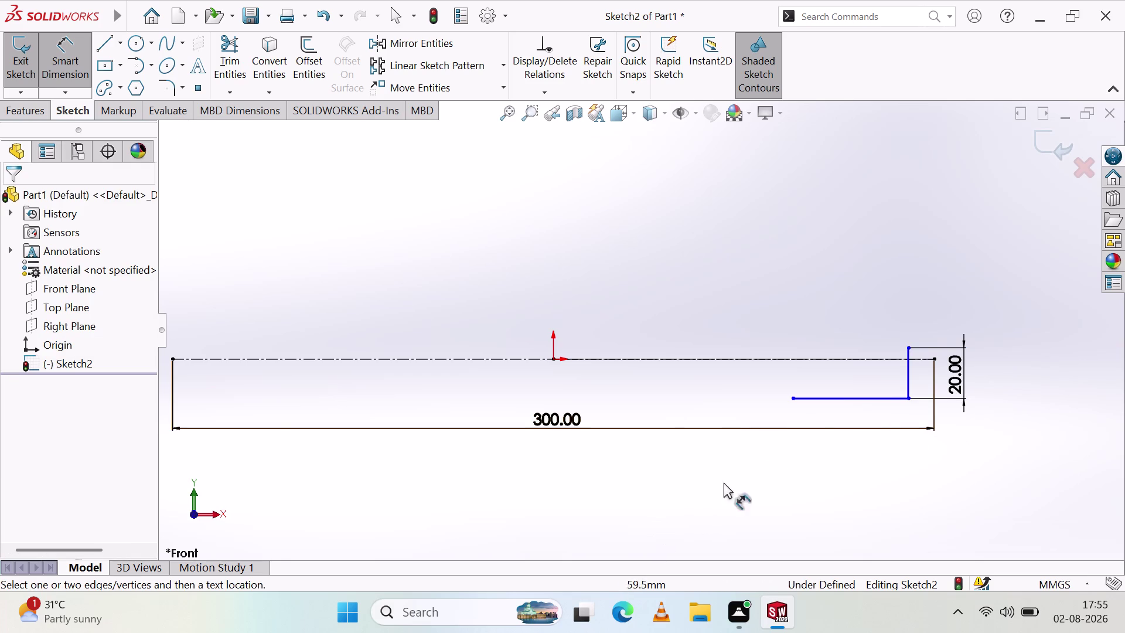
click(908, 345)
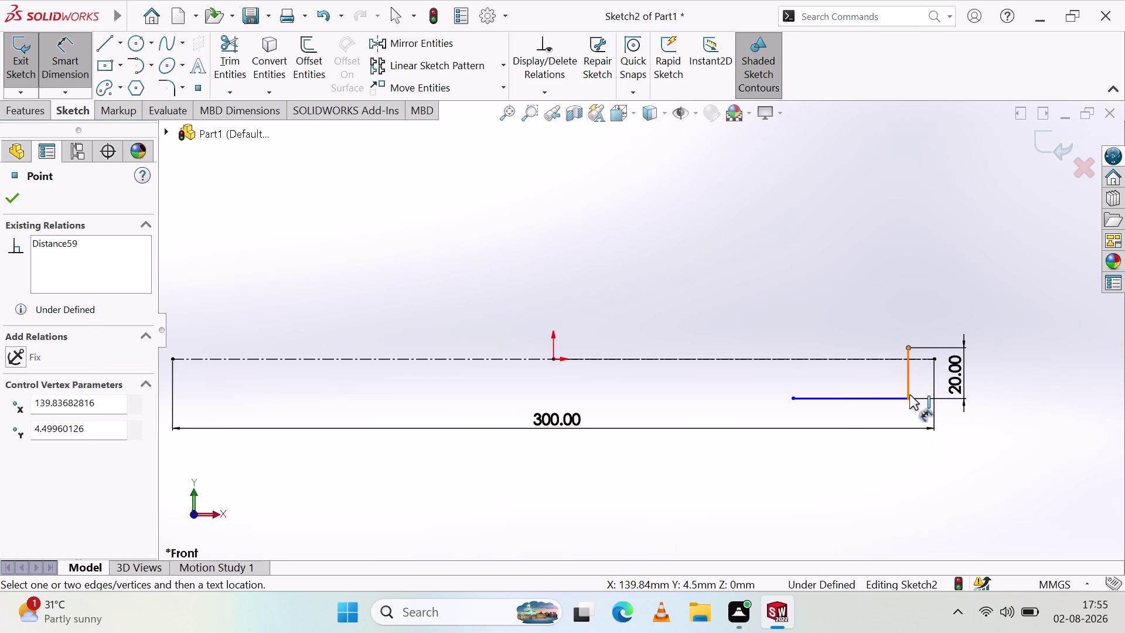
click(910, 398)
key(Escape)
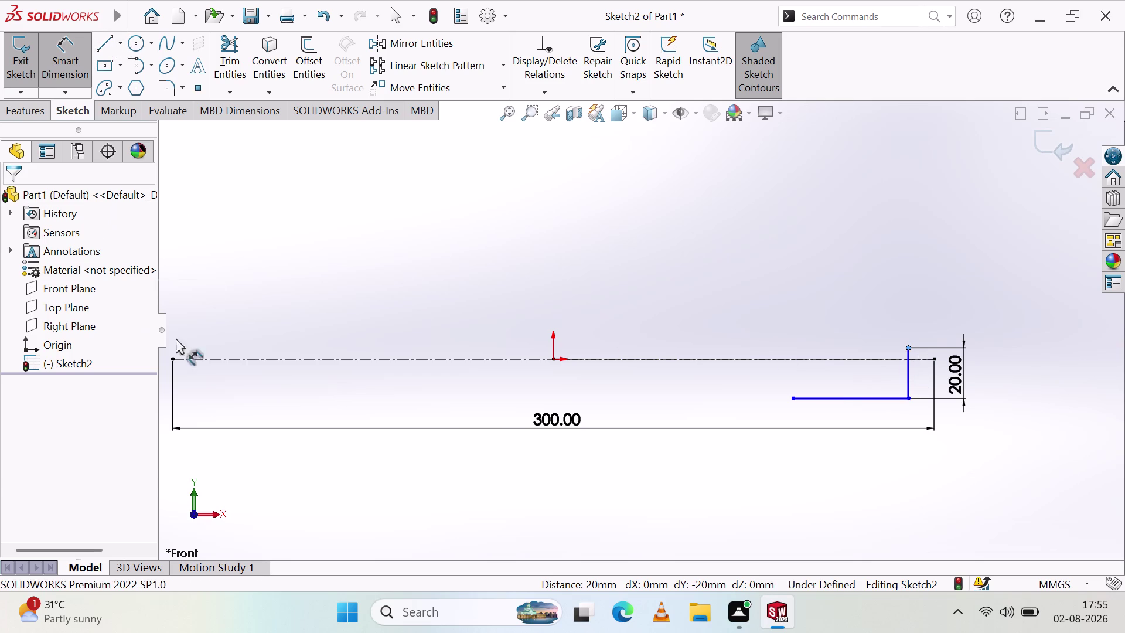
click(906, 345)
click(907, 398)
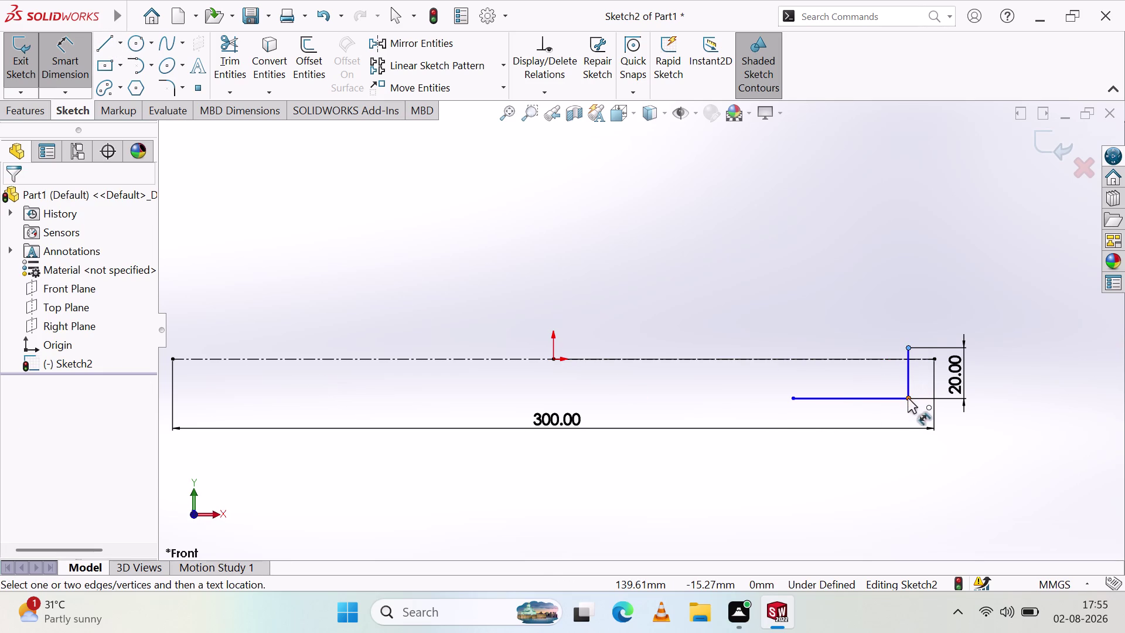
key(ctrl+Escape)
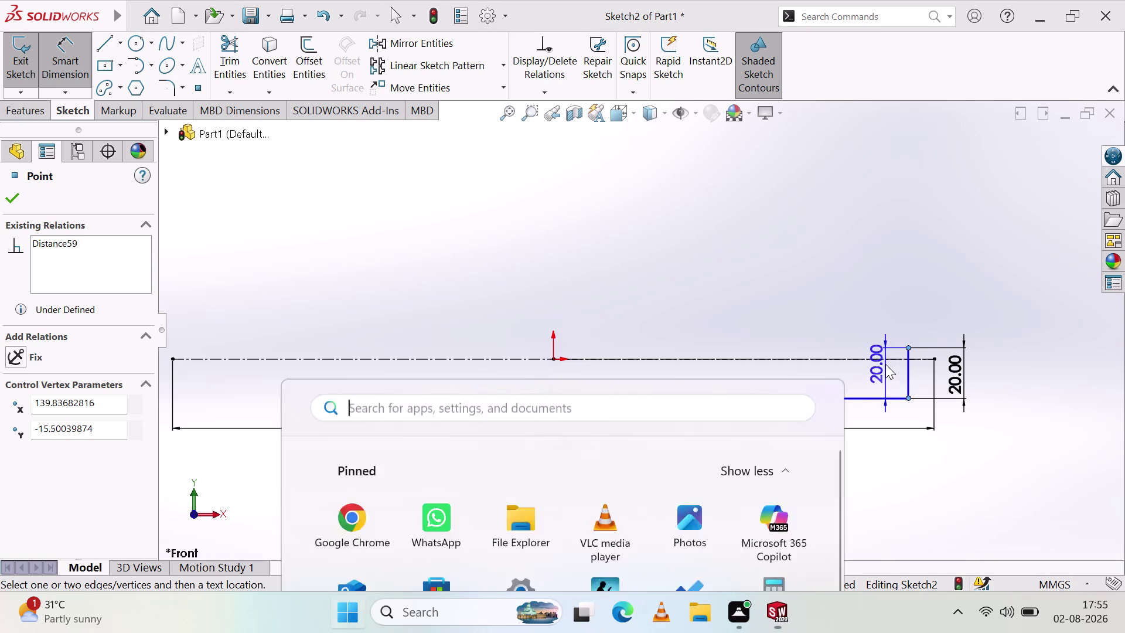
key(Escape)
key(Escape)
key(Escape)
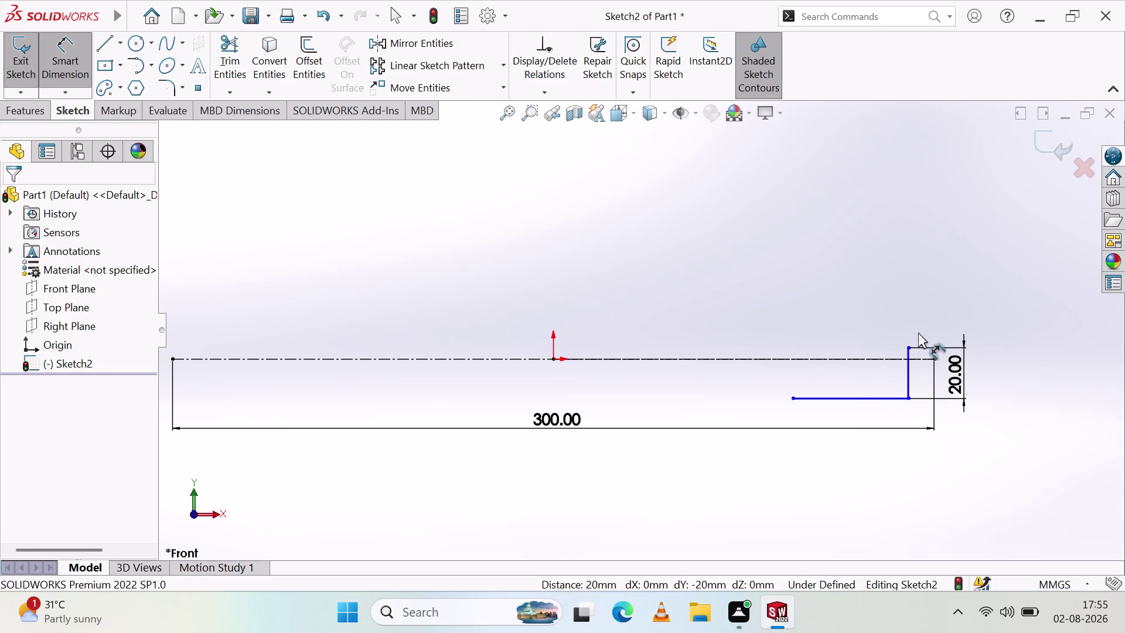
click(848, 360)
Add a Symmetric relation between the vertical line's two endpoints and the centerline.
key(ctrl+Escape)
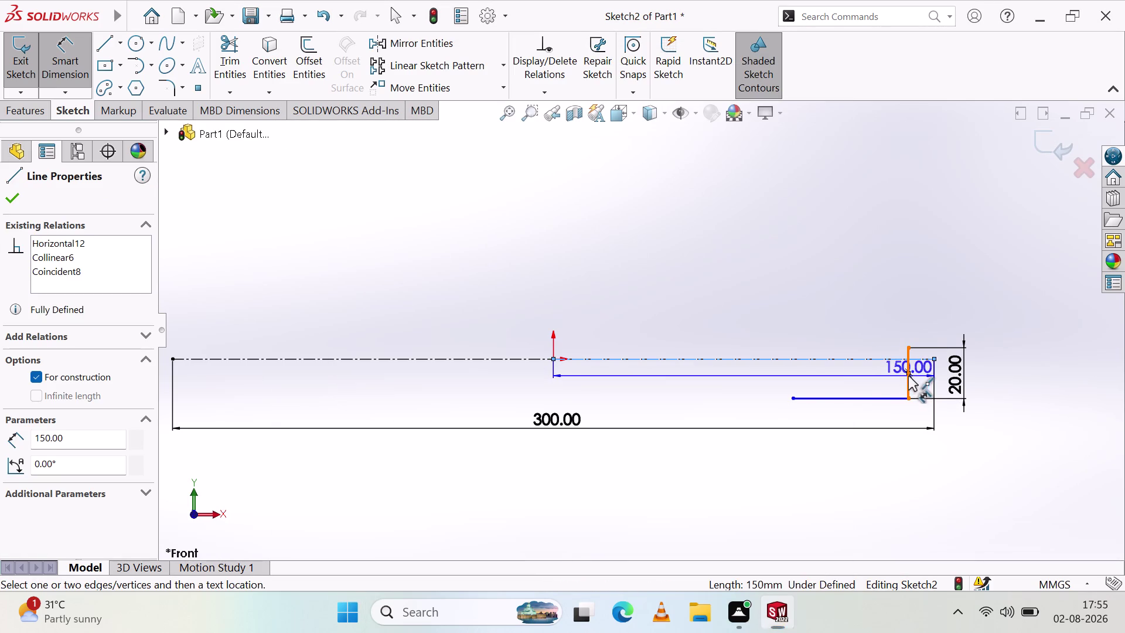
key(Escape)
key(Escape)
key(Escape)
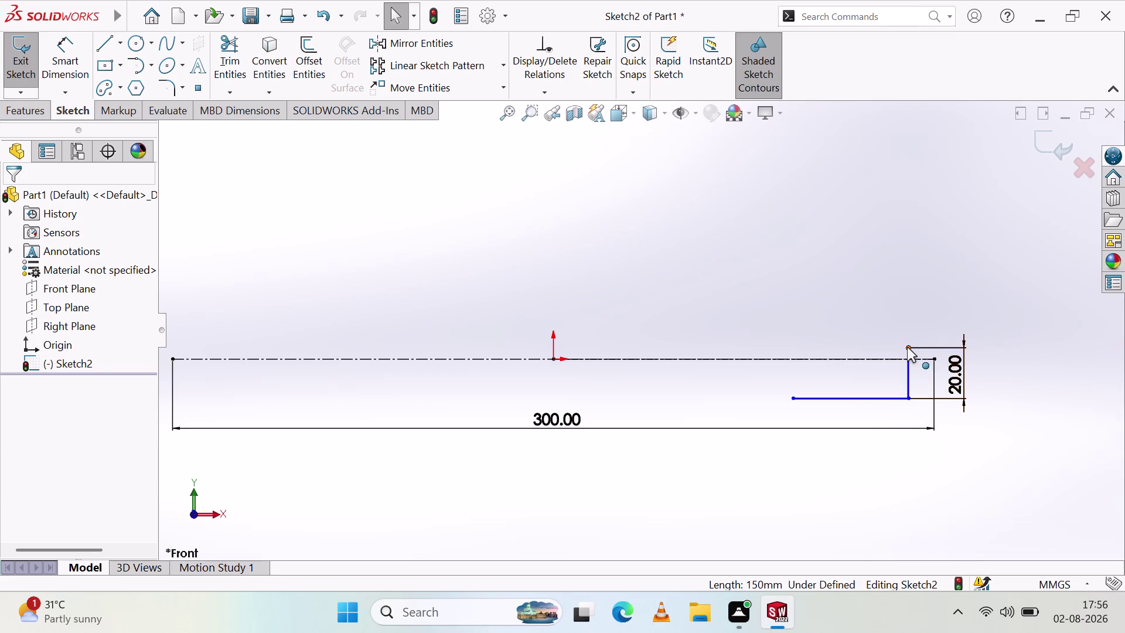
click(907, 347)
click(908, 399)
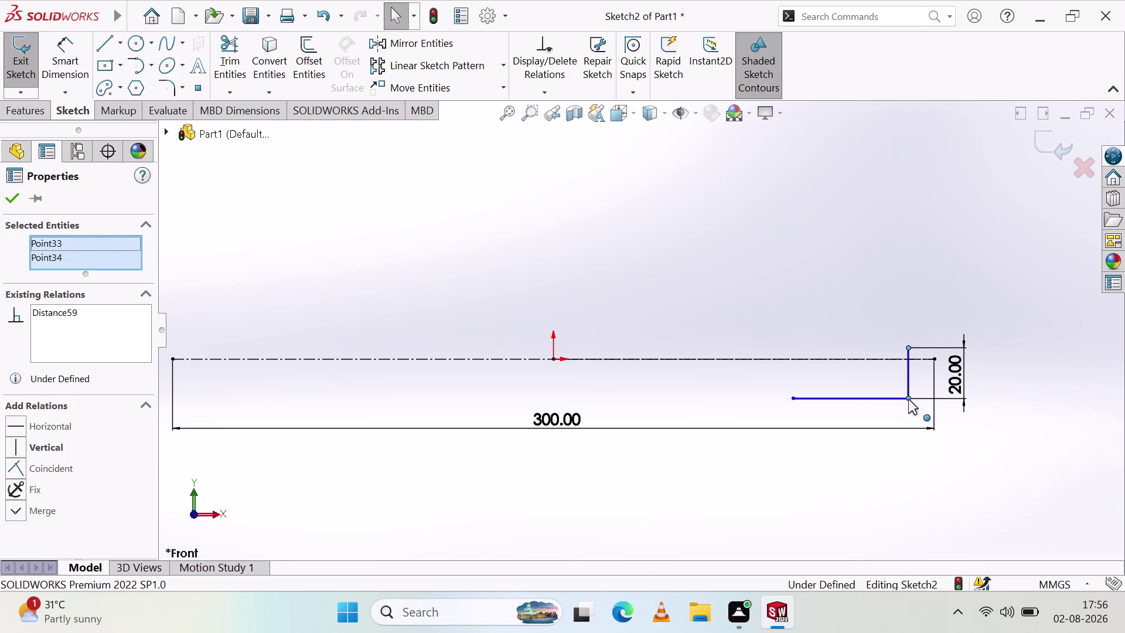
click(830, 357)
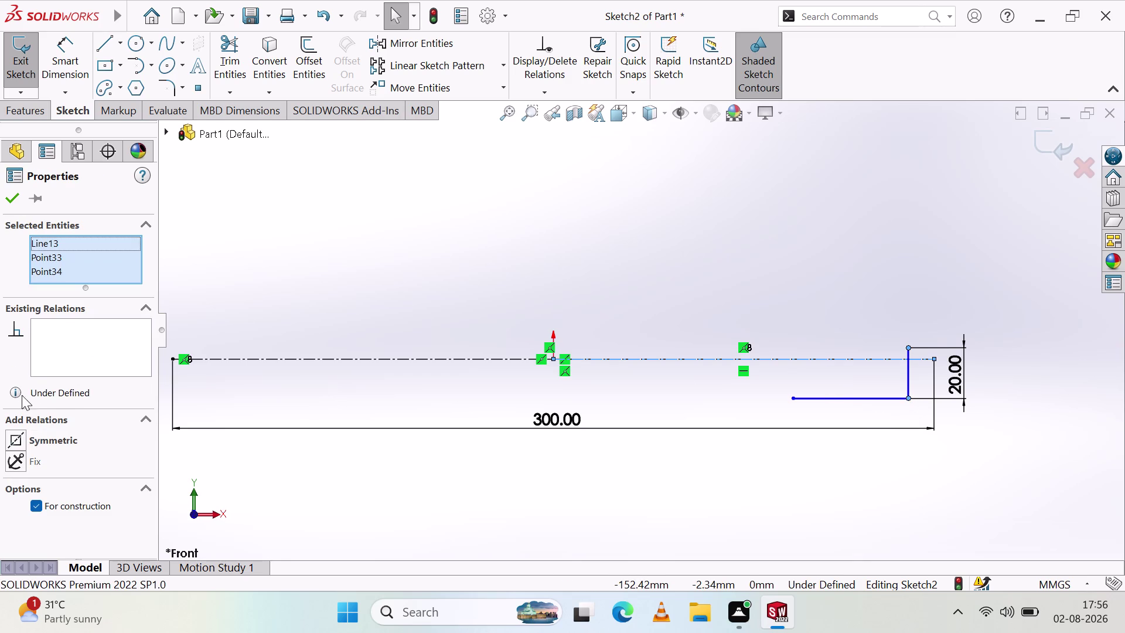
click(18, 437)
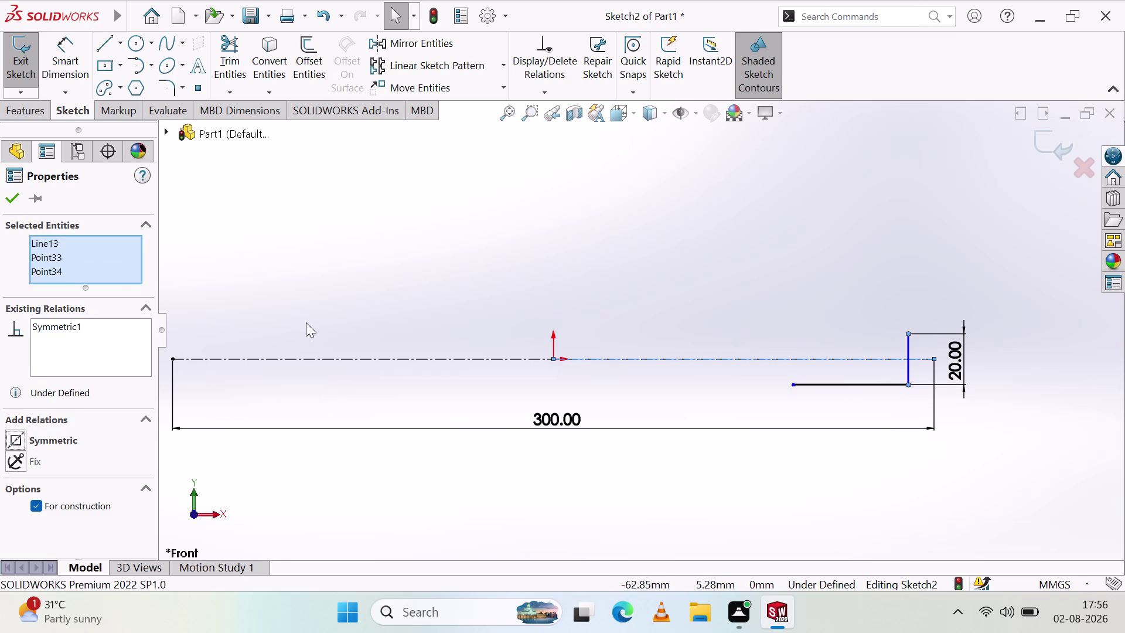
Accept the symmetric relation and place a length dimension on the horizontal step line.
click(13, 196)
click(607, 248)
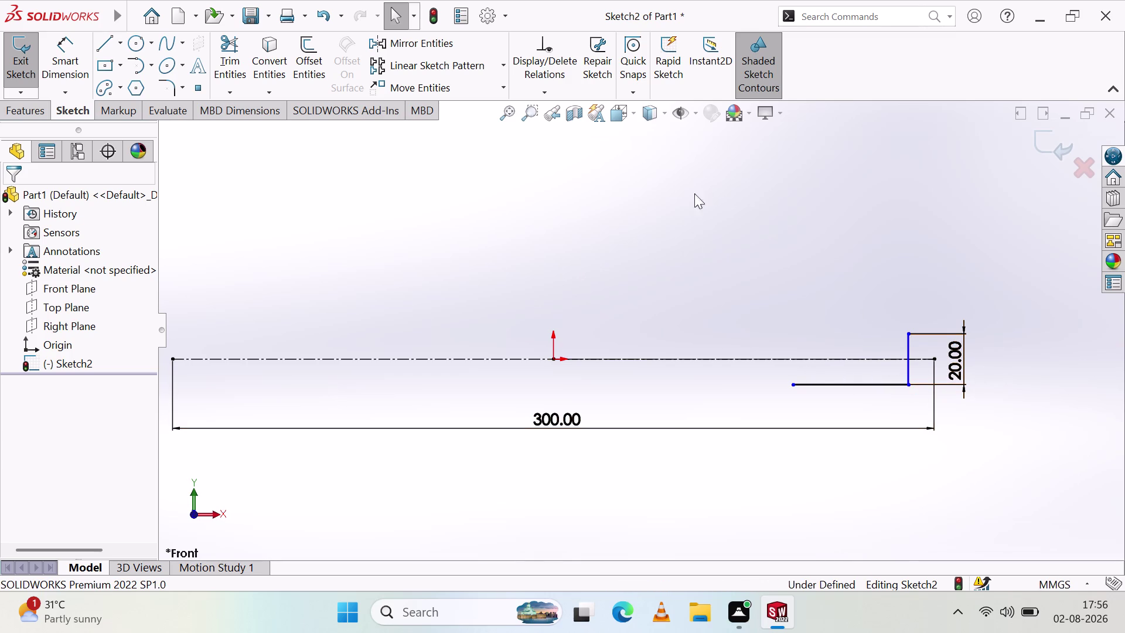
click(68, 50)
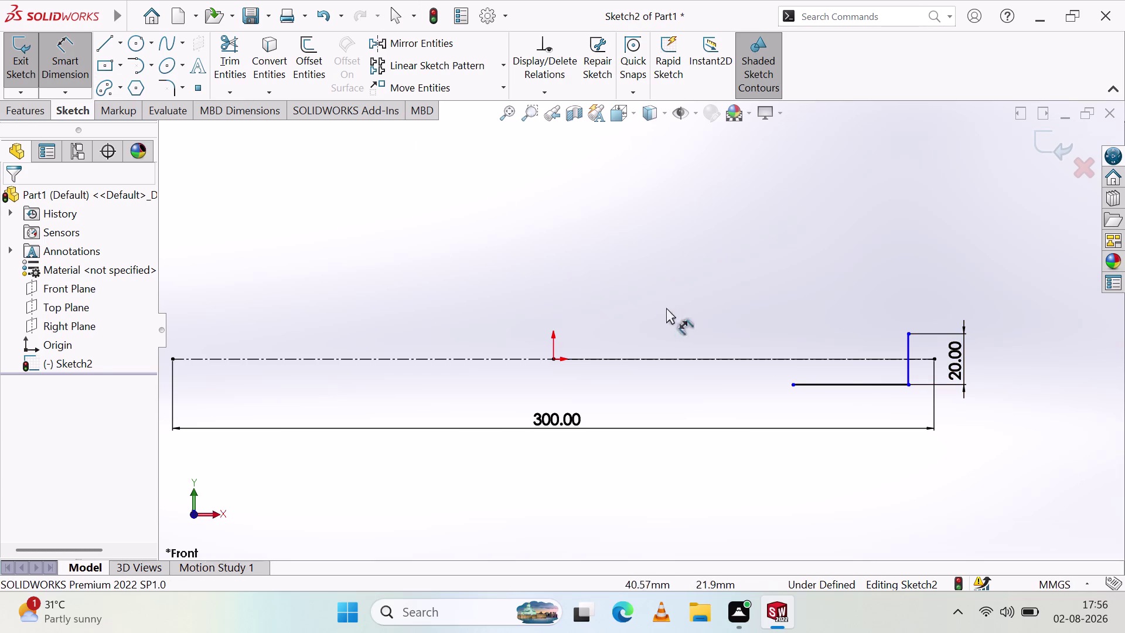
click(854, 384)
click(767, 415)
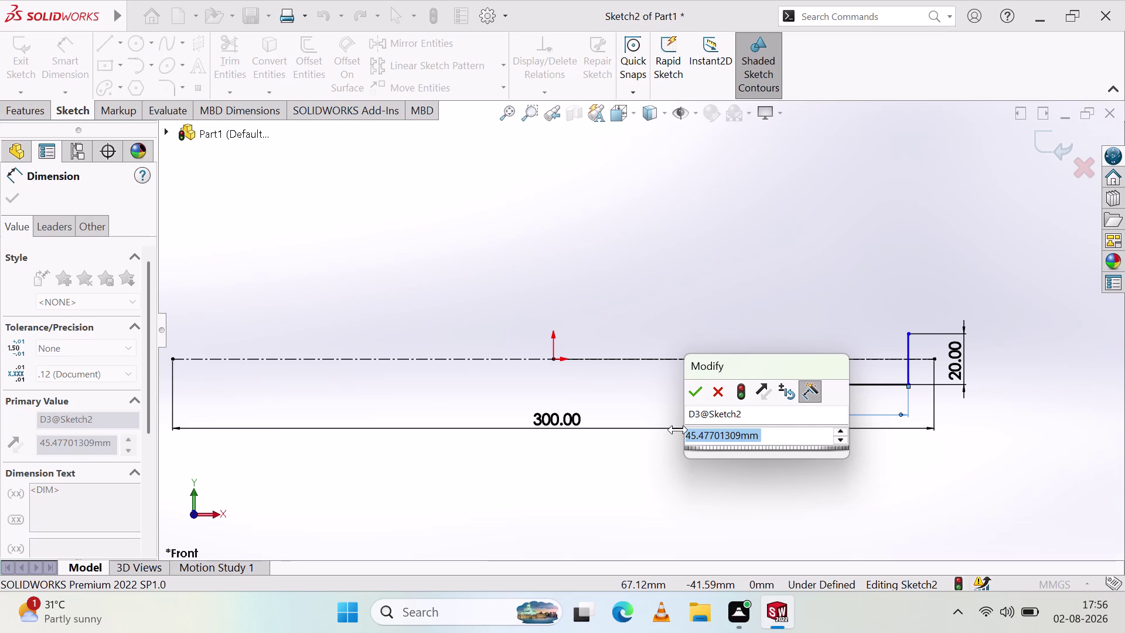
Set the lower horizontal line's length to 80 mm.
text(80)
key(Return)
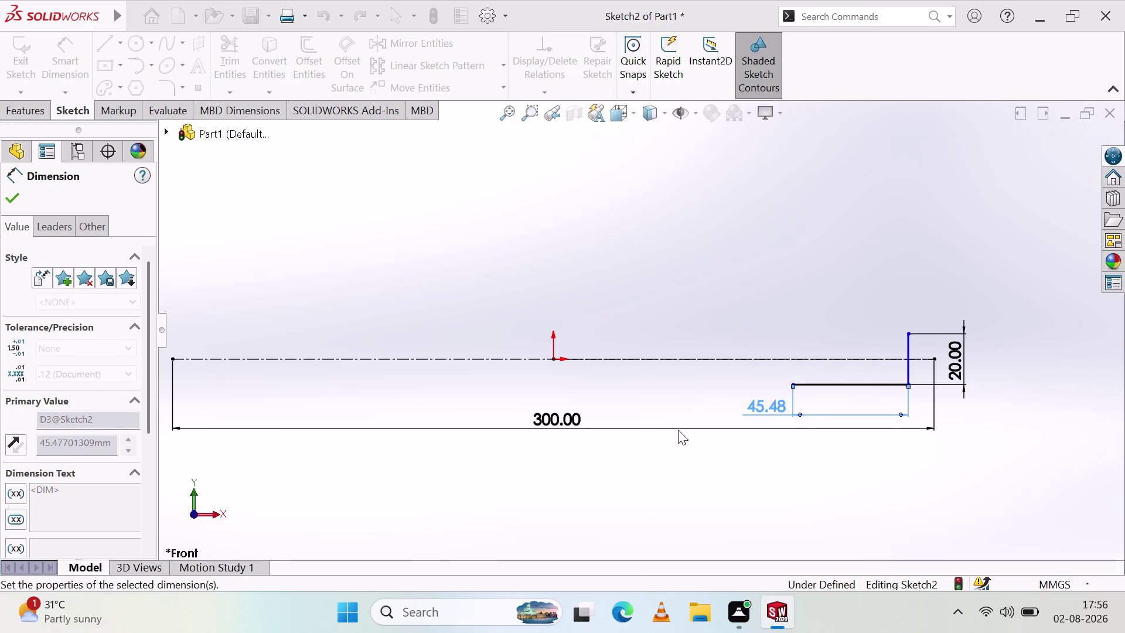
click(725, 476)
Move the 300 mm dimension above the top edge of the profile.
drag(573, 423, 600, 314)
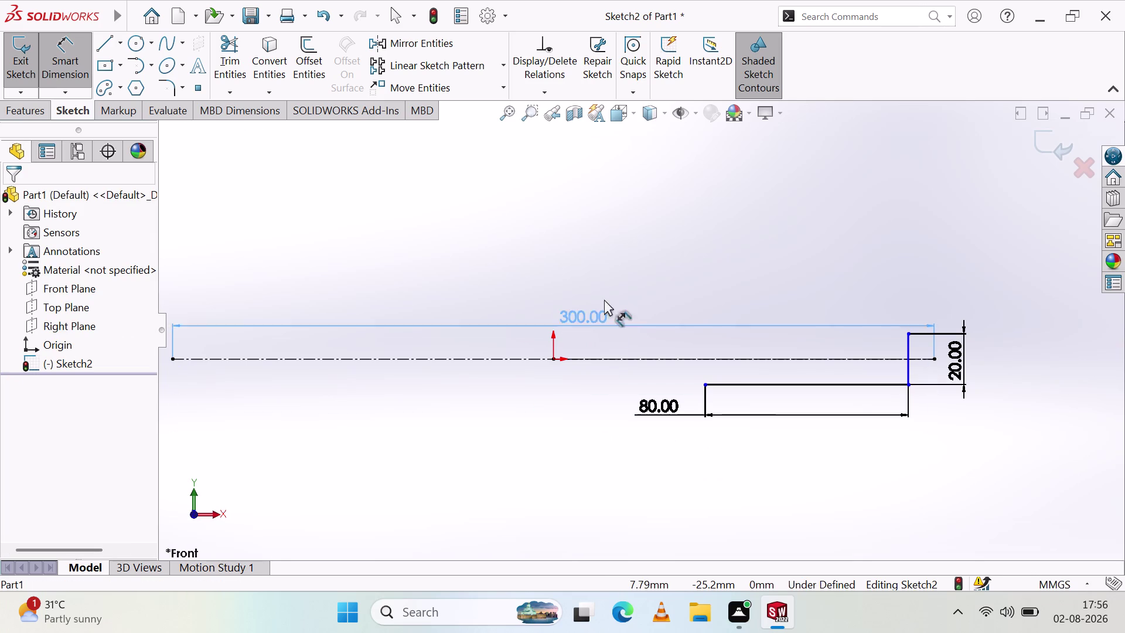
drag(600, 314, 599, 139)
scroll(up, 3)
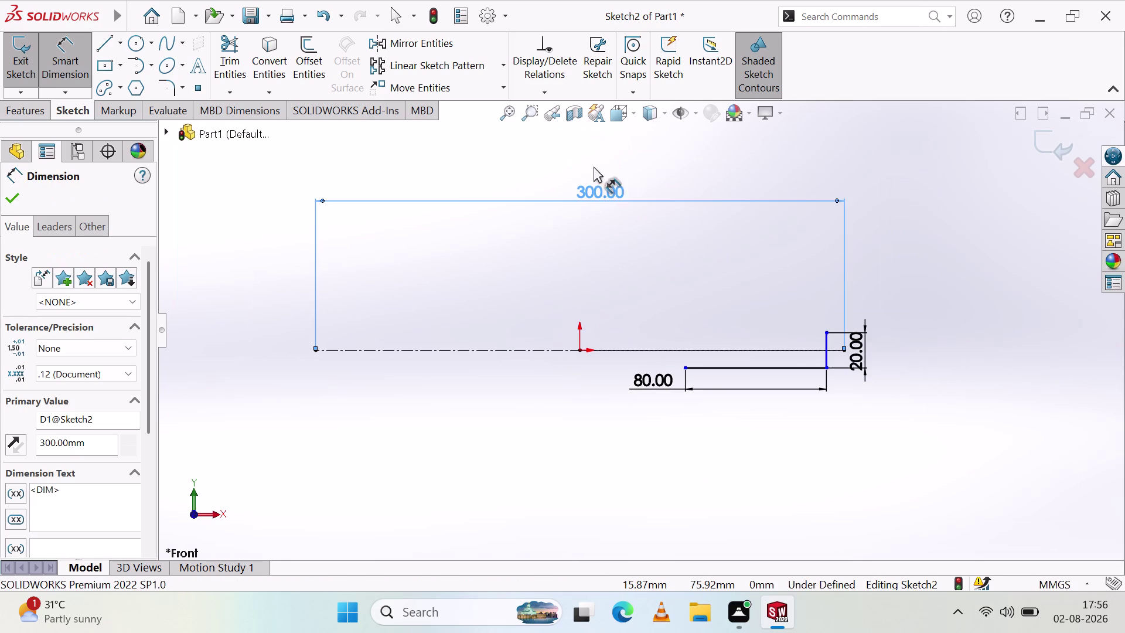
drag(600, 186, 382, 141)
click(411, 173)
drag(396, 148, 581, 157)
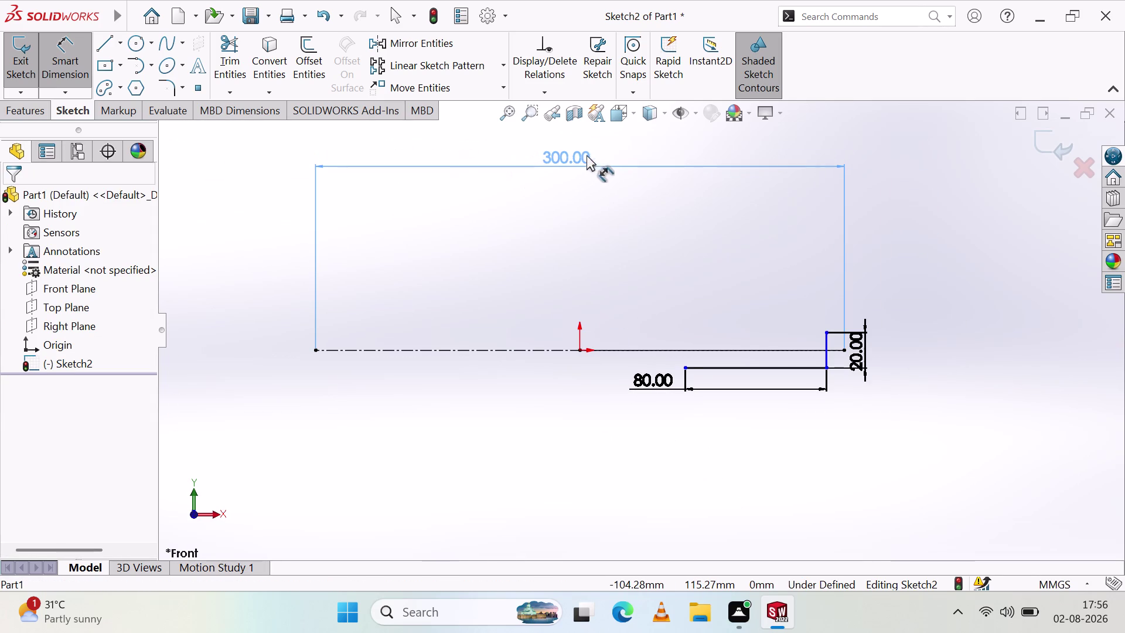
drag(581, 156, 608, 142)
click(607, 170)
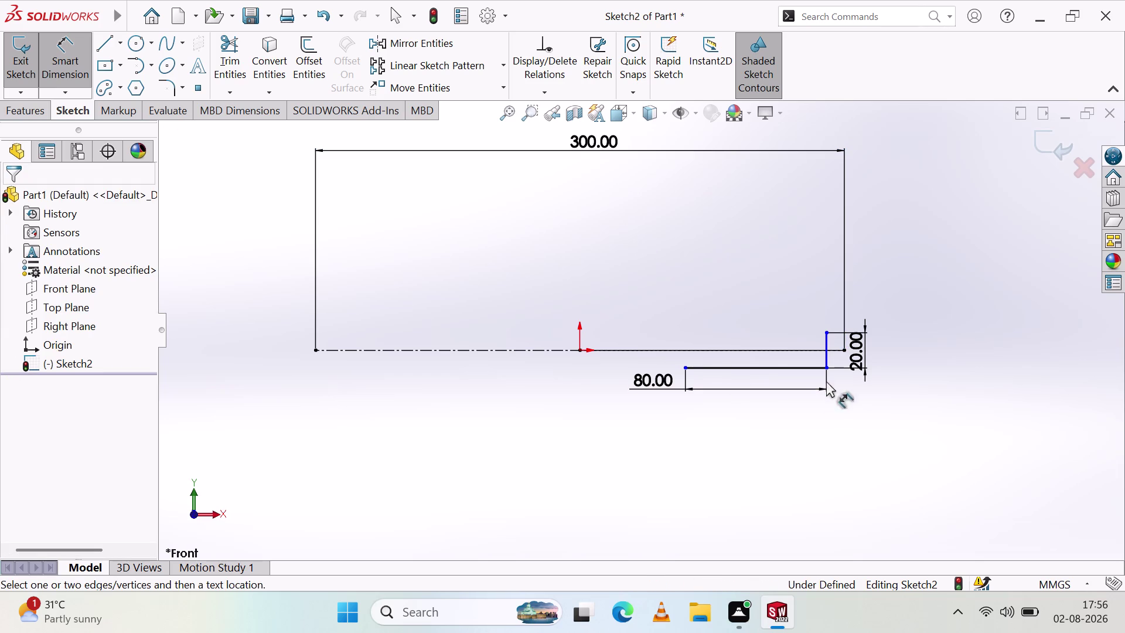
click(881, 337)
key(Escape)
key(Escape)
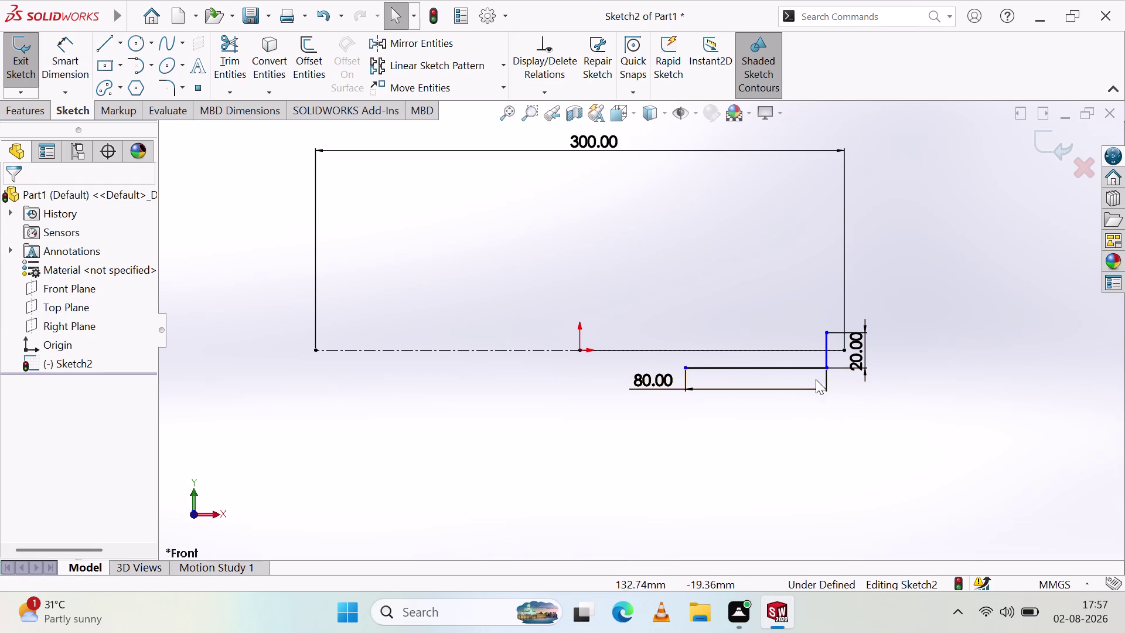
Move the 20 mm dimension farther right and the 80 mm dimension lower.
scroll(down, 3)
scroll(up, 3)
scroll(down, 3)
scroll(up, 3)
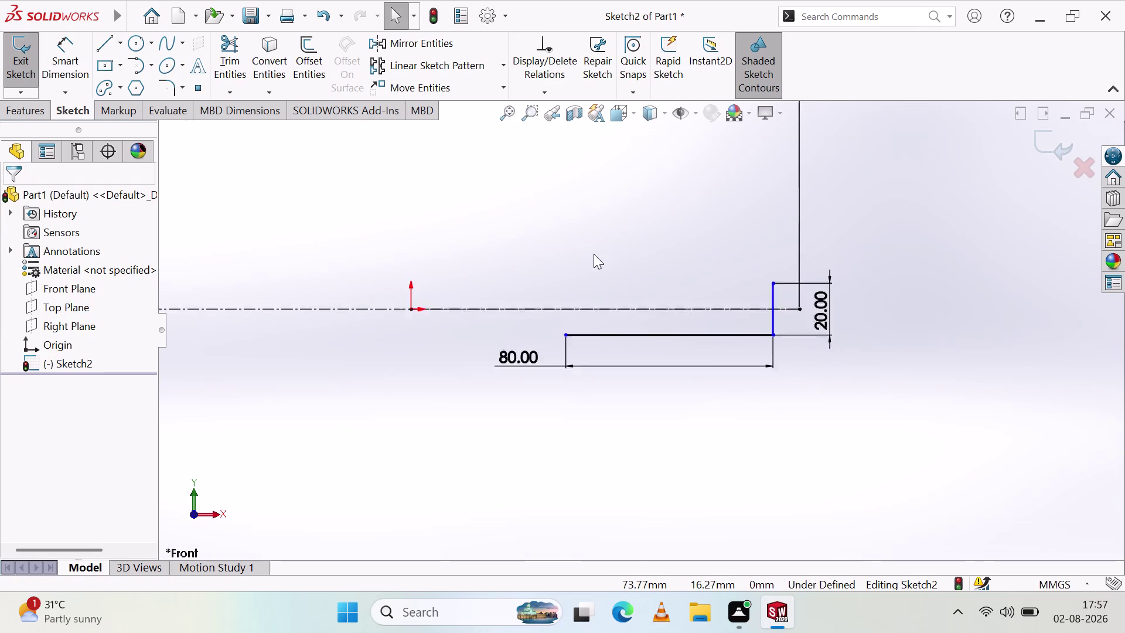
scroll(up, 3)
scroll(down, 3)
scroll(up, 3)
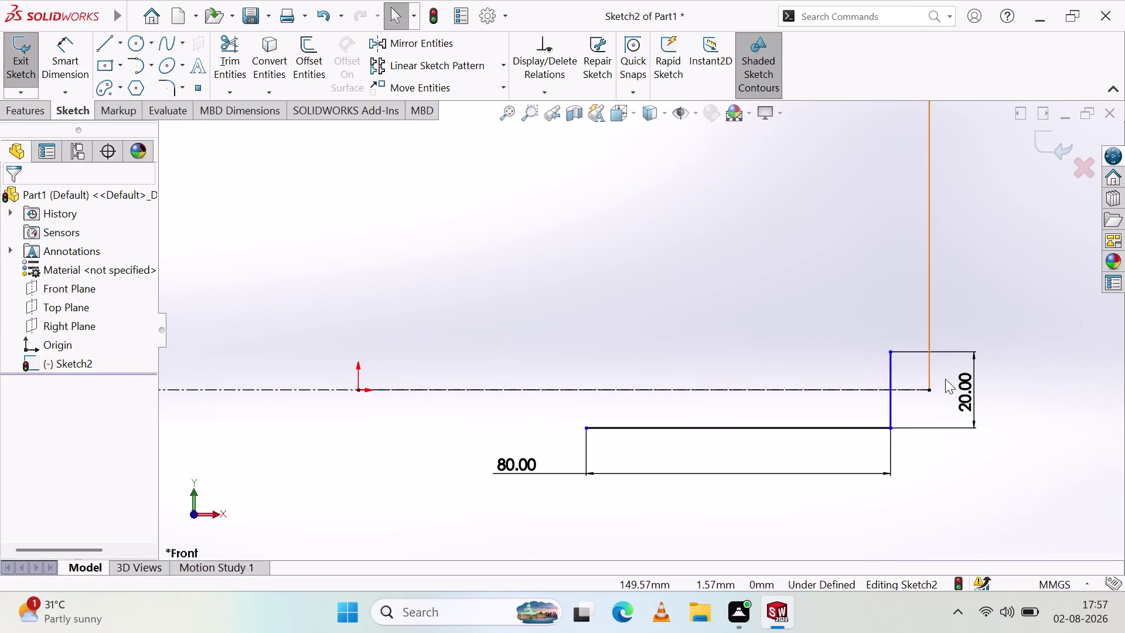
drag(966, 382, 1032, 316)
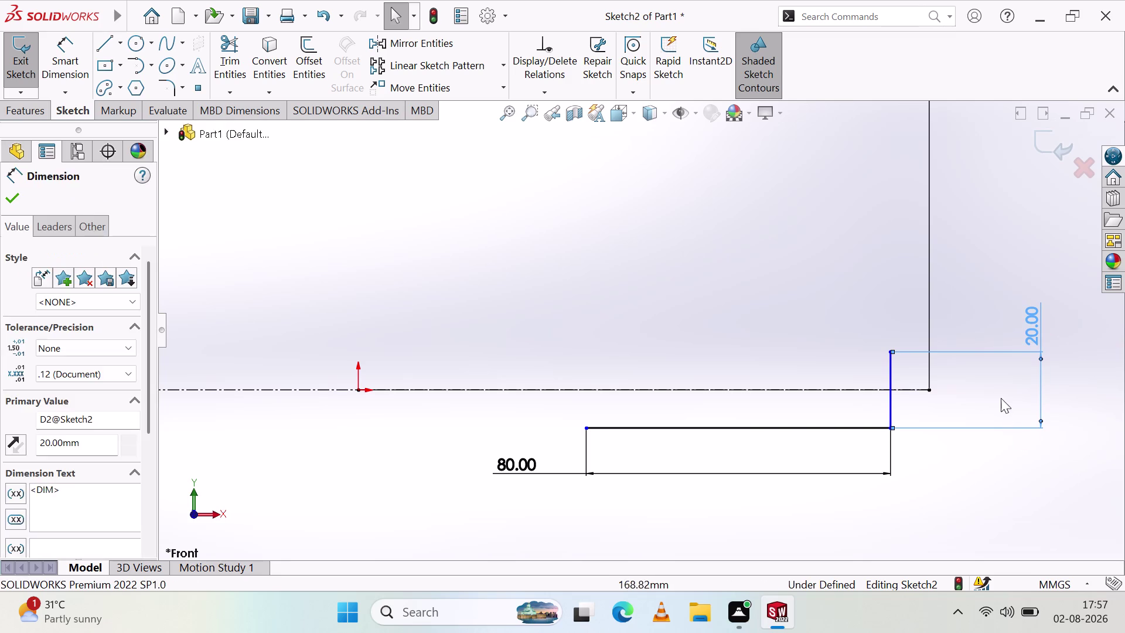
click(1001, 398)
drag(518, 468, 583, 491)
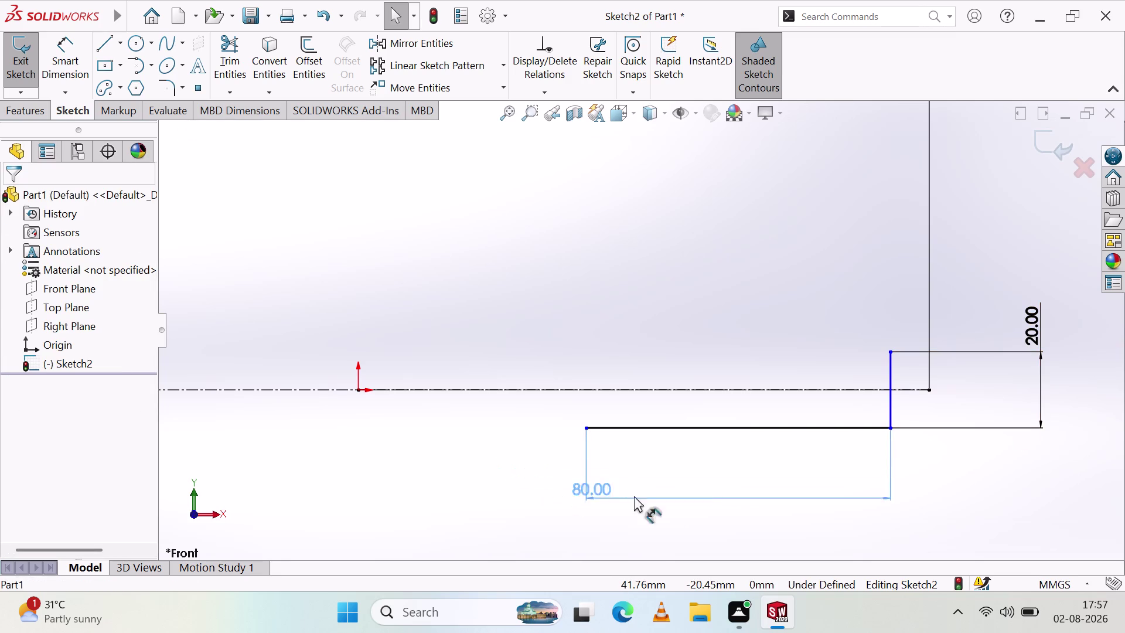
drag(583, 491, 803, 504)
click(725, 312)
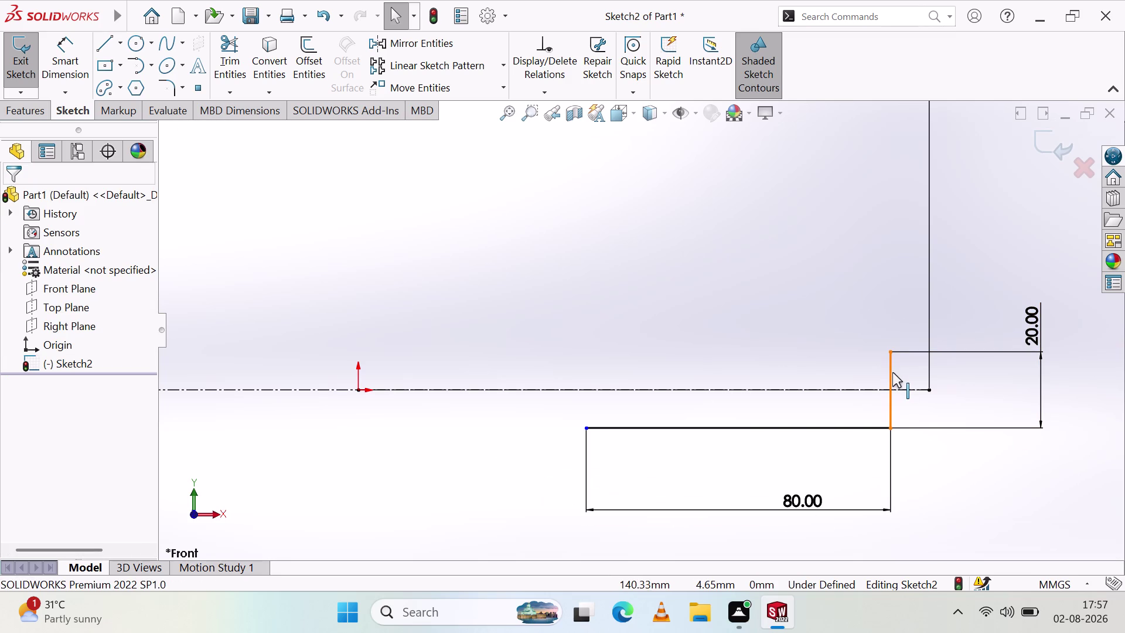
Delete the vertical 20 mm step line and start a new line.
click(891, 371)
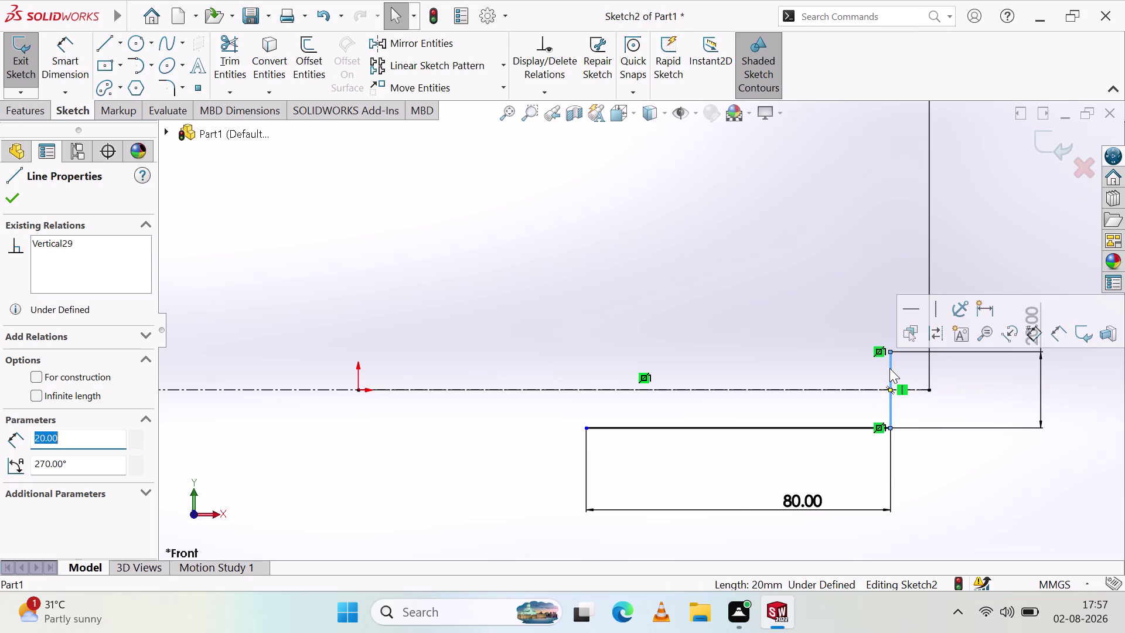
key(Delete)
click(484, 301)
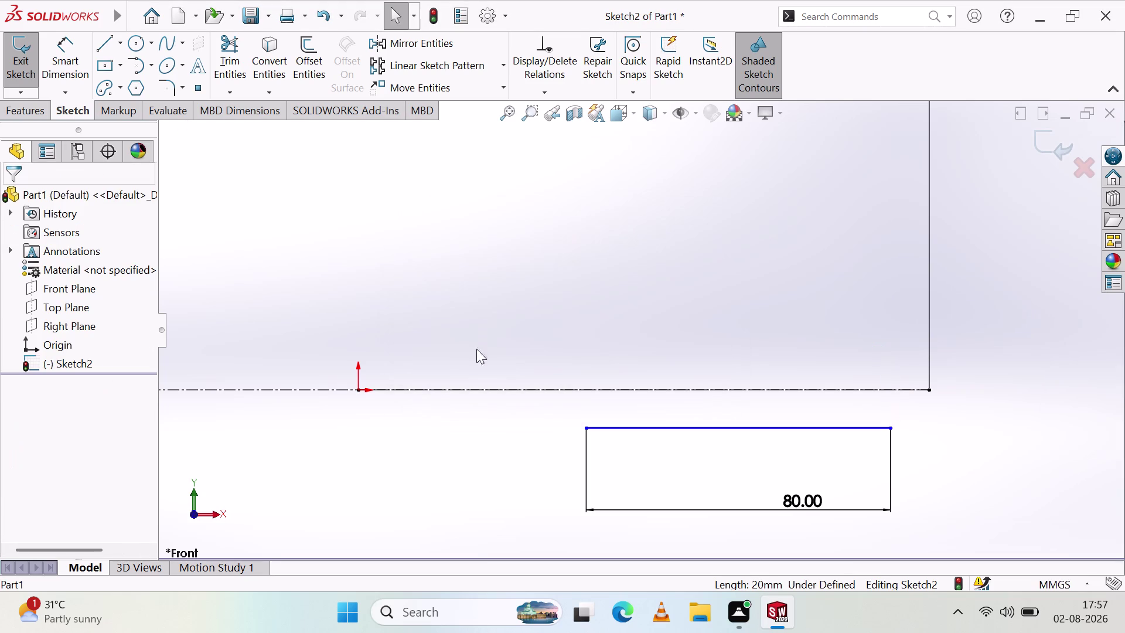
click(108, 38)
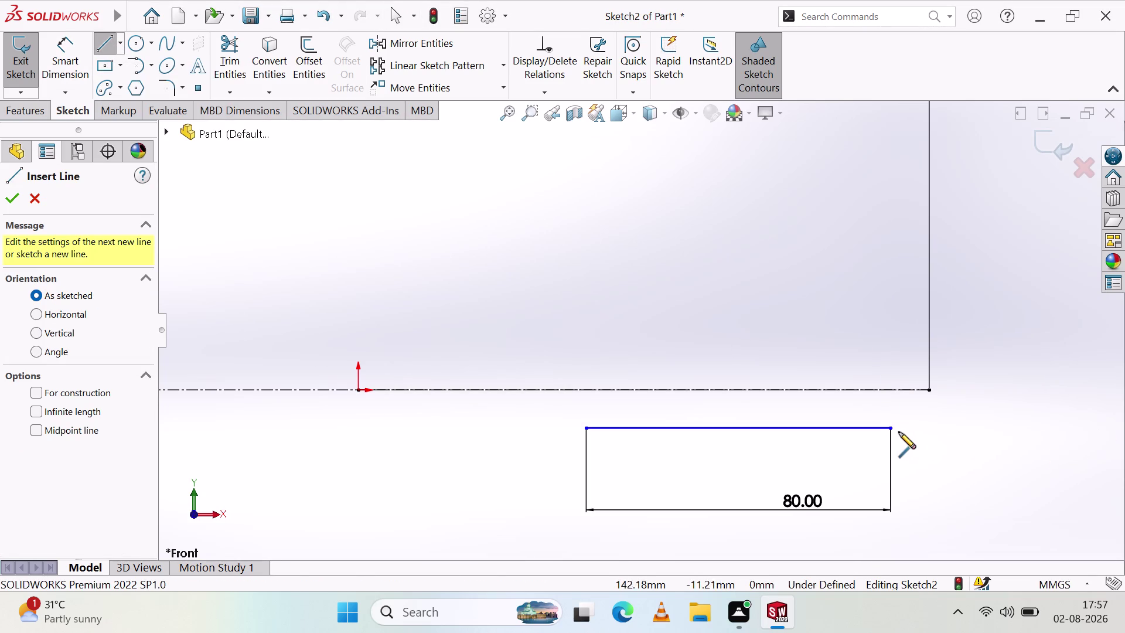
Draw a vertical line up from the 80 mm line's right end.
click(889, 429)
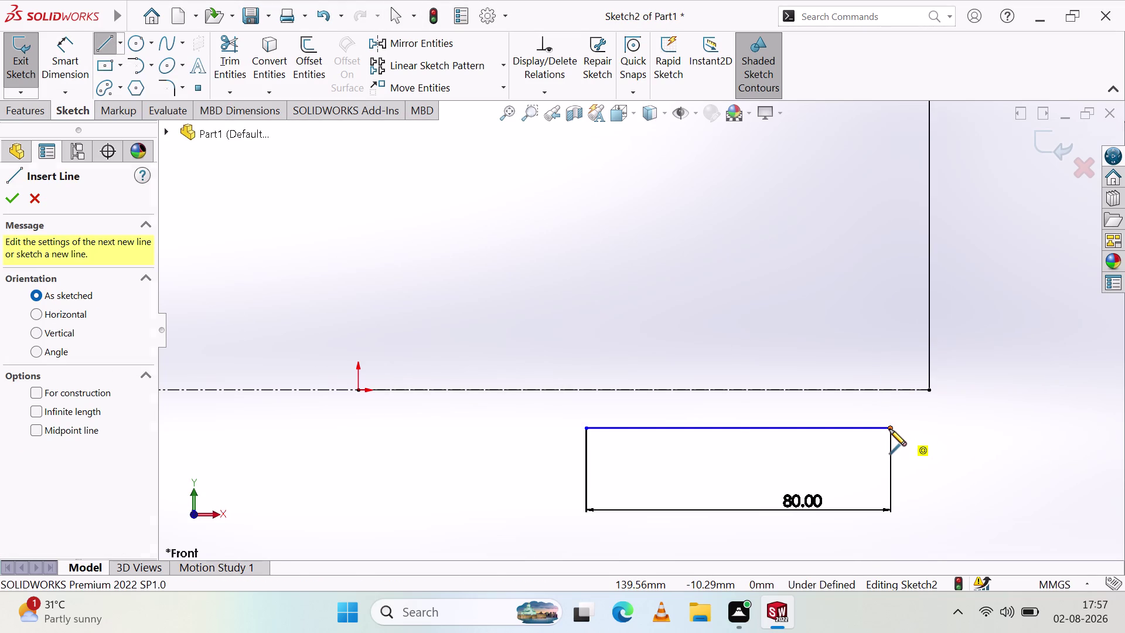
click(891, 351)
key(Escape)
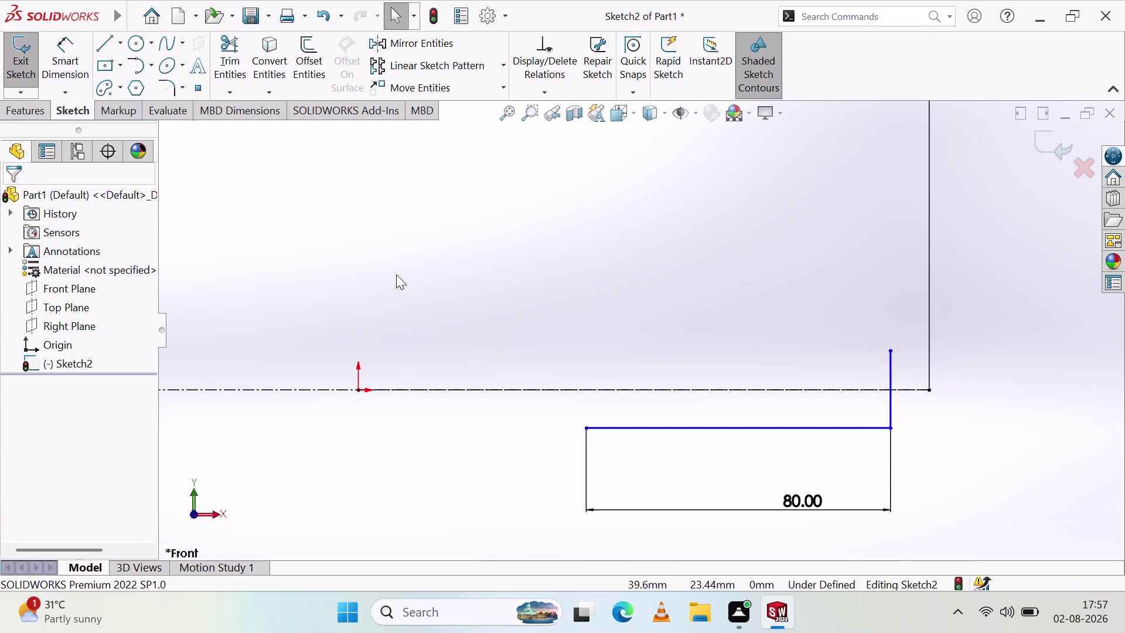
Dimension the new vertical line to 20 mm, then bring up Fully Define Sketch.
click(74, 48)
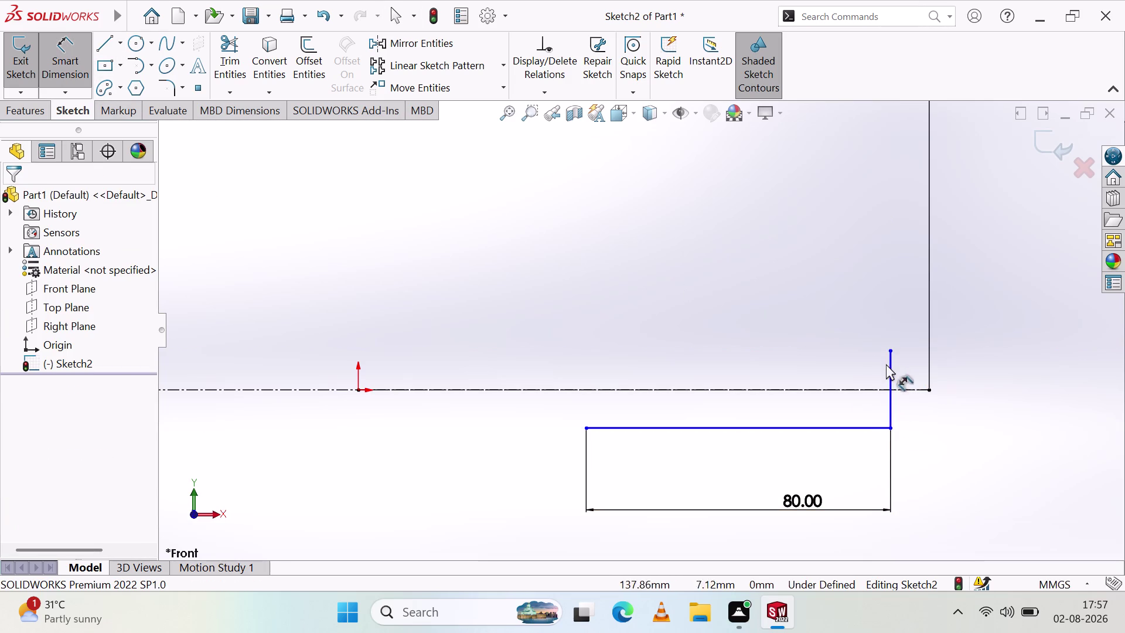
click(890, 372)
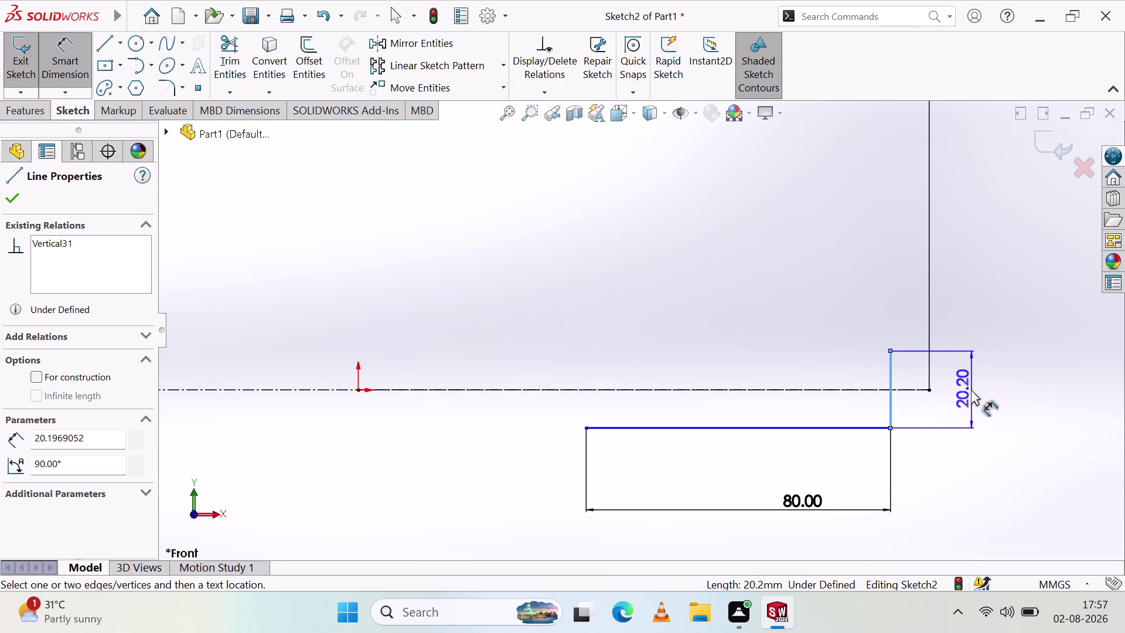
click(971, 389)
text(20)
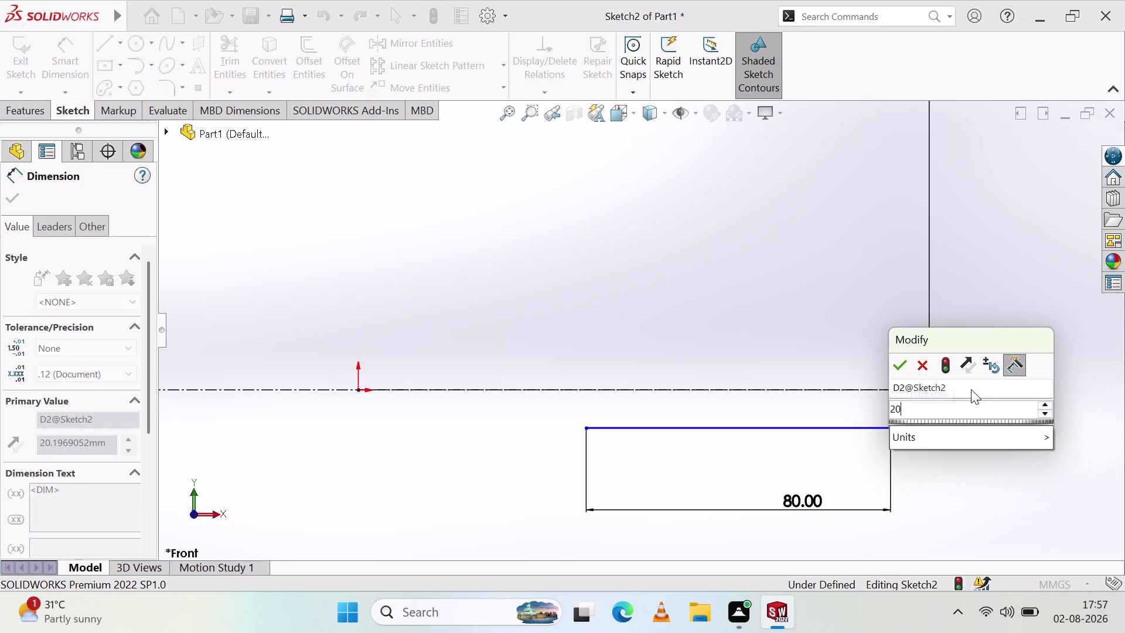
key(Return)
click(976, 402)
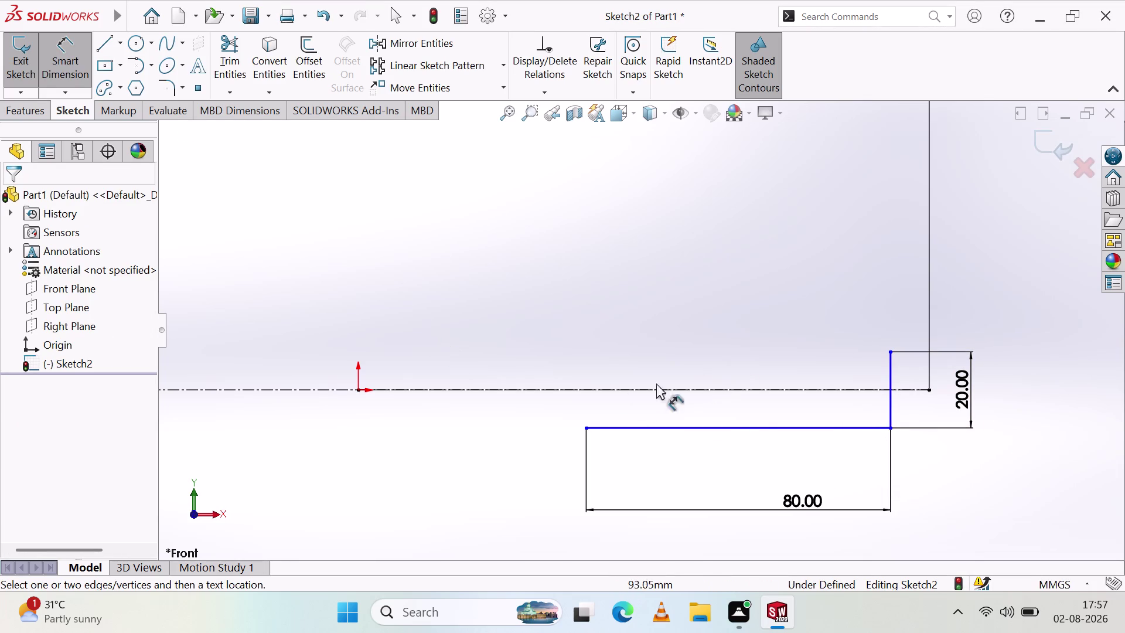
key(Escape)
key(Escape)
key(Escape)
key(Escape)
right_click(726, 297)
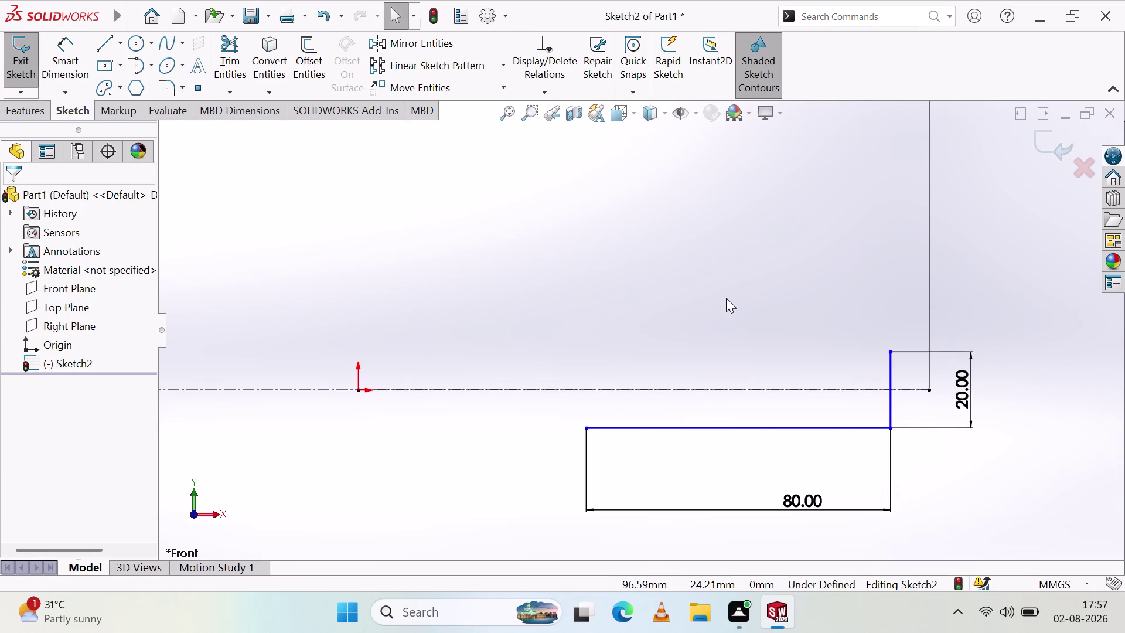
click(821, 480)
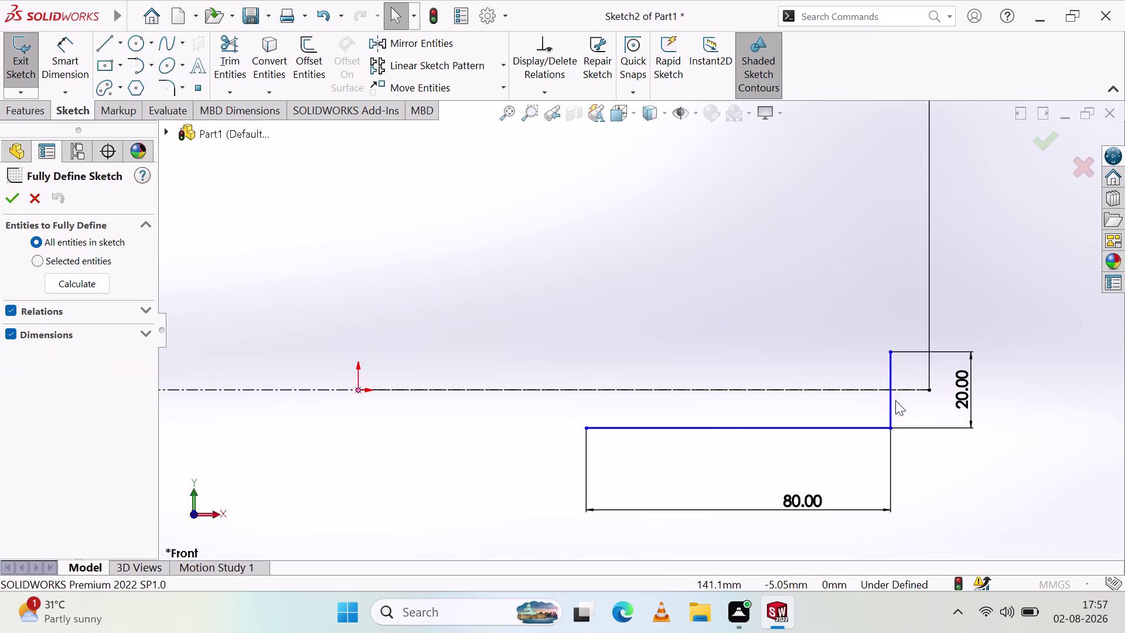
Apply Fully Define Sketch, adding the 59.84 mm and 10 mm dimensions.
click(7, 195)
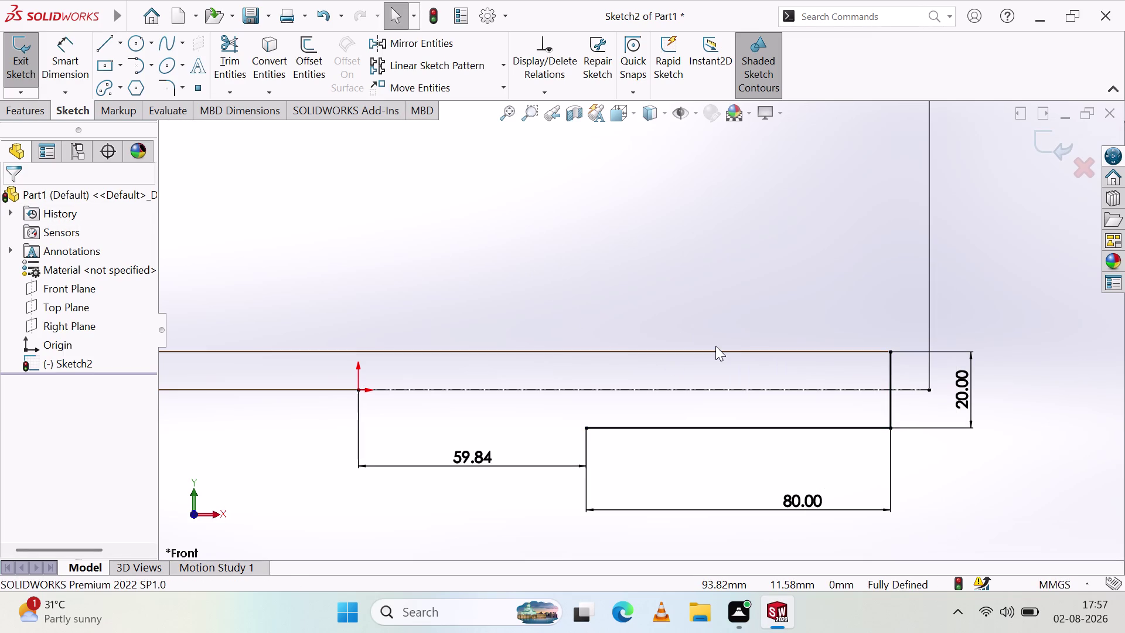
scroll(down, 3)
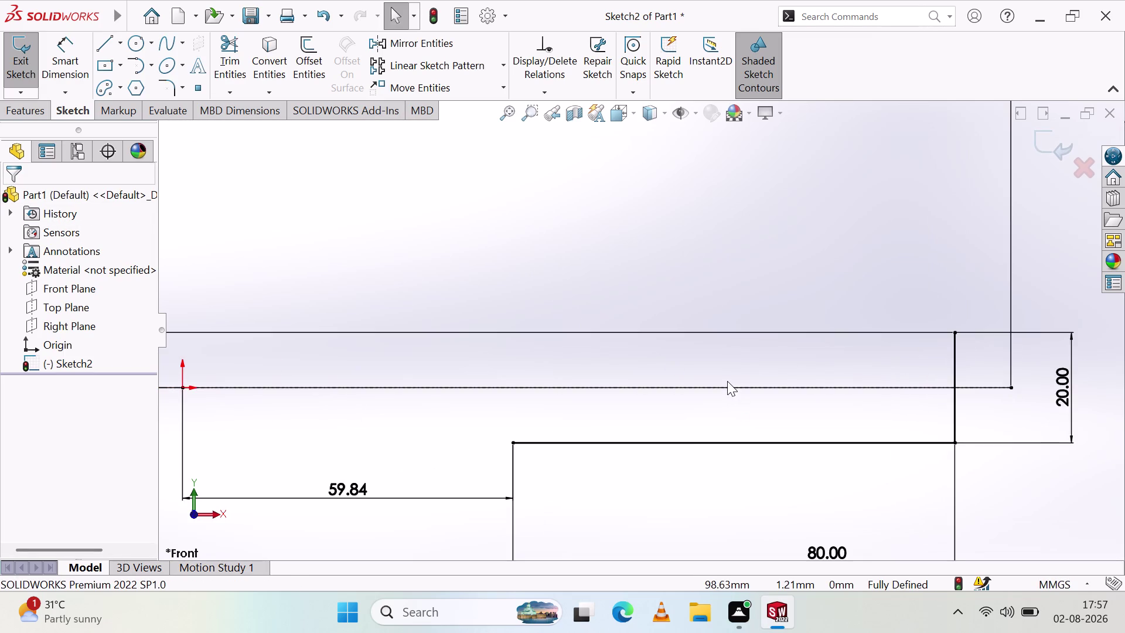
scroll(up, 3)
scroll(up, 3)
scroll(down, 3)
scroll(up, 3)
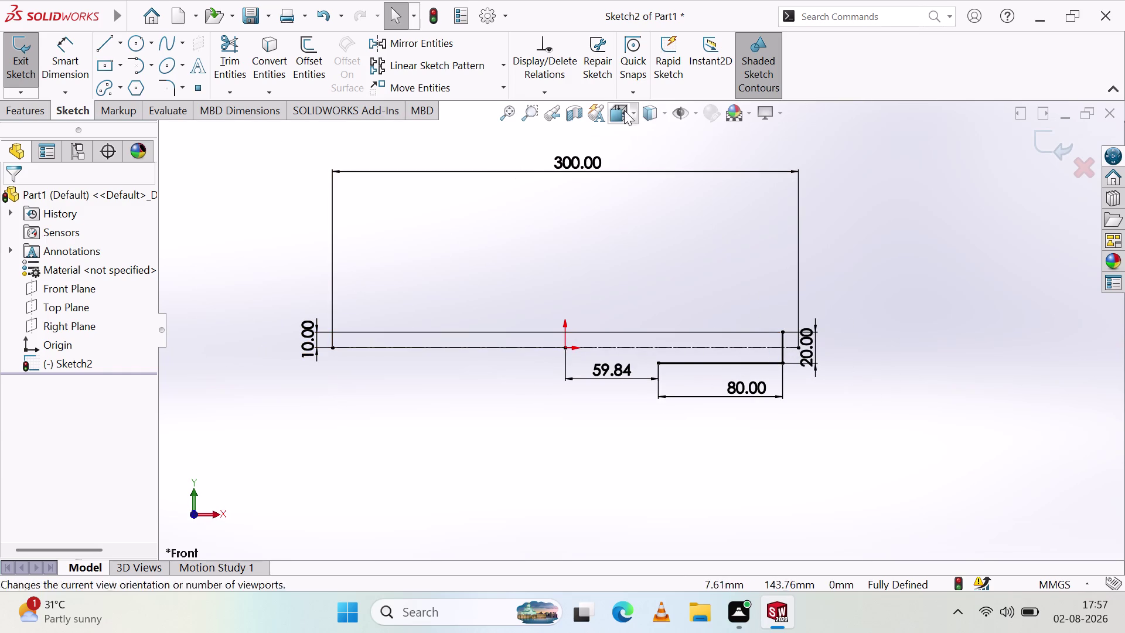
Move the 300 mm dimension below the profile.
drag(572, 160, 472, 497)
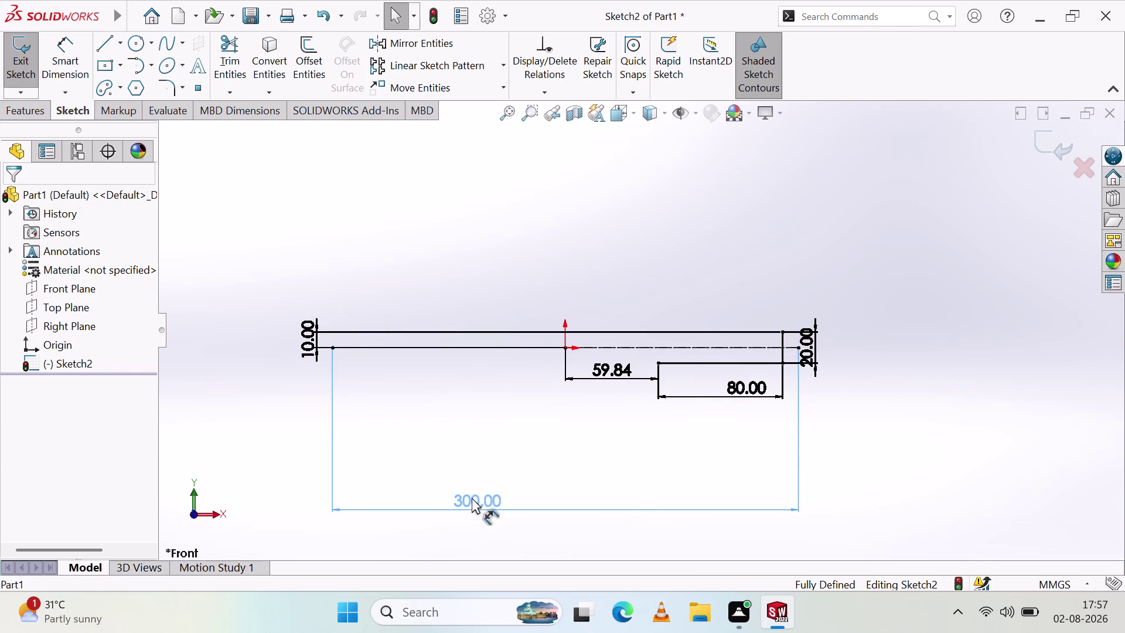
drag(472, 498, 471, 493)
click(496, 415)
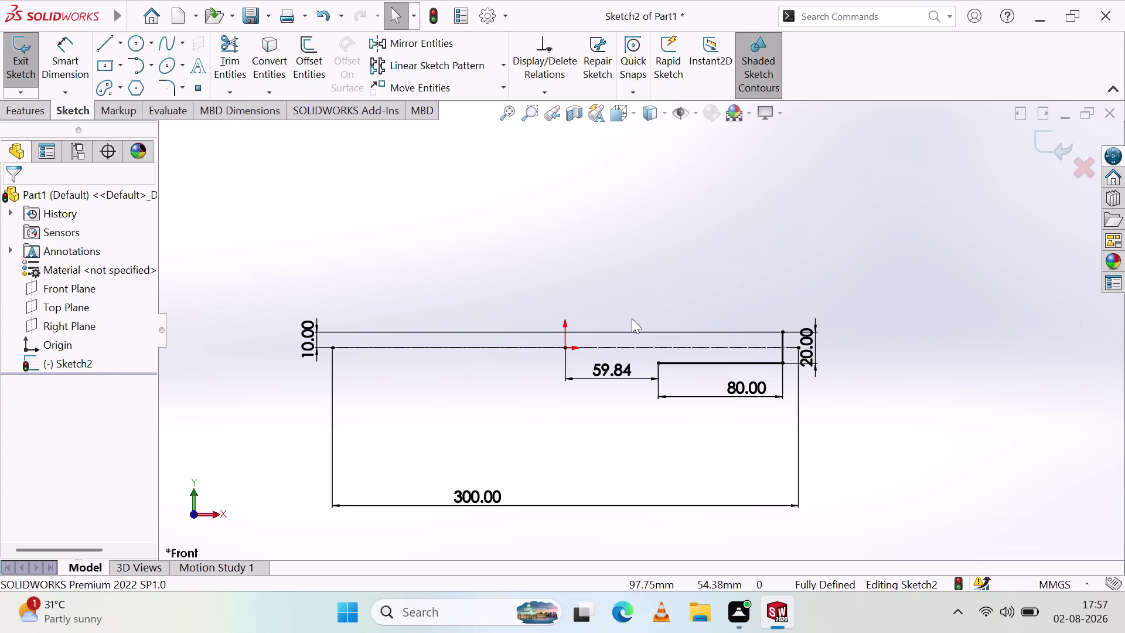
drag(466, 492, 605, 495)
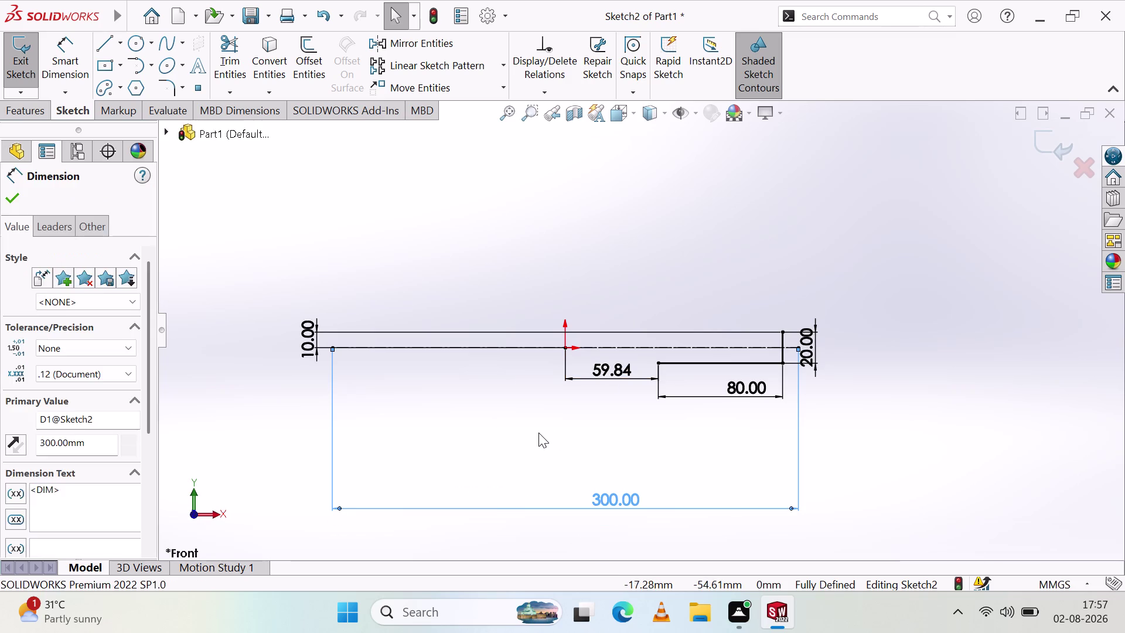
click(539, 433)
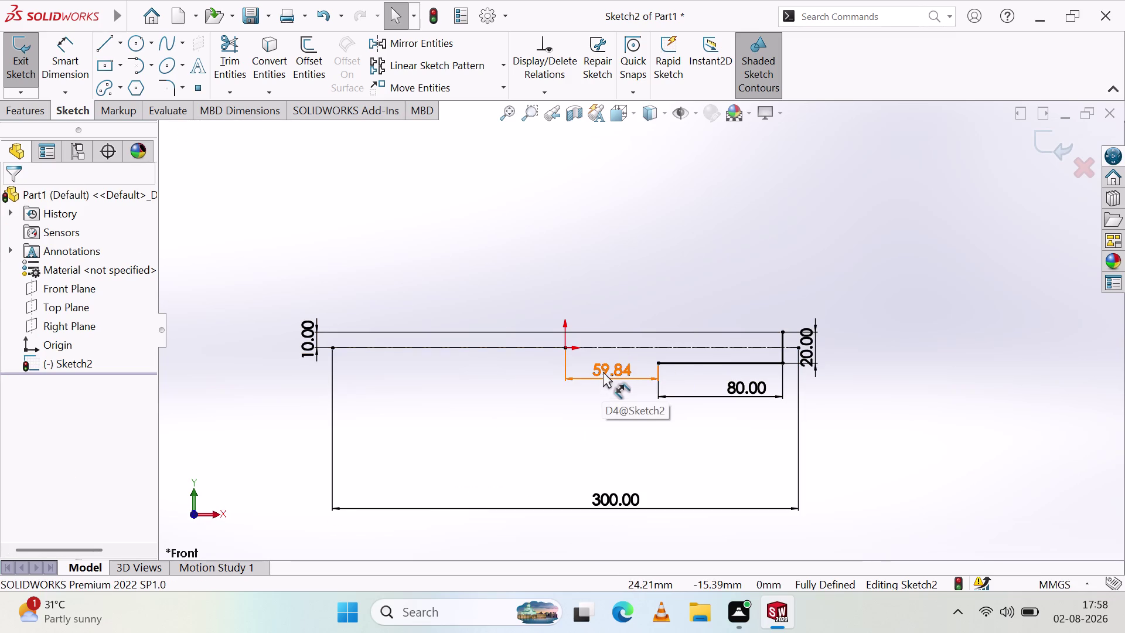
Delete the 59.84 mm dimension and re-run Fully Define Sketch.
click(603, 372)
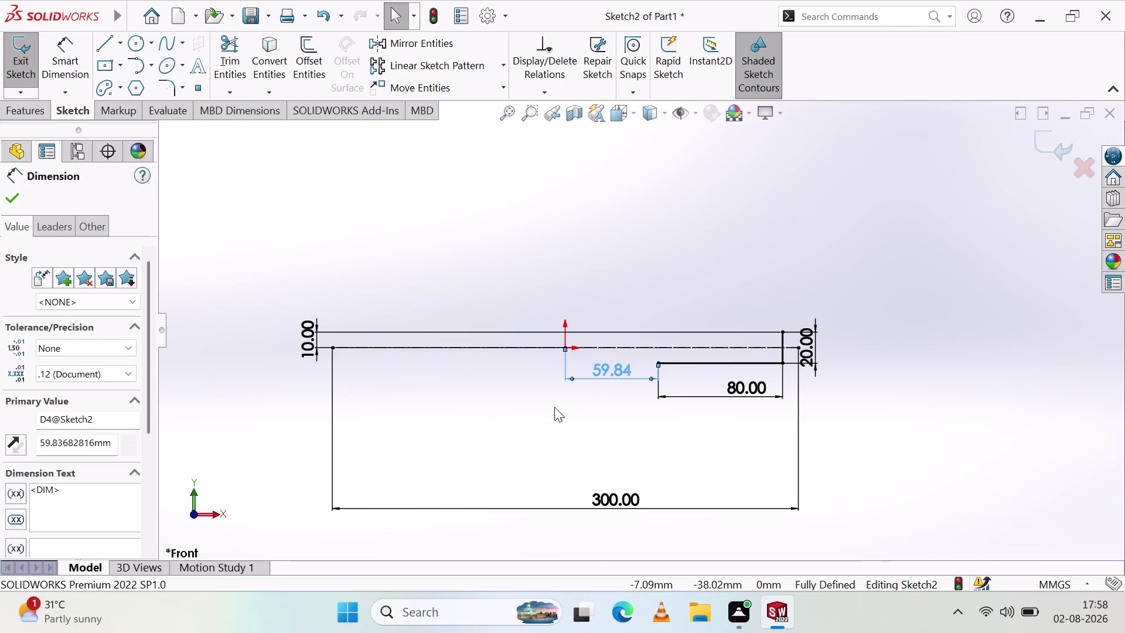
key(Delete)
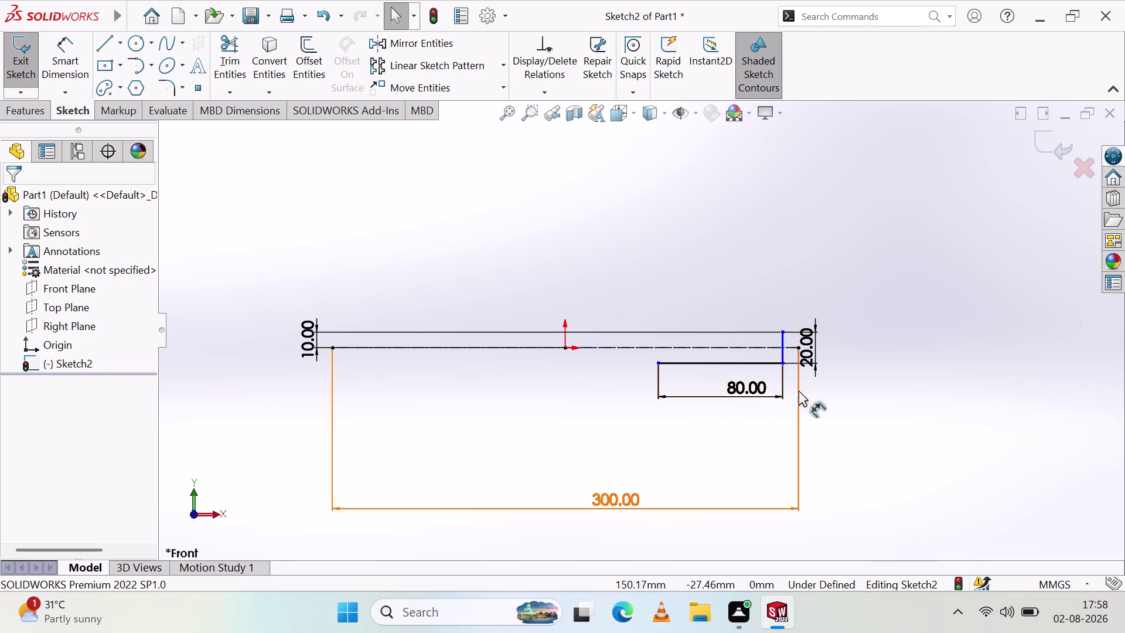
right_click(884, 402)
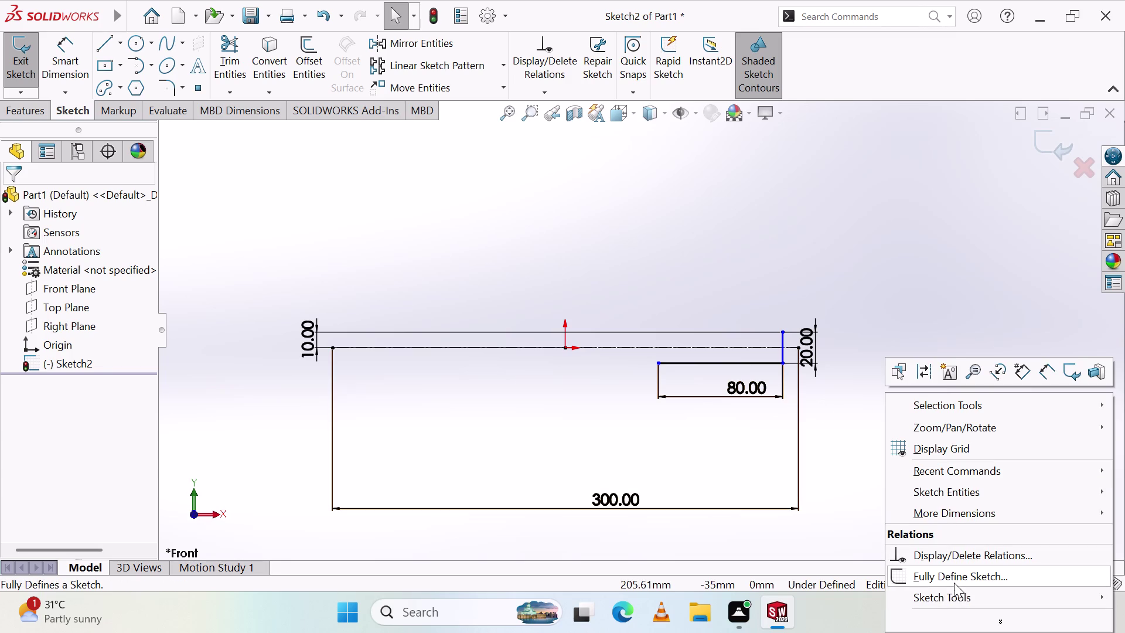
click(956, 576)
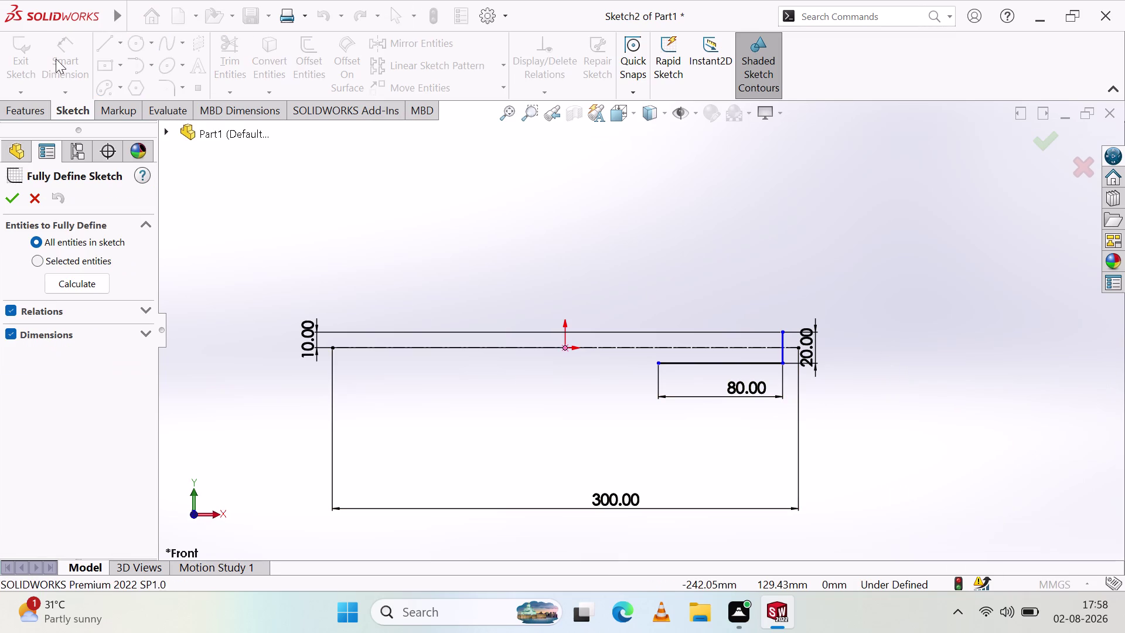
click(9, 206)
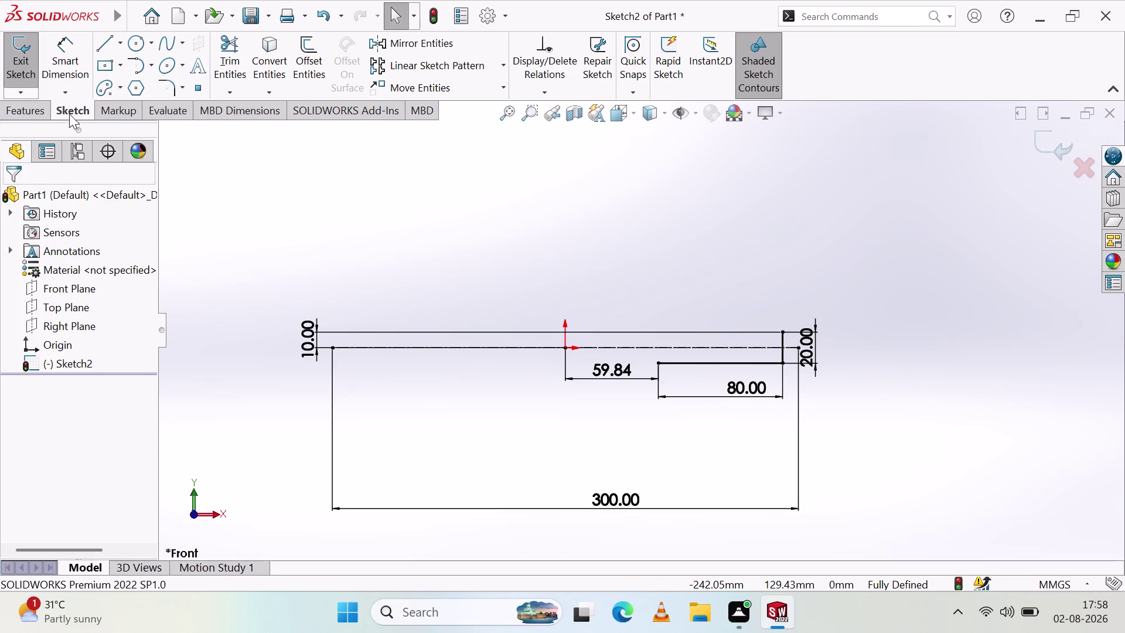